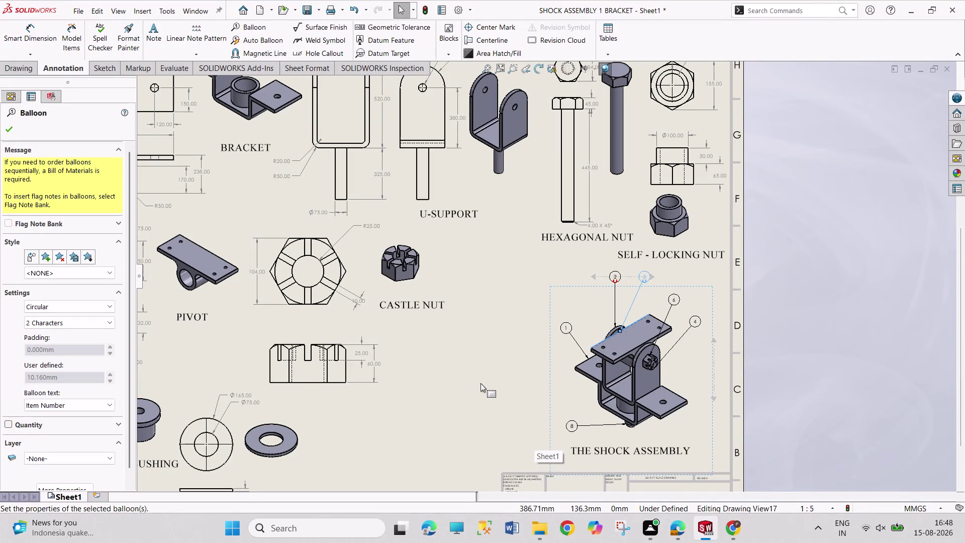
Change Drawing View17 of the shock assembly from isometric to Right, keeping its balloons.
click(1, 125)
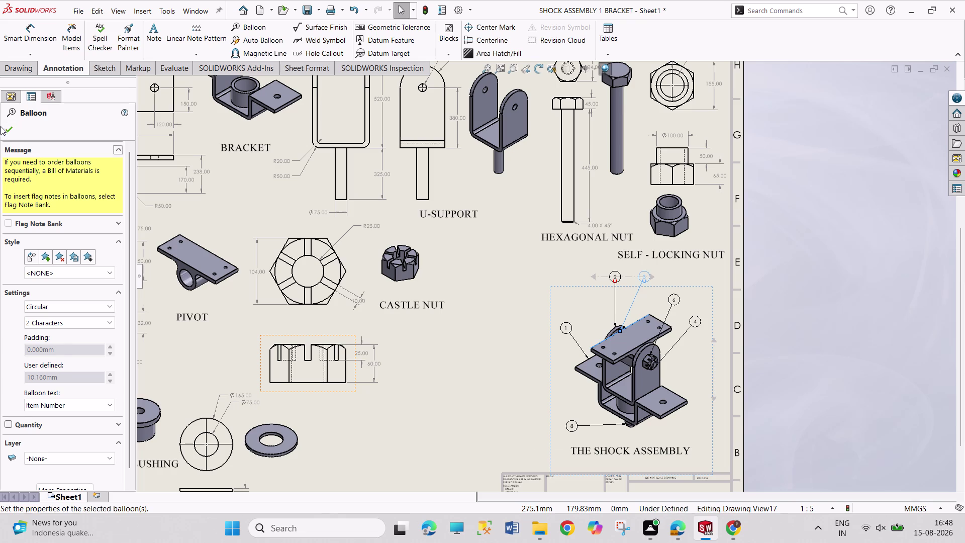
click(4, 132)
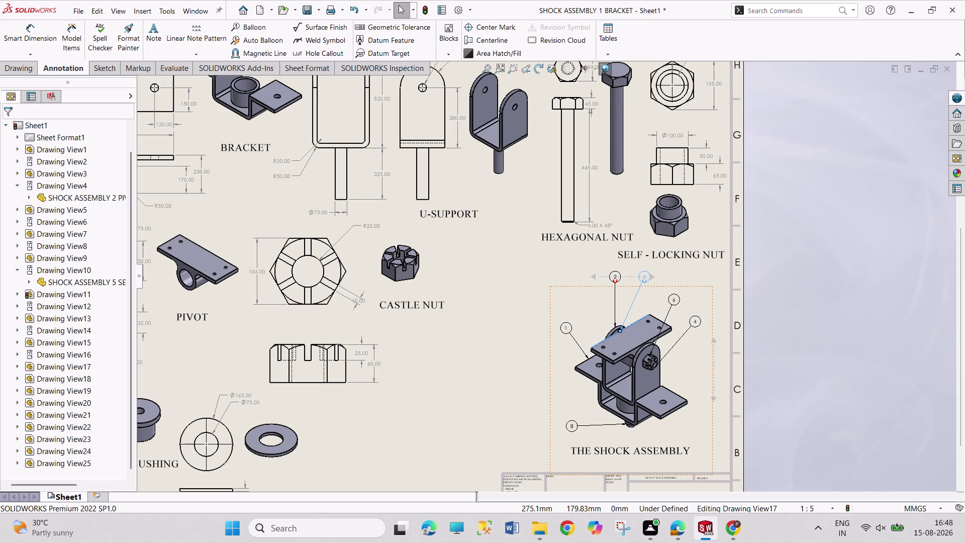
click(552, 385)
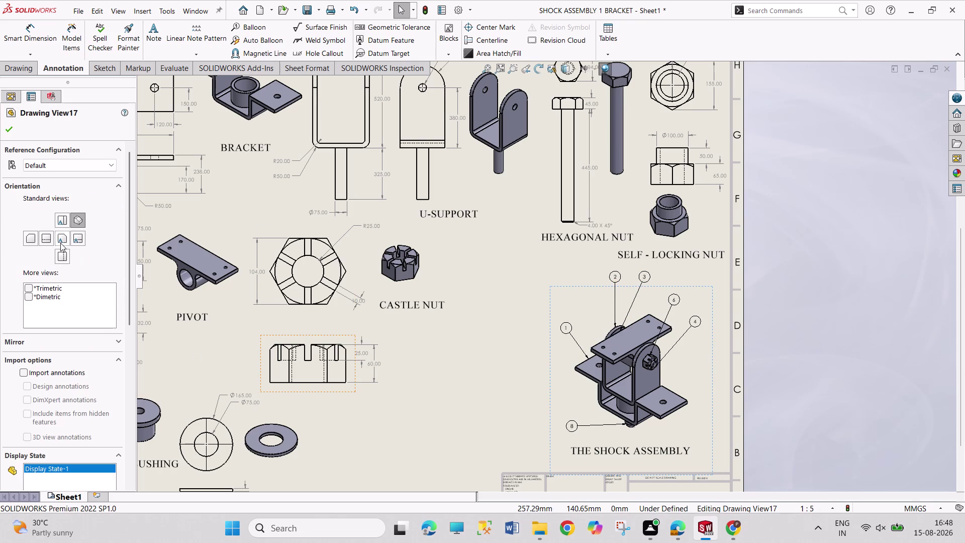
click(61, 239)
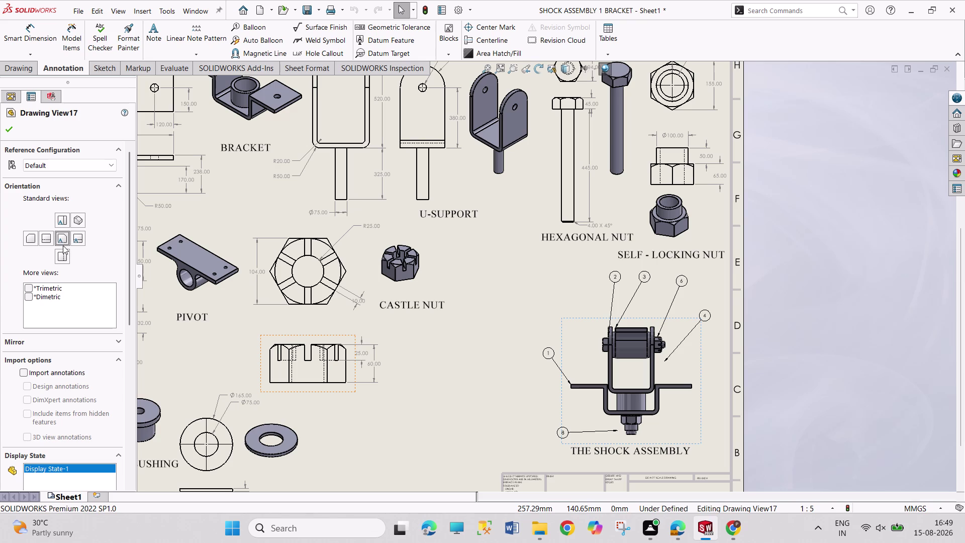
click(76, 238)
click(80, 224)
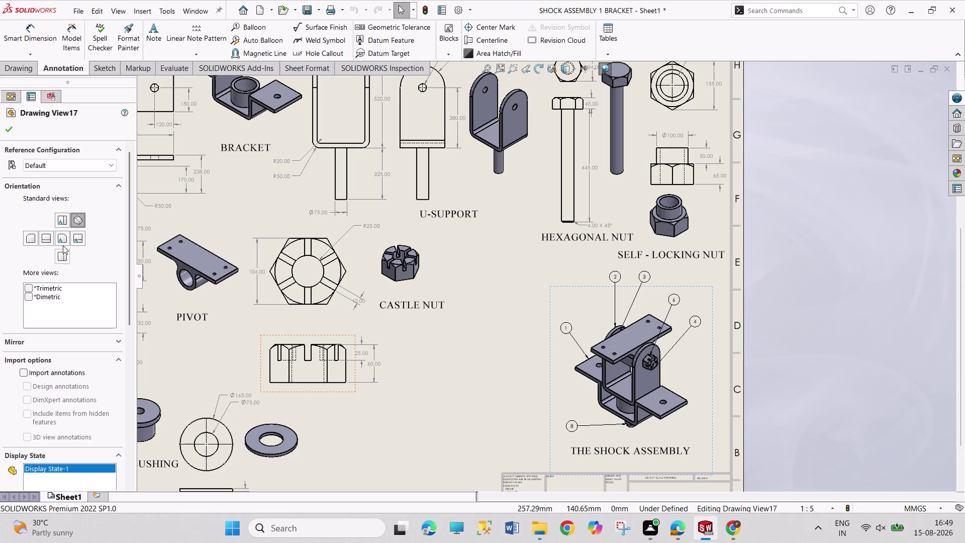
click(66, 237)
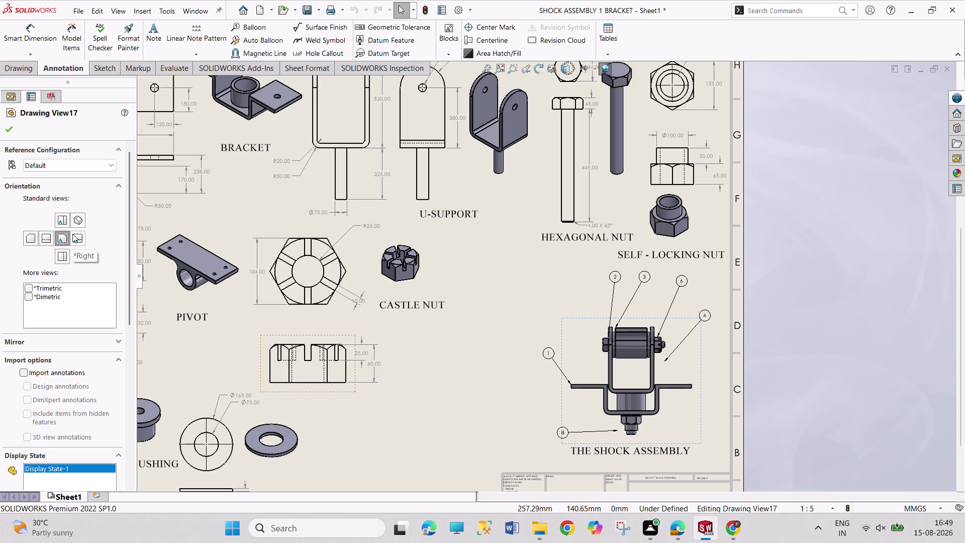
click(257, 29)
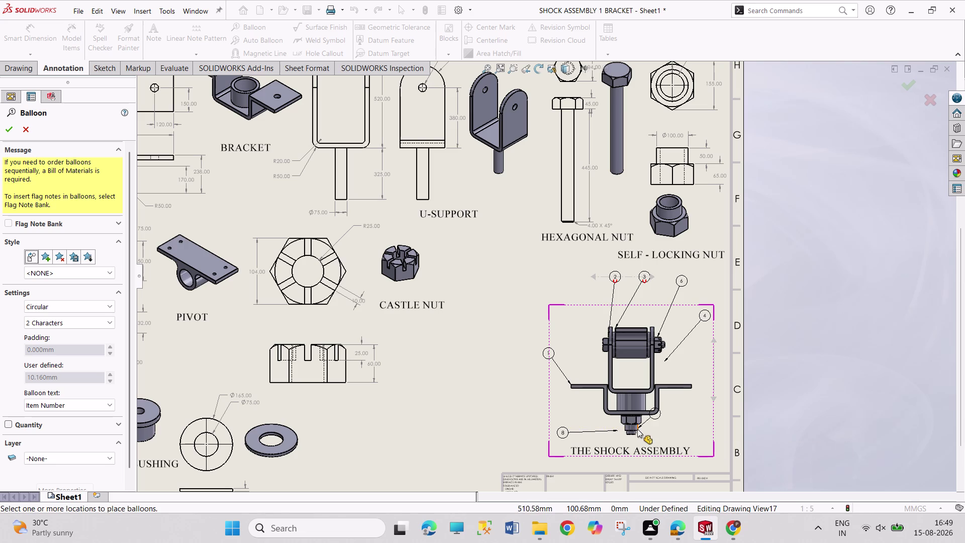
click(637, 428)
click(677, 413)
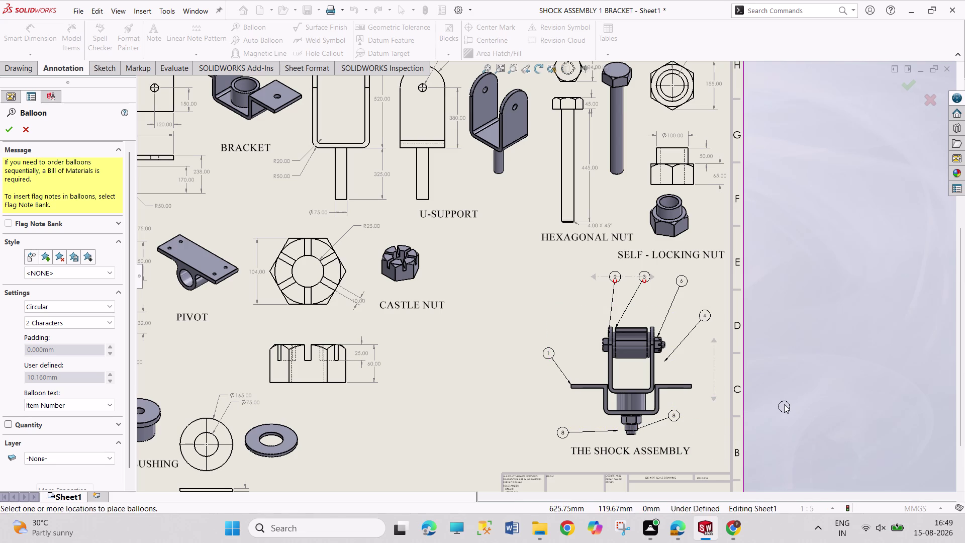
key(Escape)
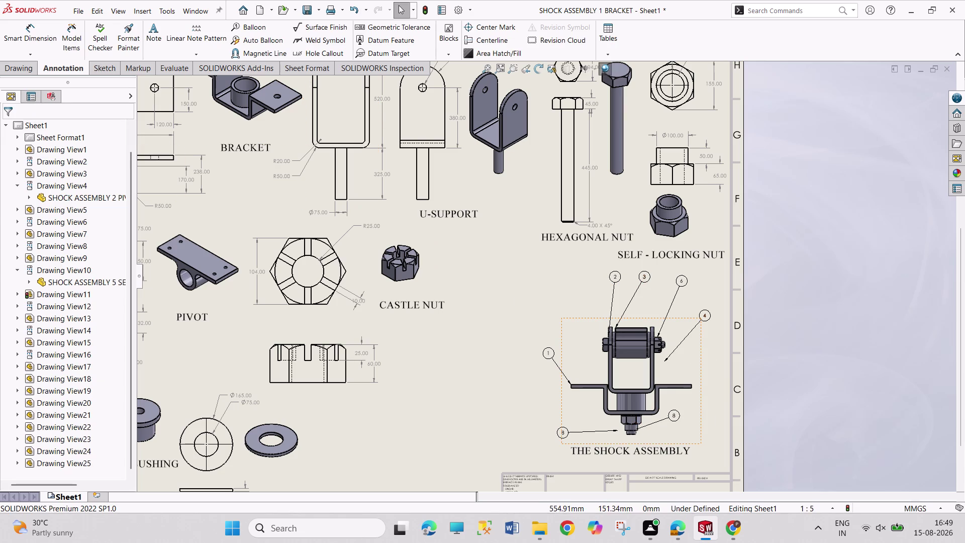
key(ctrl+z)
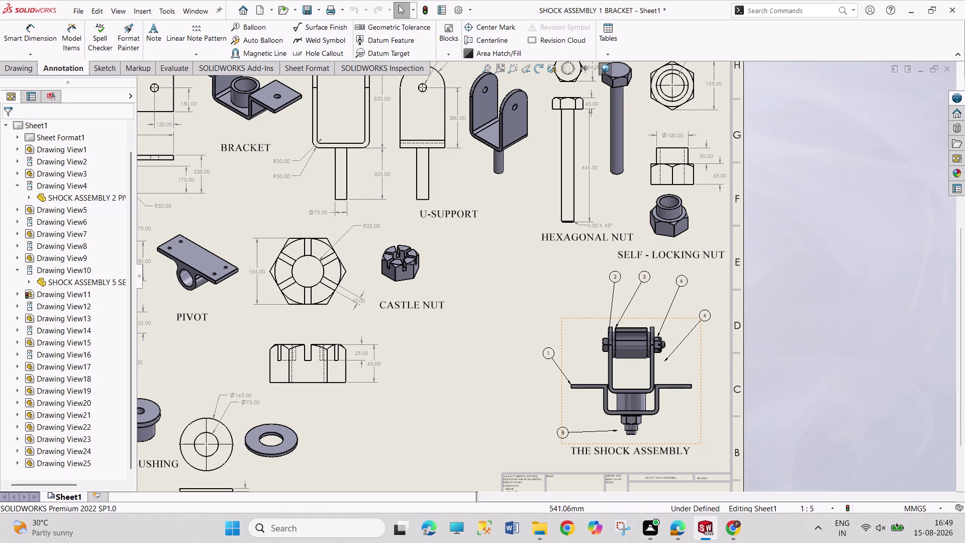
drag(671, 356, 654, 369)
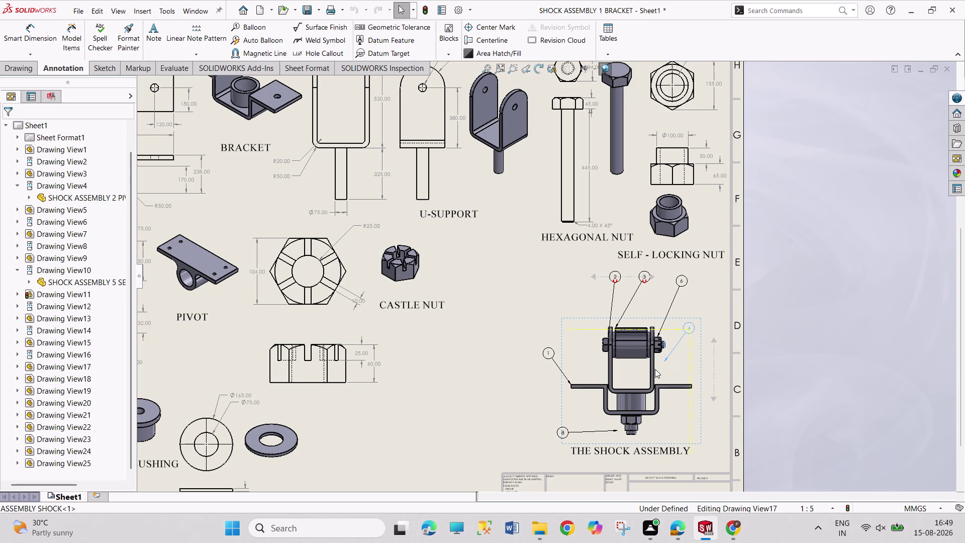
drag(655, 370, 661, 368)
key(ctrl+z)
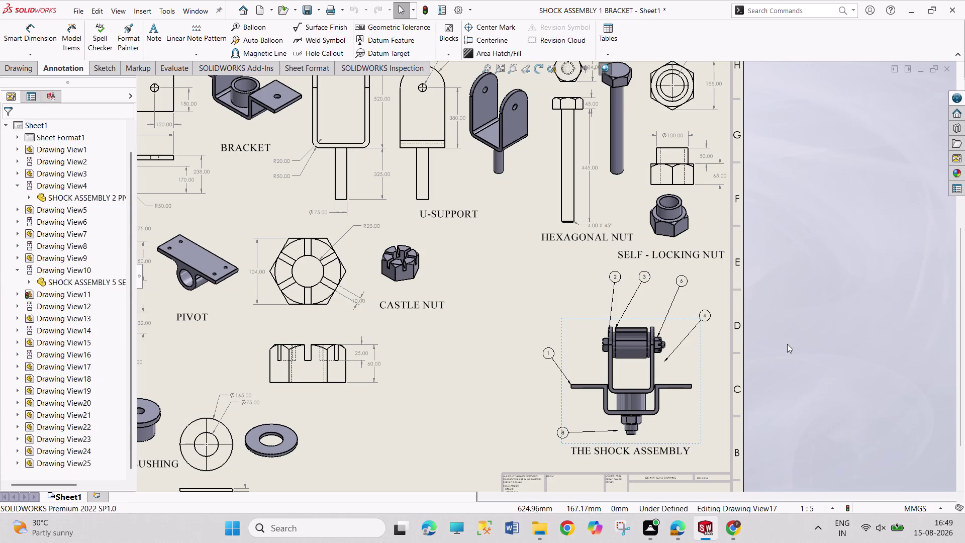
key(ctrl+z)
key(ctrl+z)
key(ctrl+z)
key(ctrl+z)
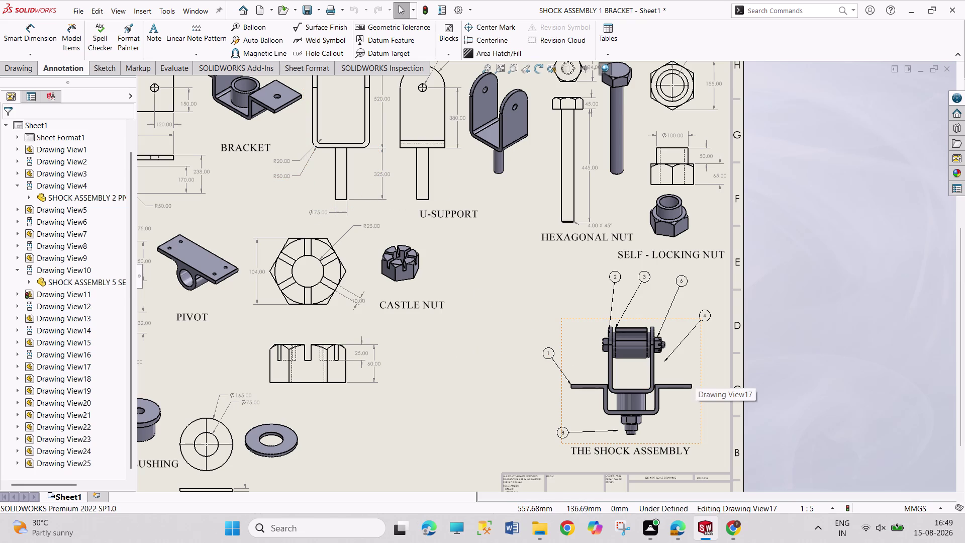
click(265, 28)
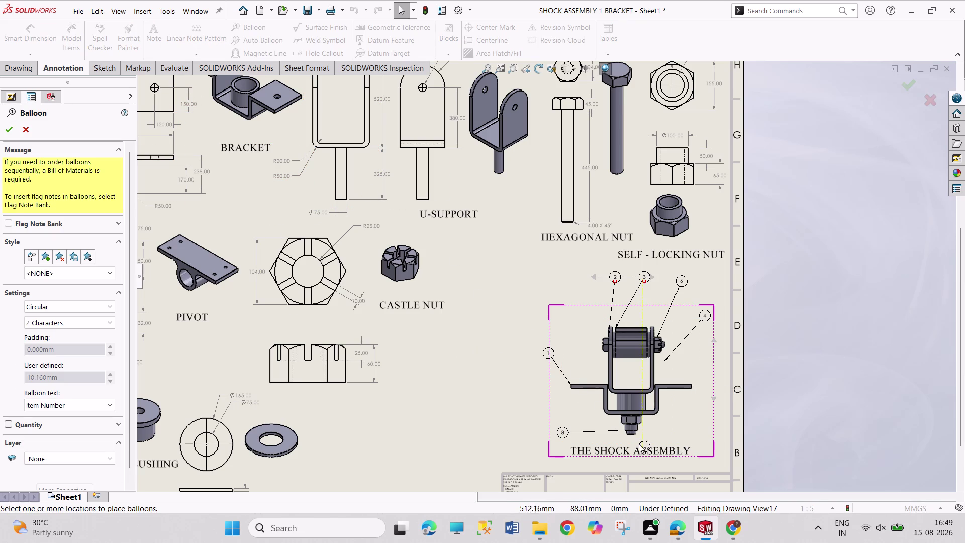
drag(634, 431, 651, 414)
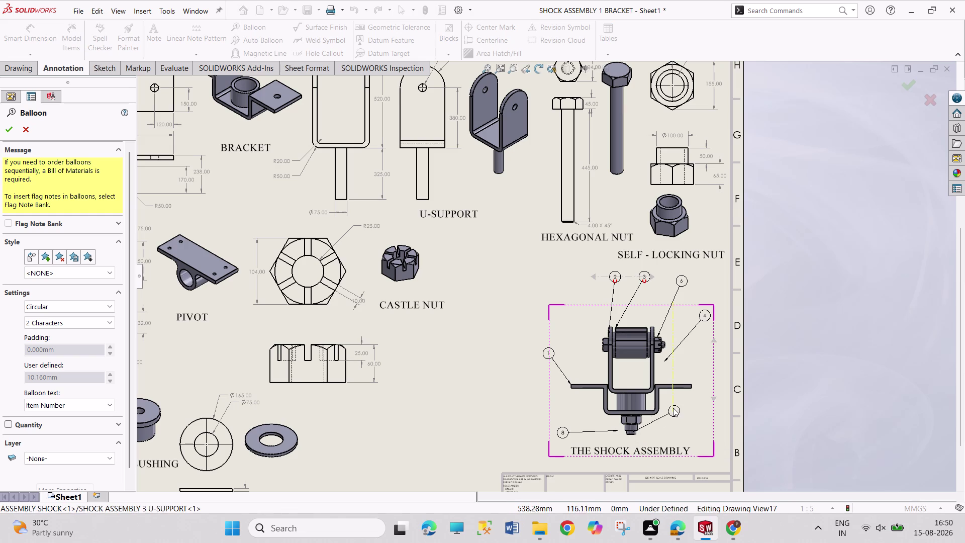
click(678, 410)
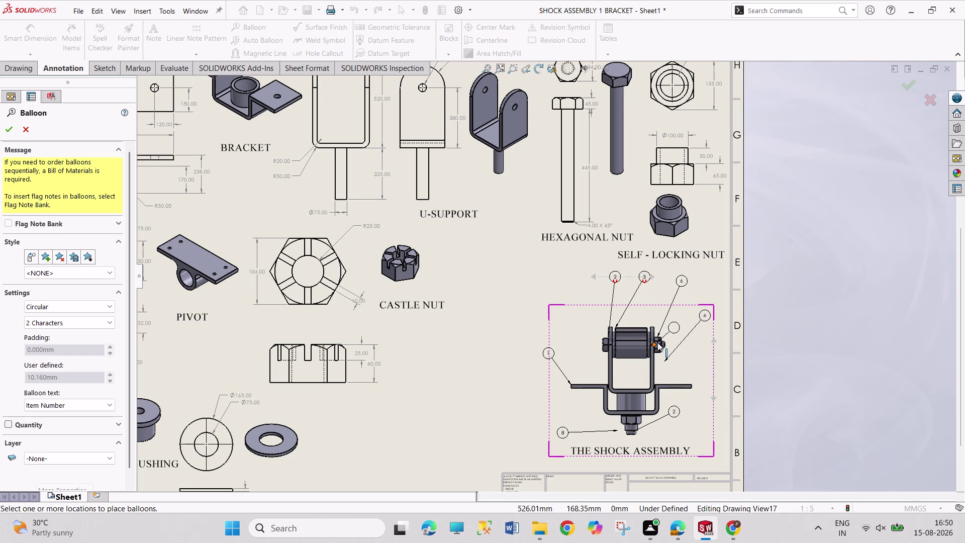
key(Escape)
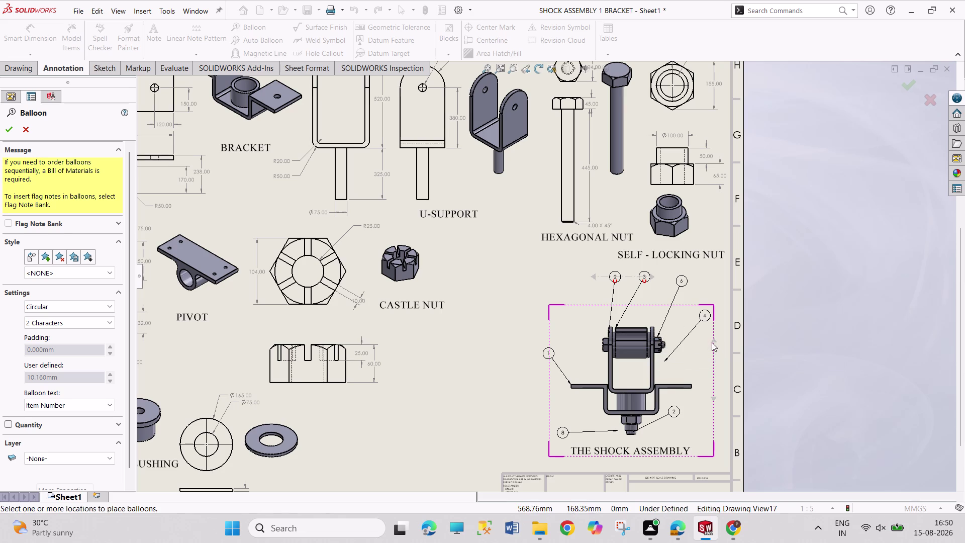
key(ctrl+z)
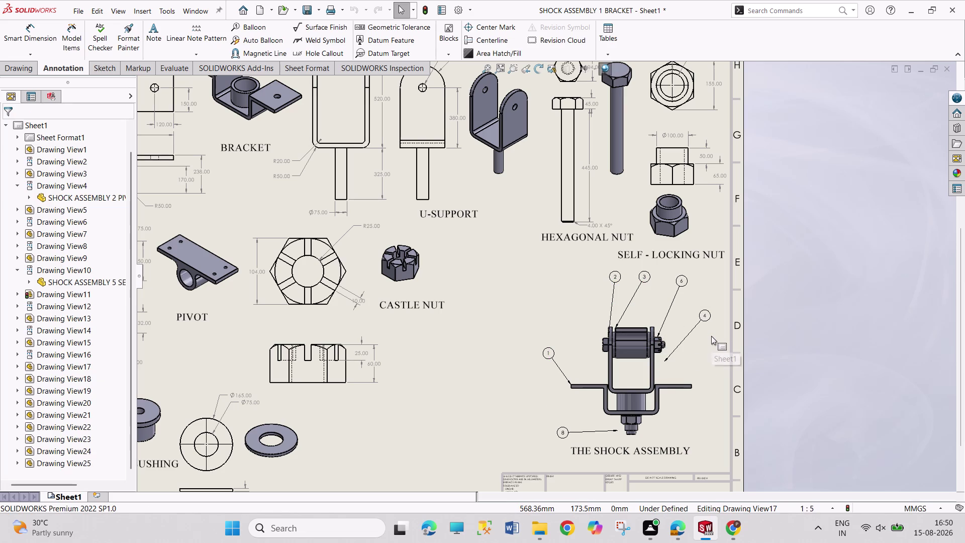
key(ctrl+z)
key(ctrl+z)
key(ctrl+z)
key(ctrl+z)
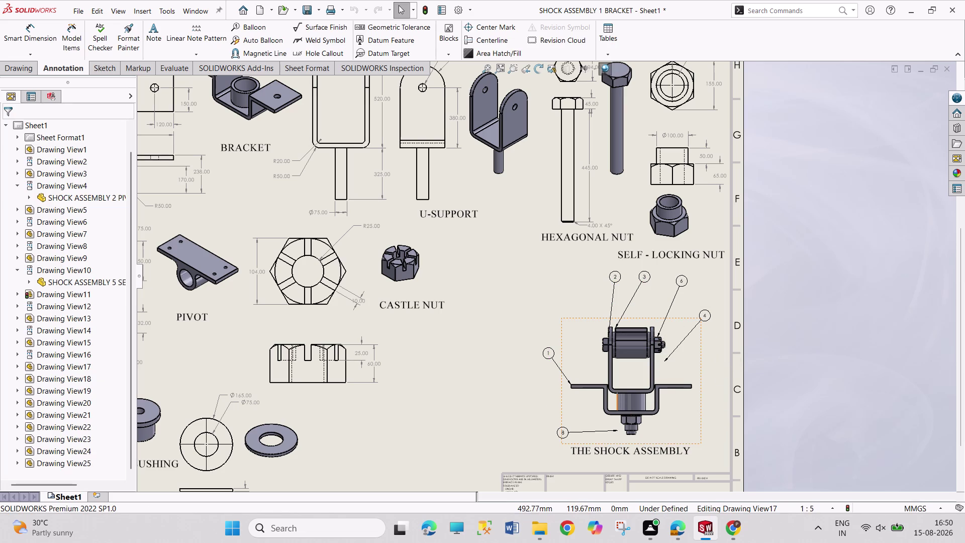
right_click(604, 444)
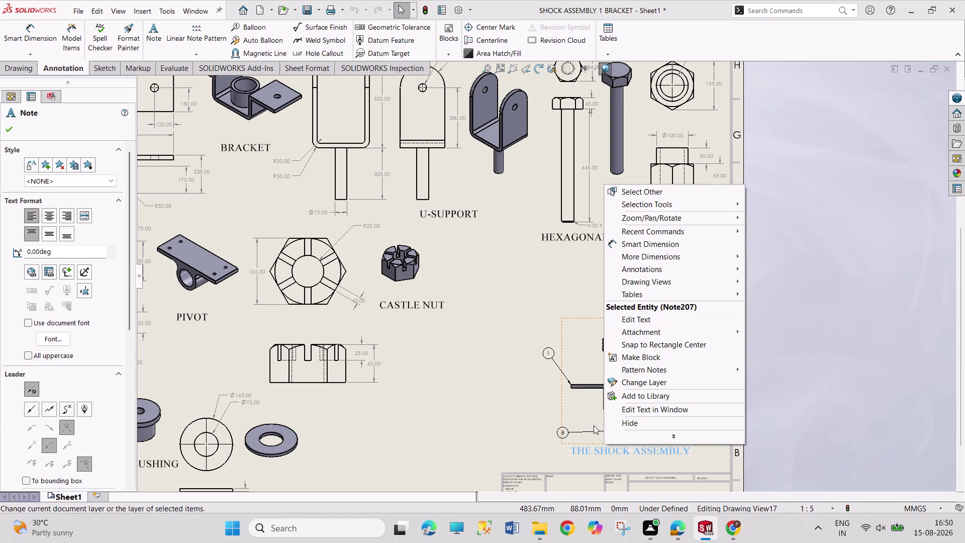
Delete the shock assembly view, confirm, then undo to restore it.
click(596, 430)
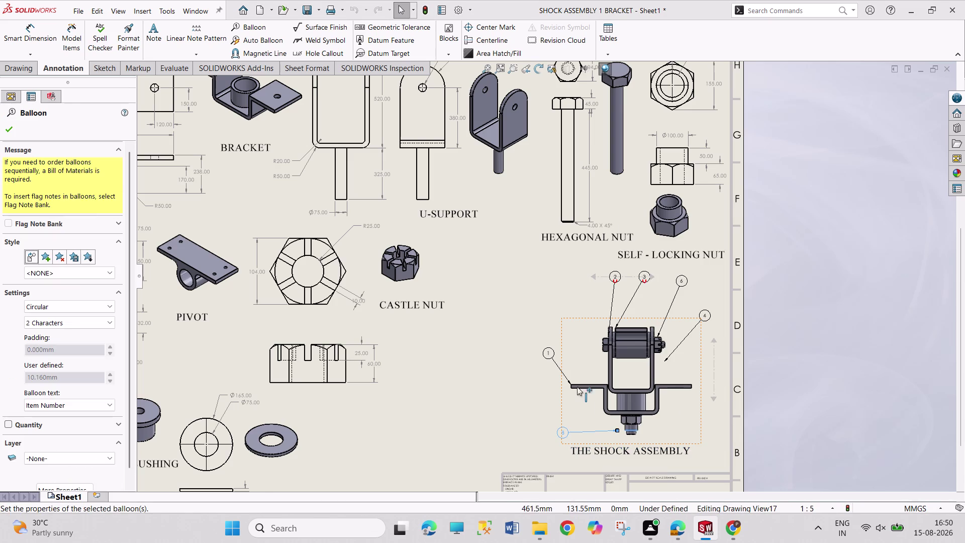
right_click(585, 442)
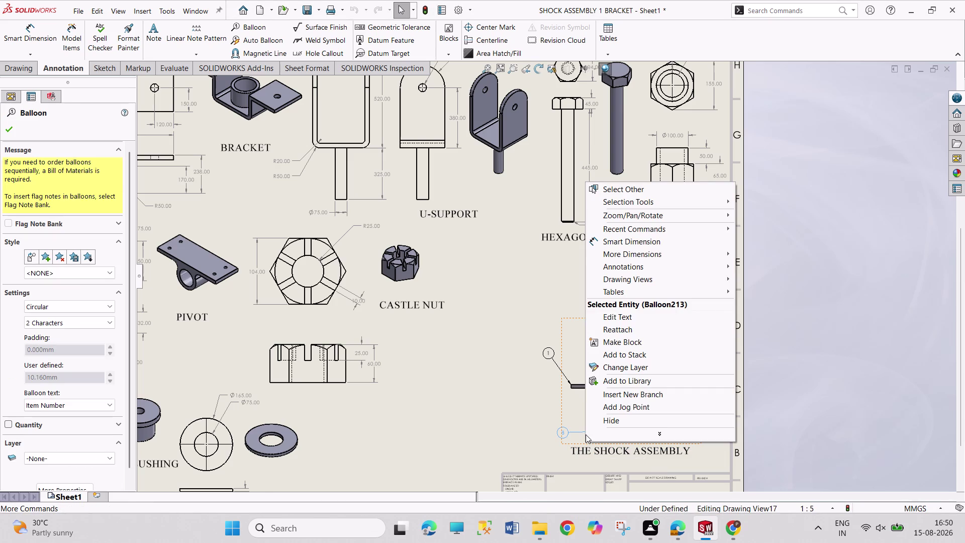
click(582, 437)
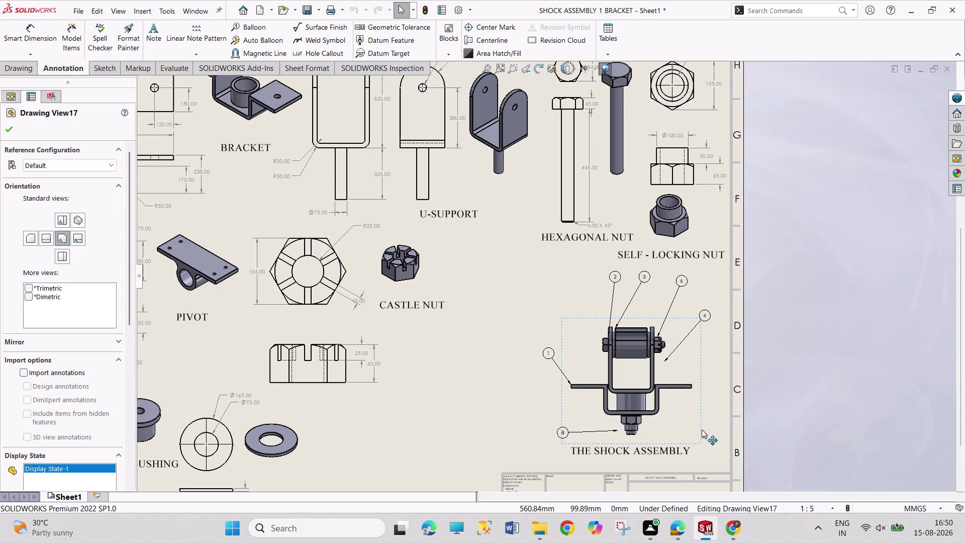
click(702, 430)
key(Delete)
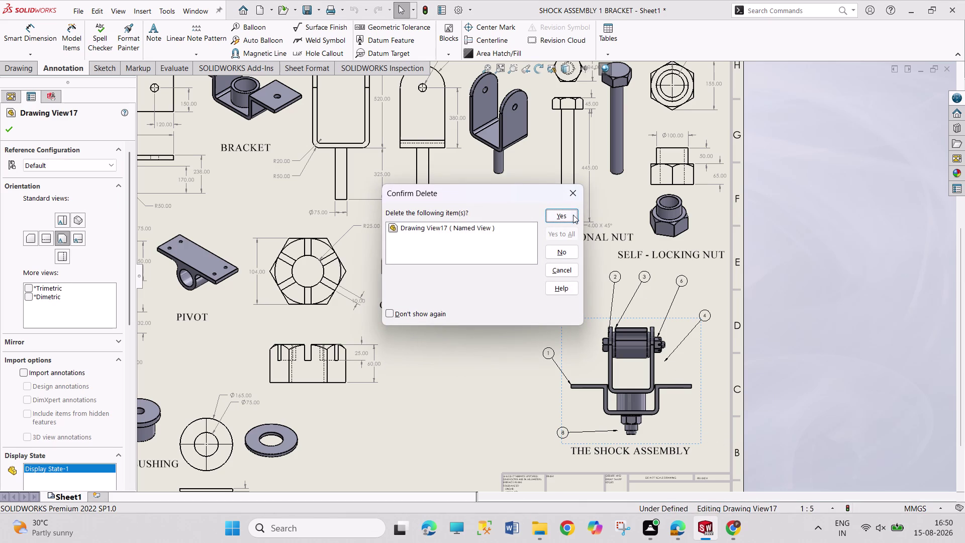
click(573, 215)
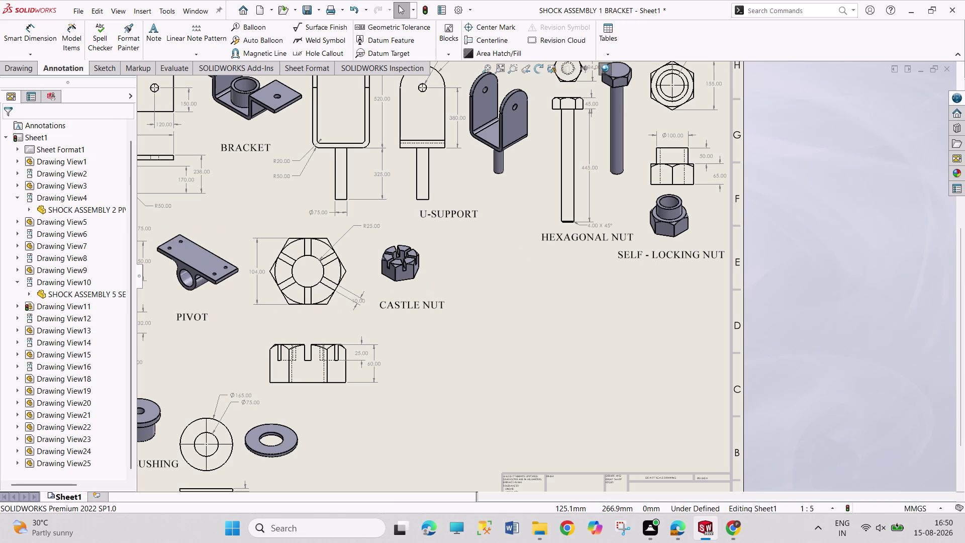
key(ctrl+z)
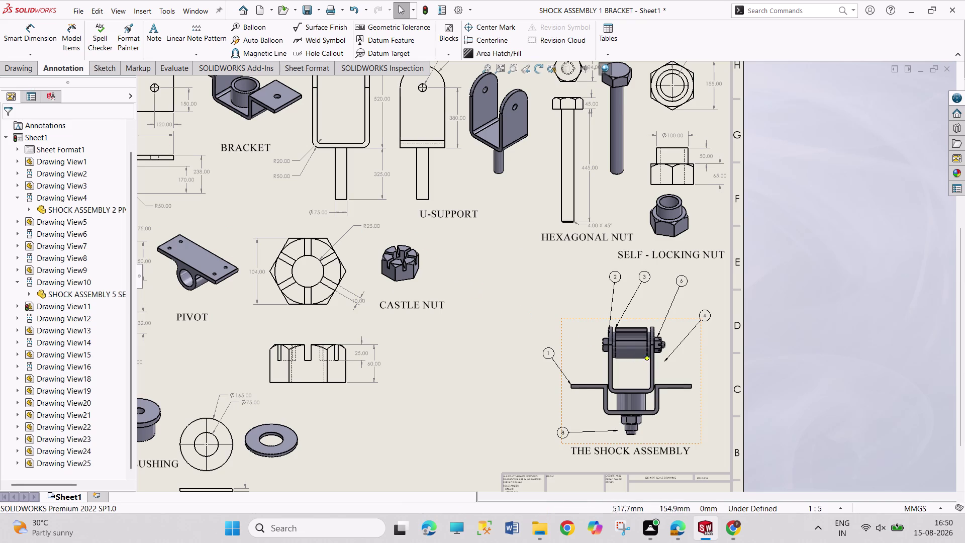
Set the restored shock assembly view back to Isometric orientation.
right_click(698, 404)
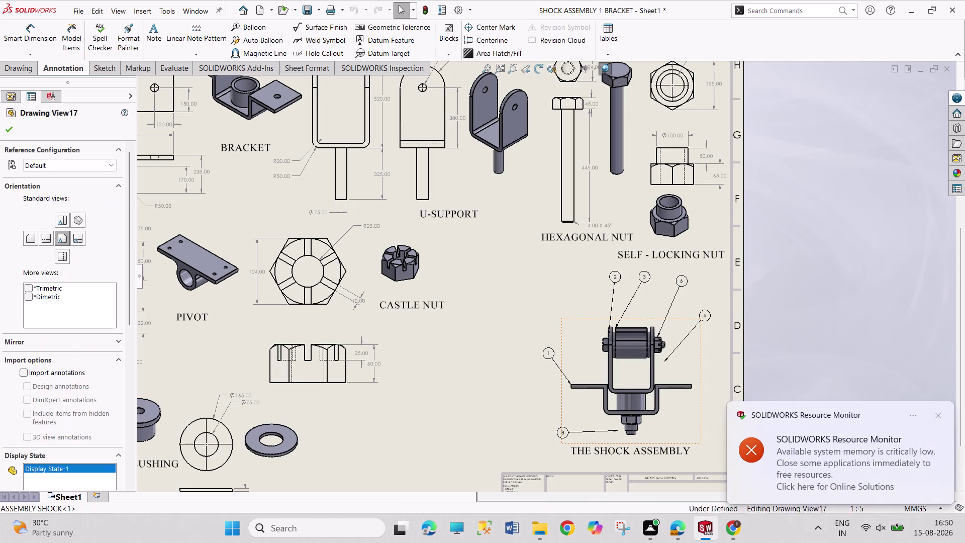
click(936, 415)
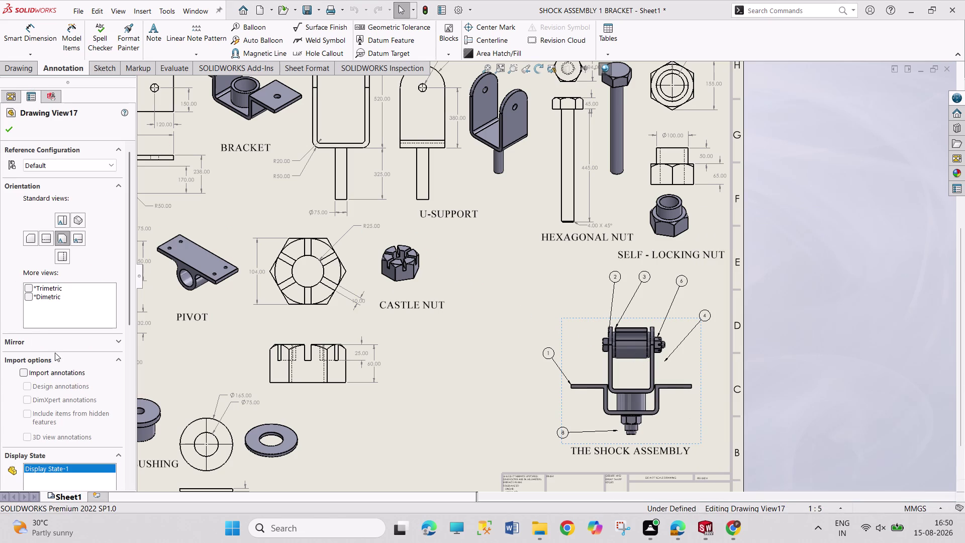
click(76, 218)
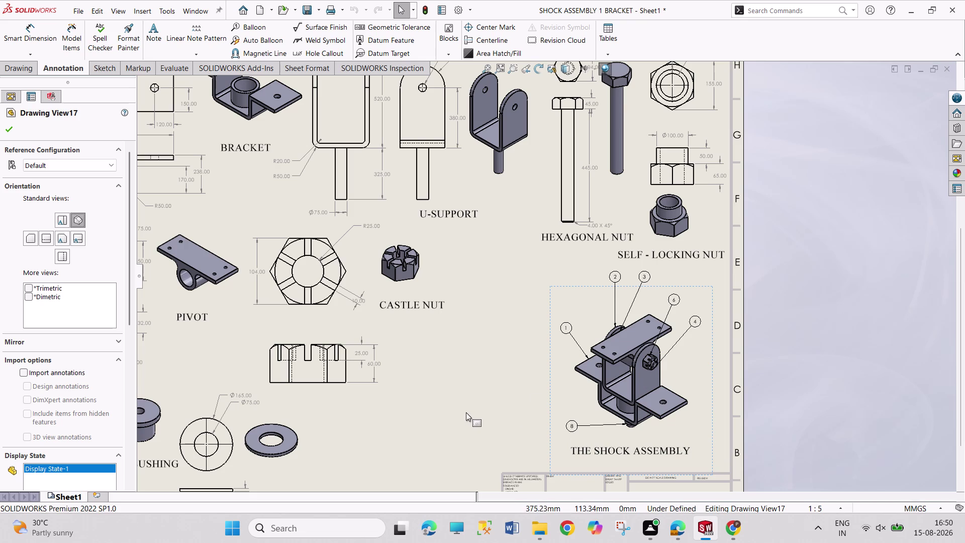
scroll(up, 3)
scroll(up, 3)
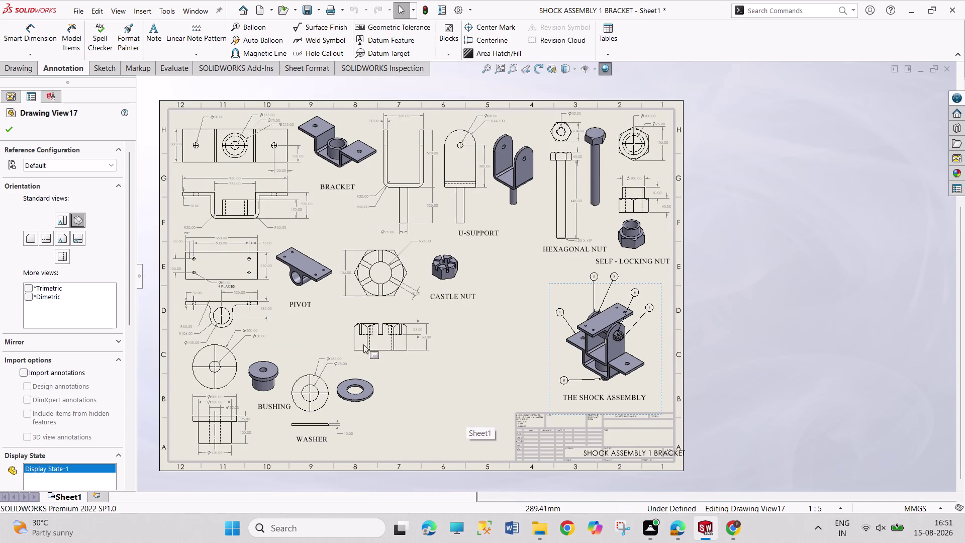
click(239, 31)
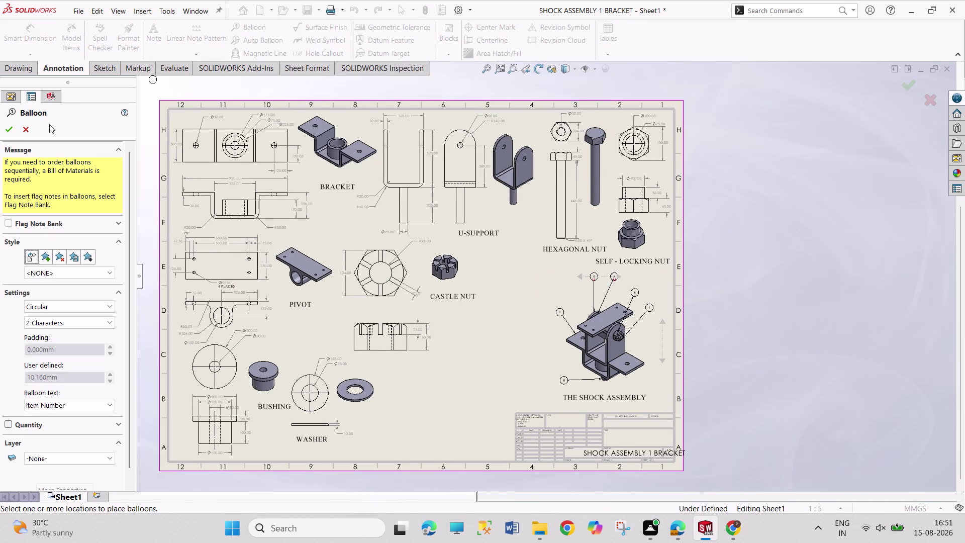
click(0, 131)
click(9, 126)
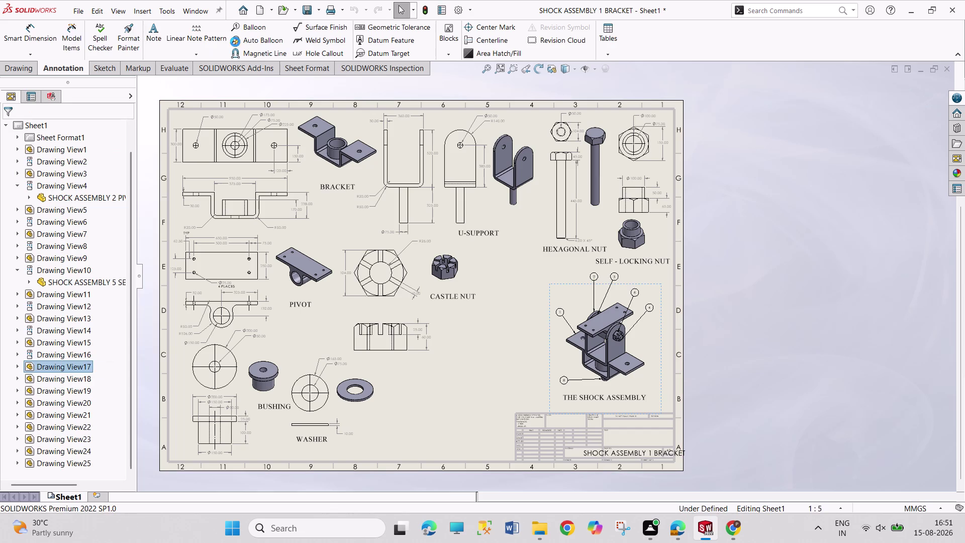
click(236, 42)
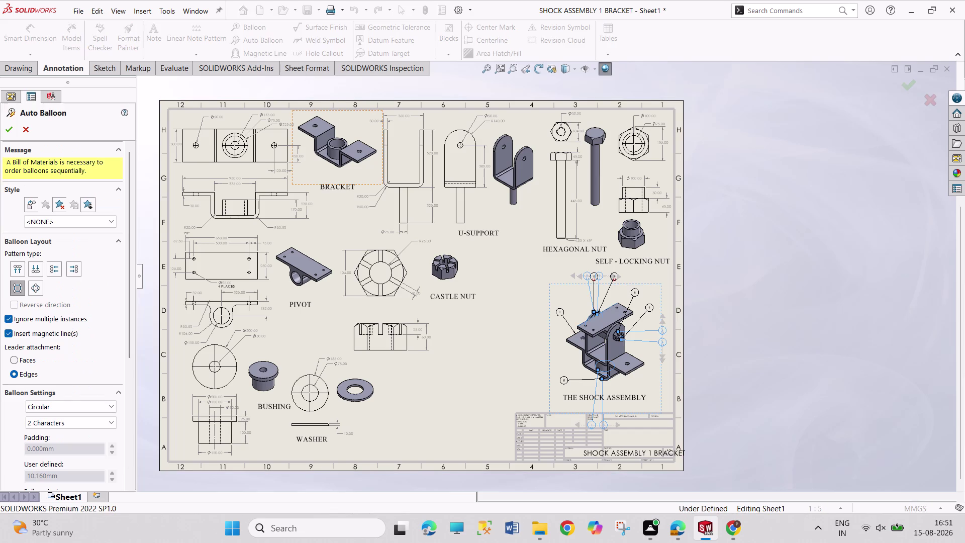
click(331, 123)
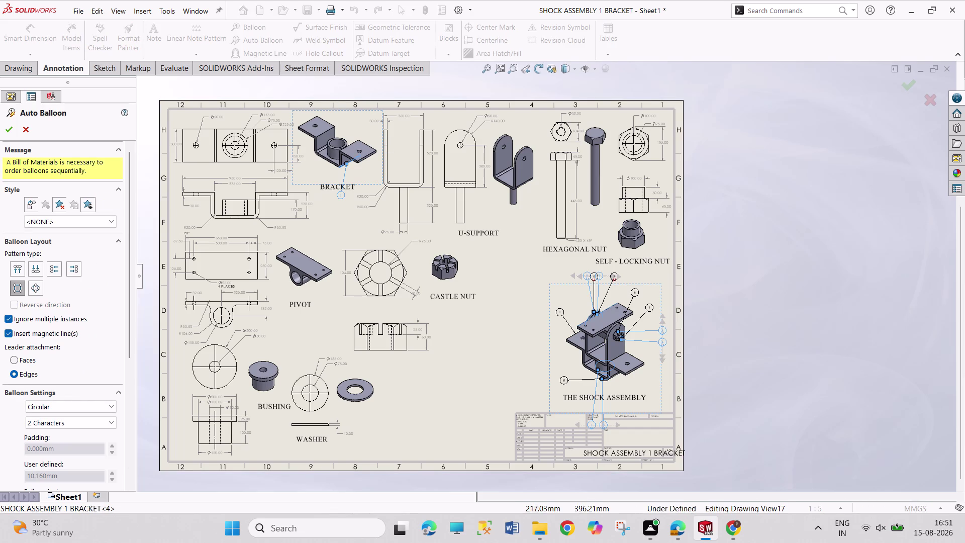
scroll(down, 3)
scroll(down, 3)
click(338, 305)
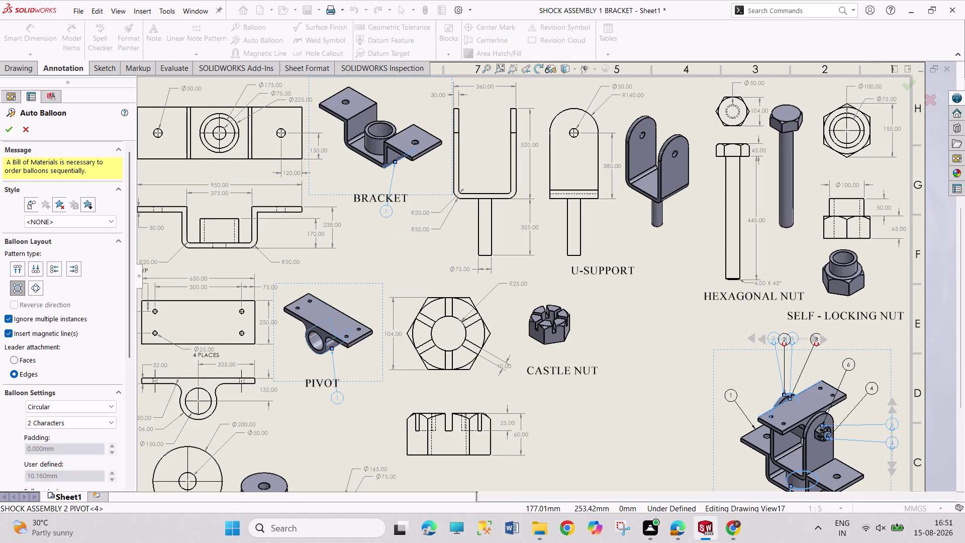
key(ctrl+z)
key(Escape)
key(Escape)
key(Escape)
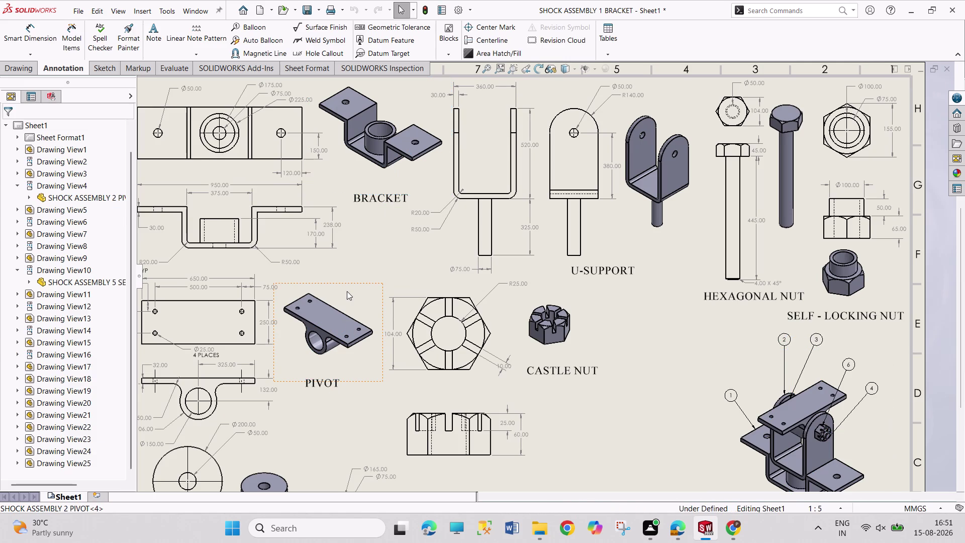
click(257, 29)
Add item balloons to the bracket, pivot, bushing, castle nut and U-support views.
click(371, 101)
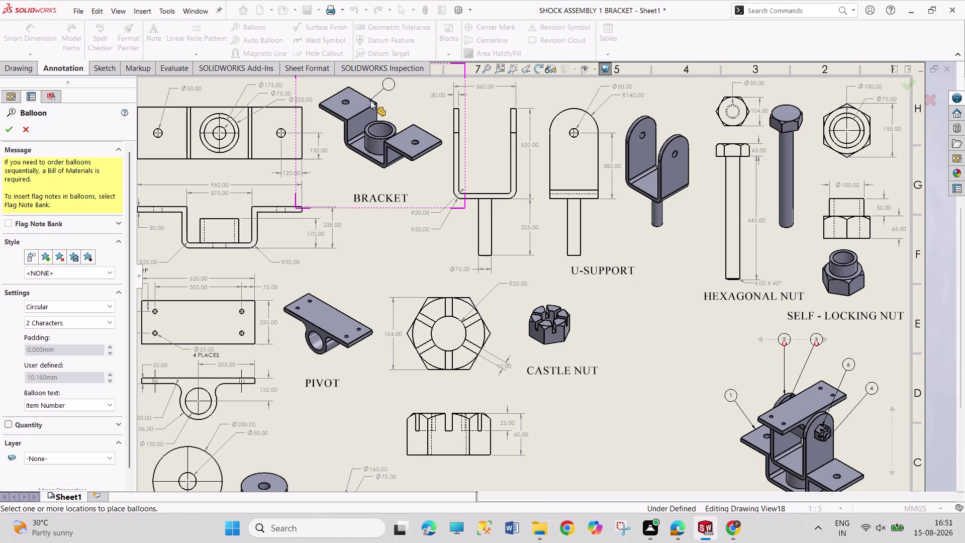
click(397, 87)
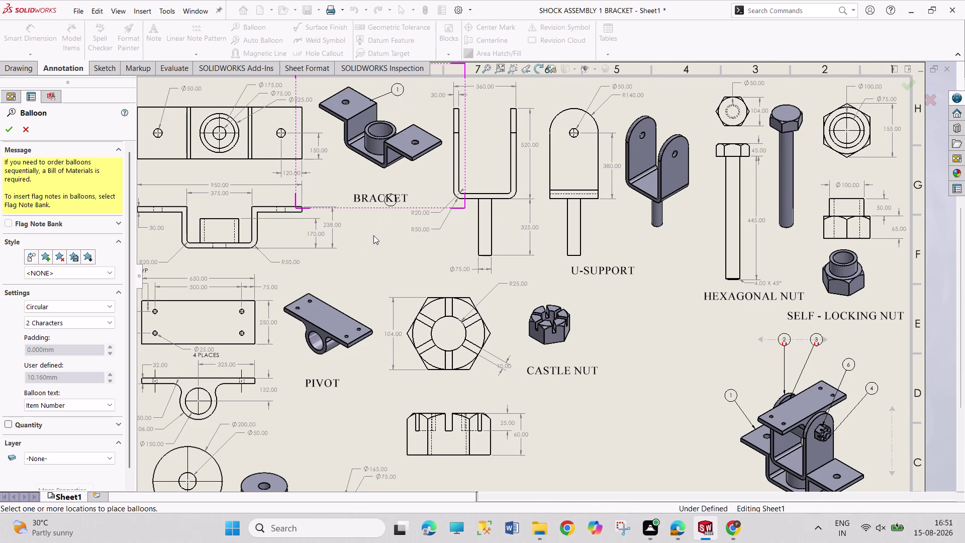
drag(336, 308, 355, 289)
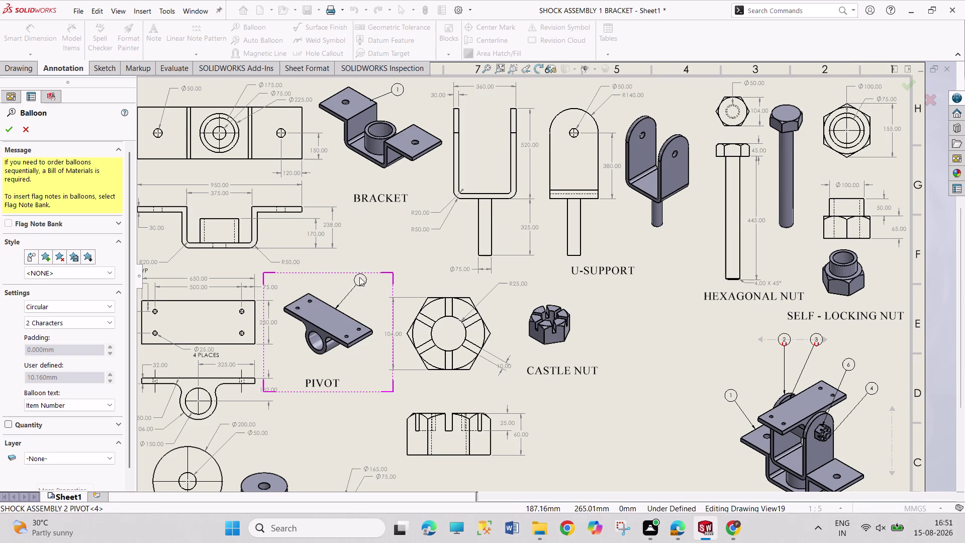
click(354, 278)
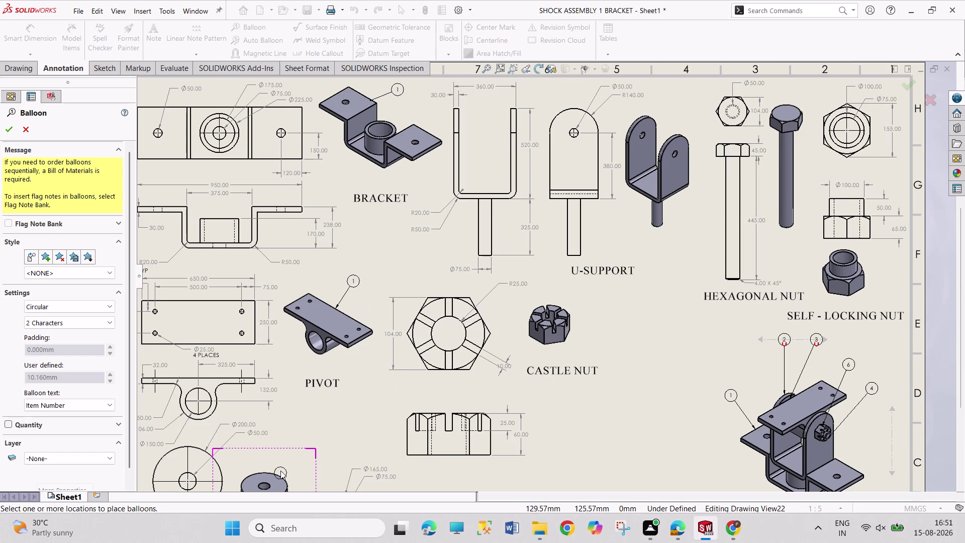
drag(277, 474, 296, 453)
click(296, 440)
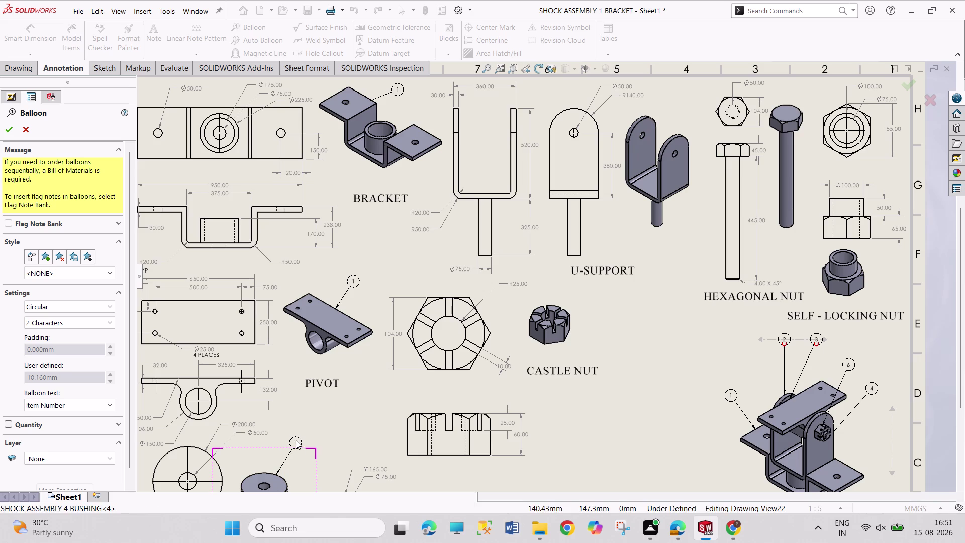
drag(564, 311, 582, 292)
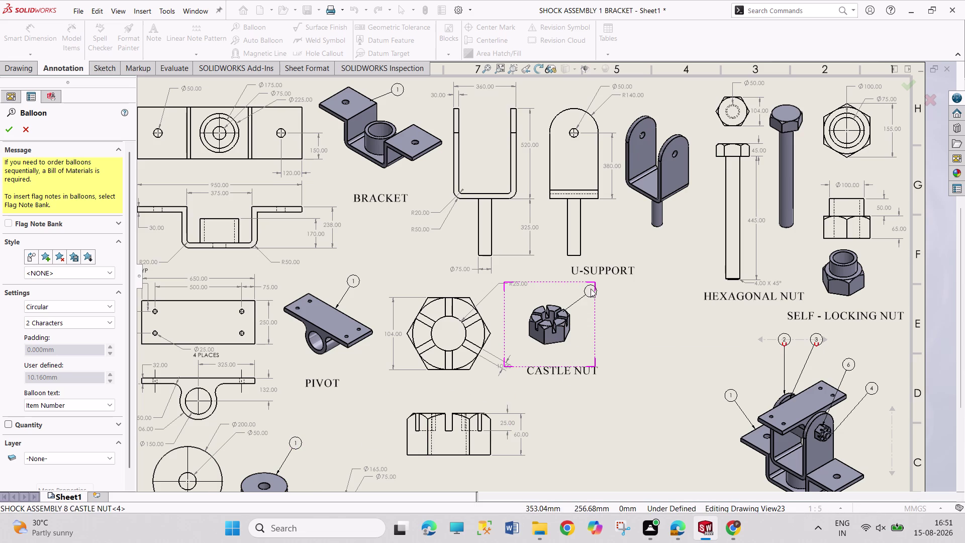
click(581, 293)
drag(670, 140, 688, 119)
click(689, 104)
Balloon the hexagonal bolt, self-locking nut and washer views, then end balloon placement.
drag(789, 104, 808, 84)
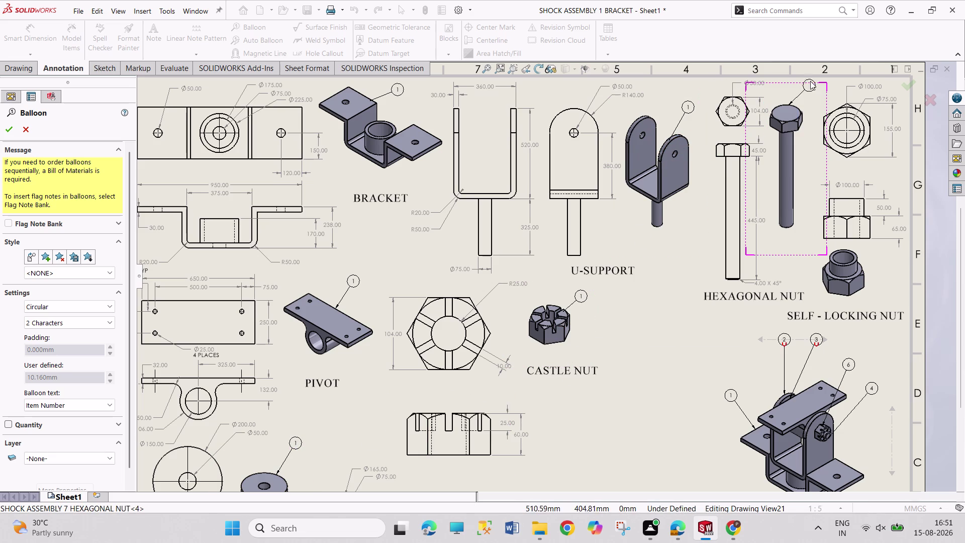
click(811, 92)
drag(862, 272, 880, 253)
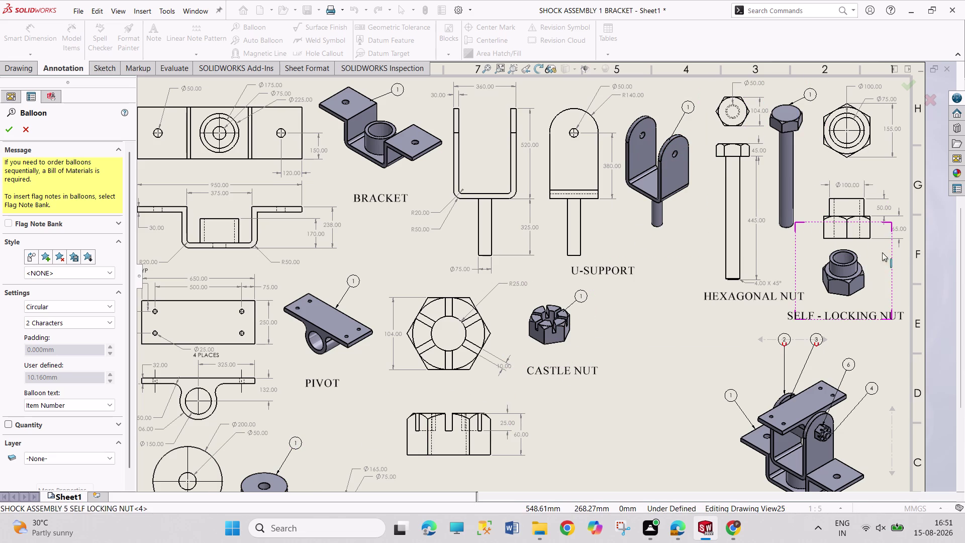
click(883, 248)
scroll(up, 3)
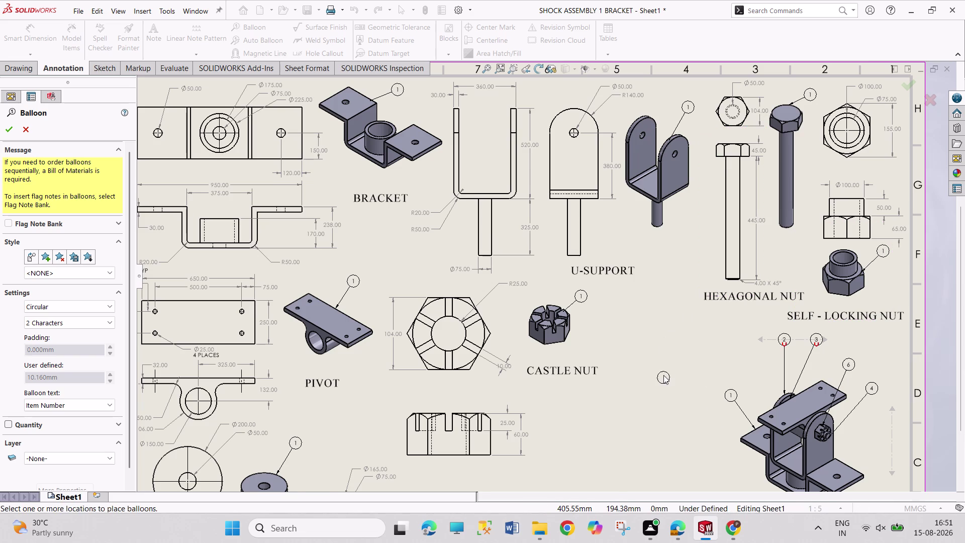
scroll(up, 3)
scroll(up, 3)
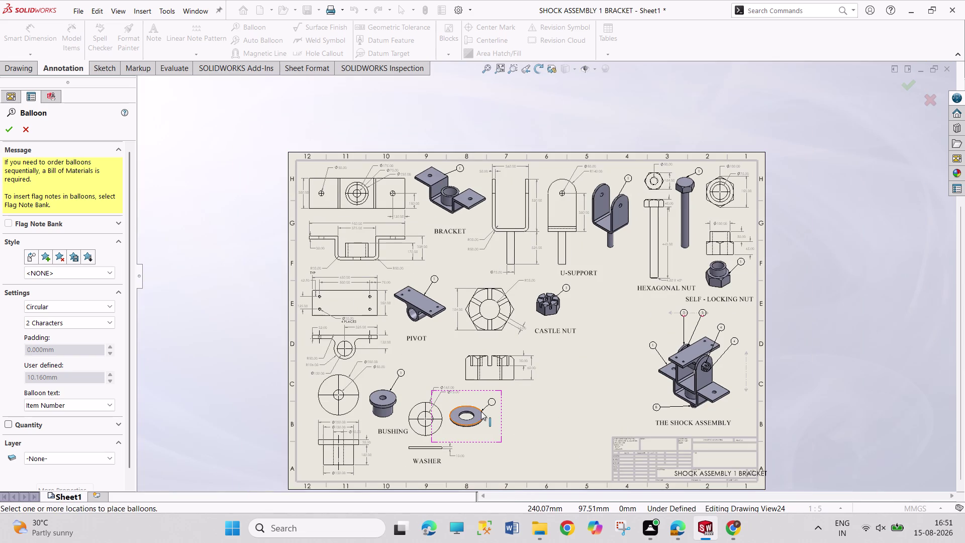
drag(481, 412, 491, 400)
click(496, 392)
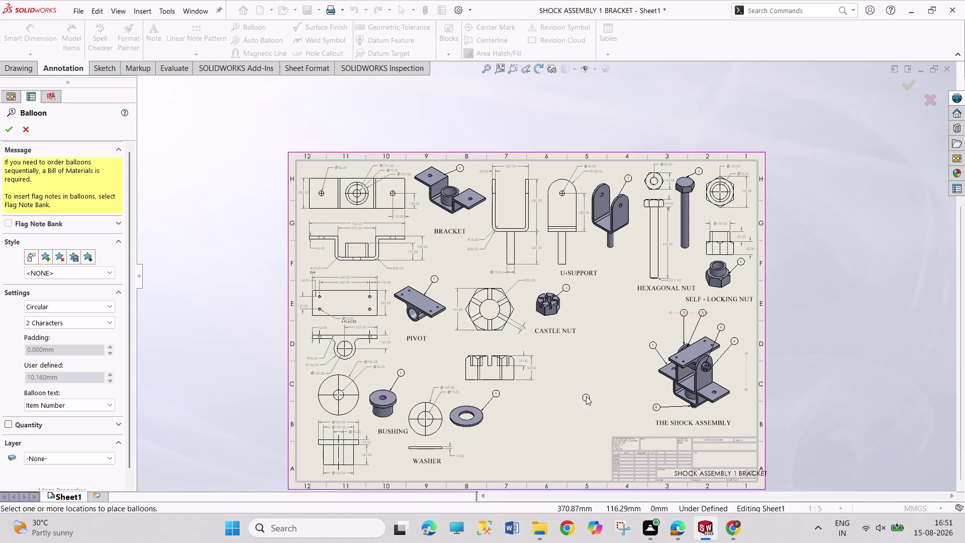
key(Escape)
key(Escape)
key(Escape)
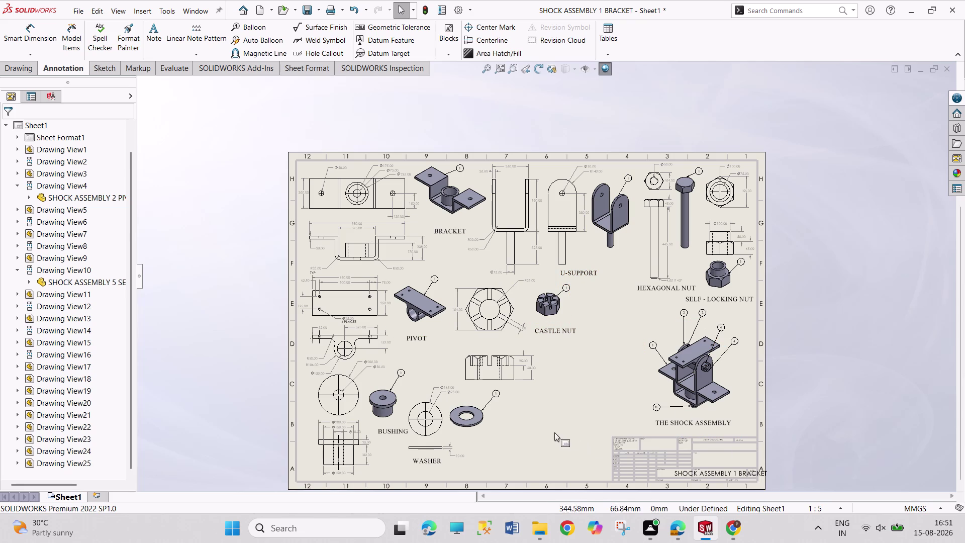
Zoom back out over the sheet and bring up the Sheet1 context menu.
scroll(down, 3)
scroll(down, 3)
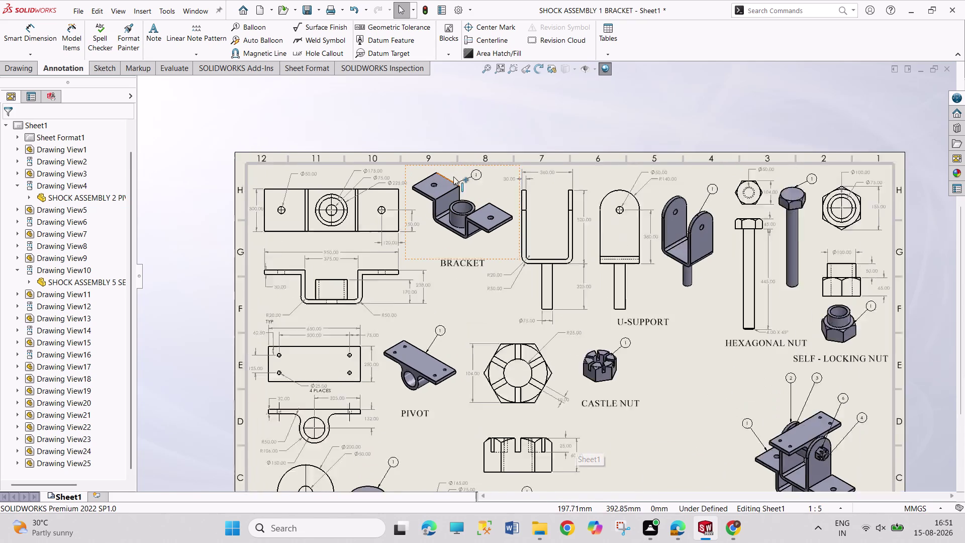
scroll(down, 3)
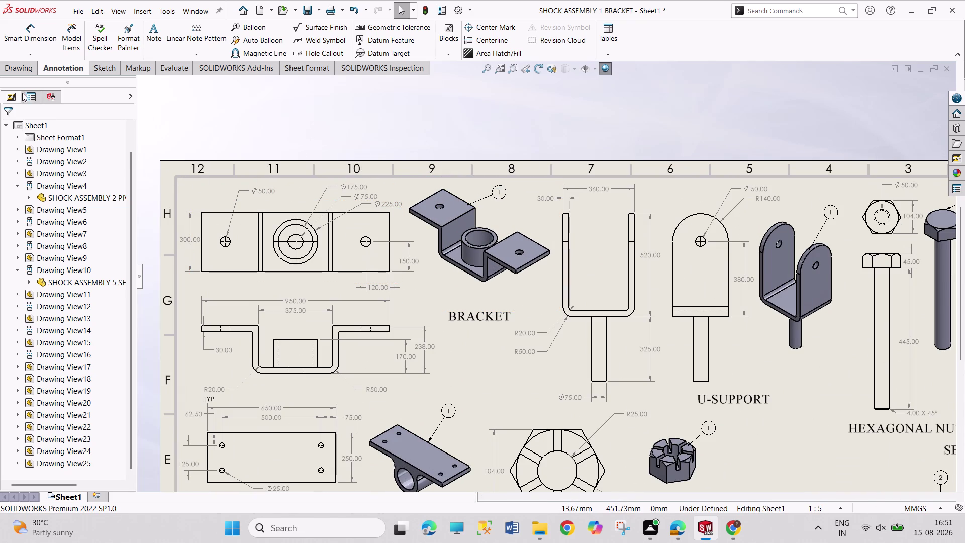
right_click(38, 124)
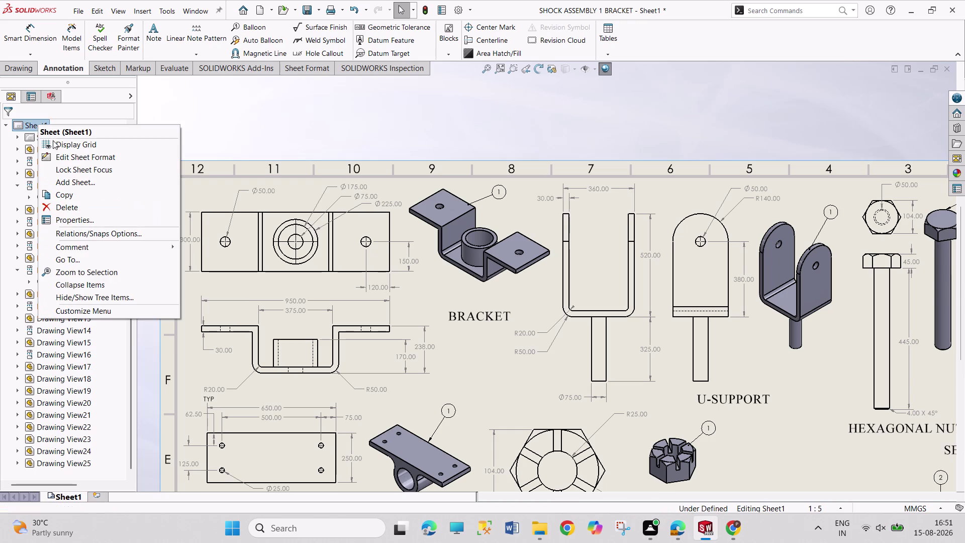
Switch Sheet1 to sheet-format editing and zoom in on the title block.
click(86, 159)
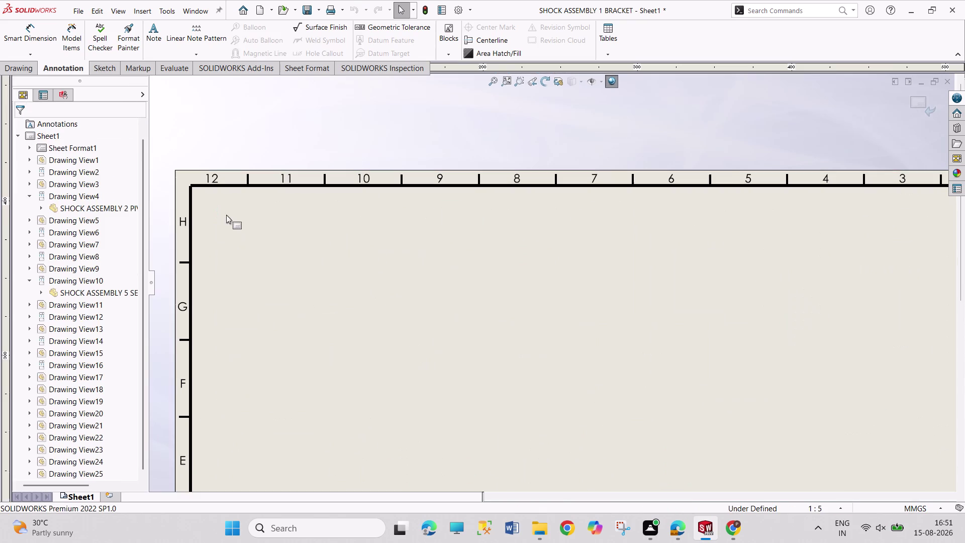
scroll(up, 3)
scroll(up, 3)
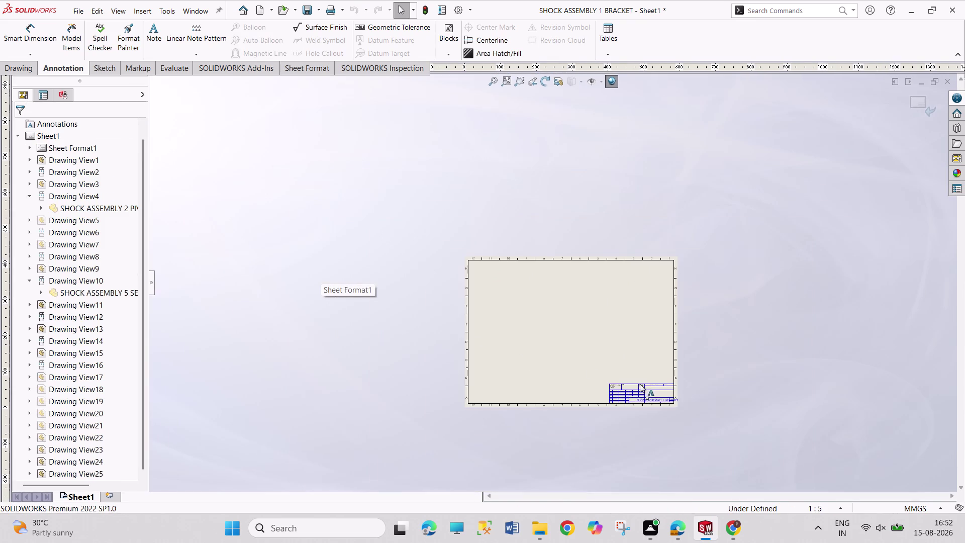
scroll(down, 3)
scroll(down, 3)
scroll(down, 3)
scroll(down, 3)
scroll(down, 3)
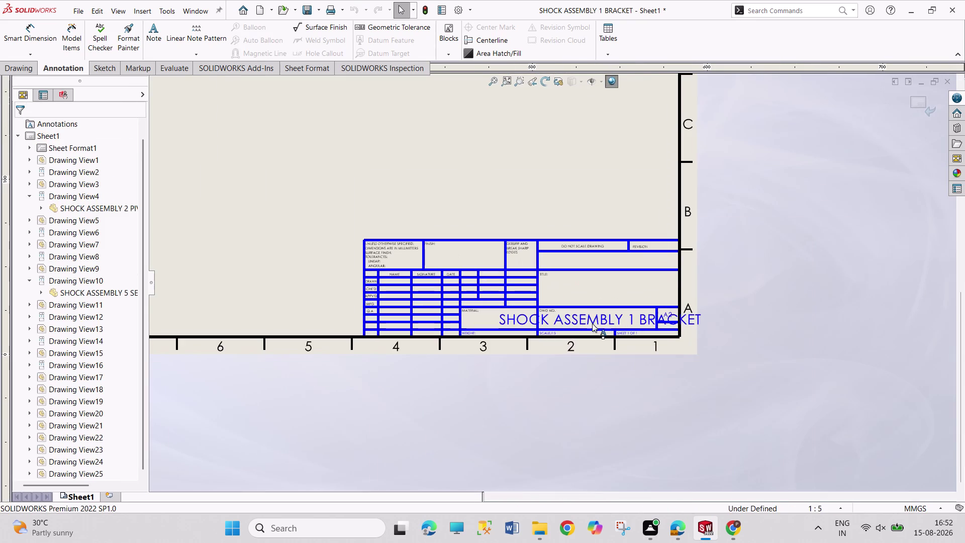
double_click(588, 316)
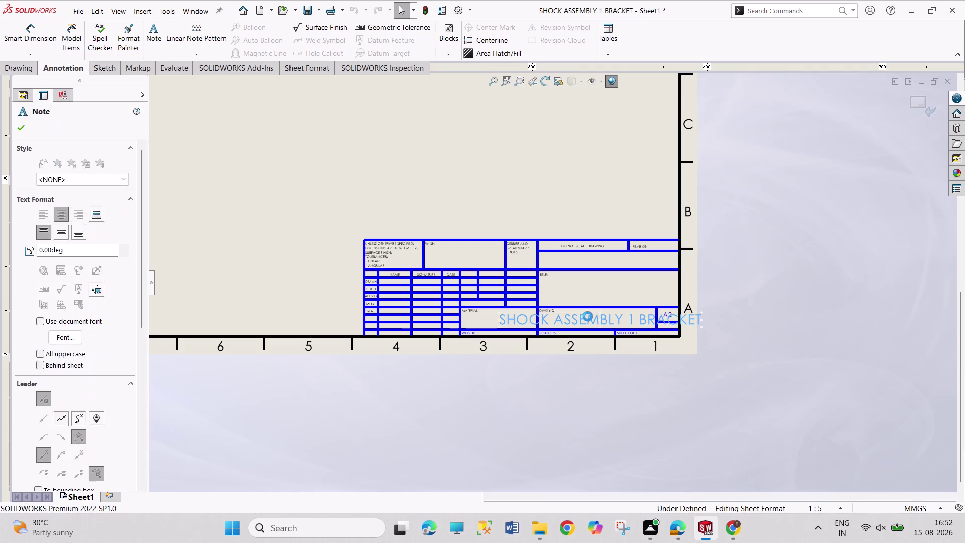
click(895, 275)
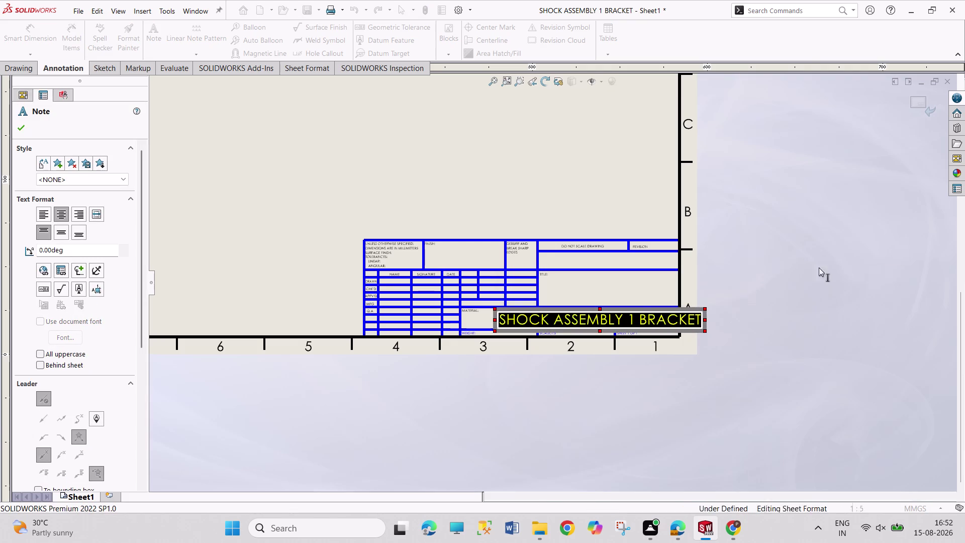
Enter SHOCK ASSEMBLY in the title field and begin editing the drawing-number note.
triple_click(602, 290)
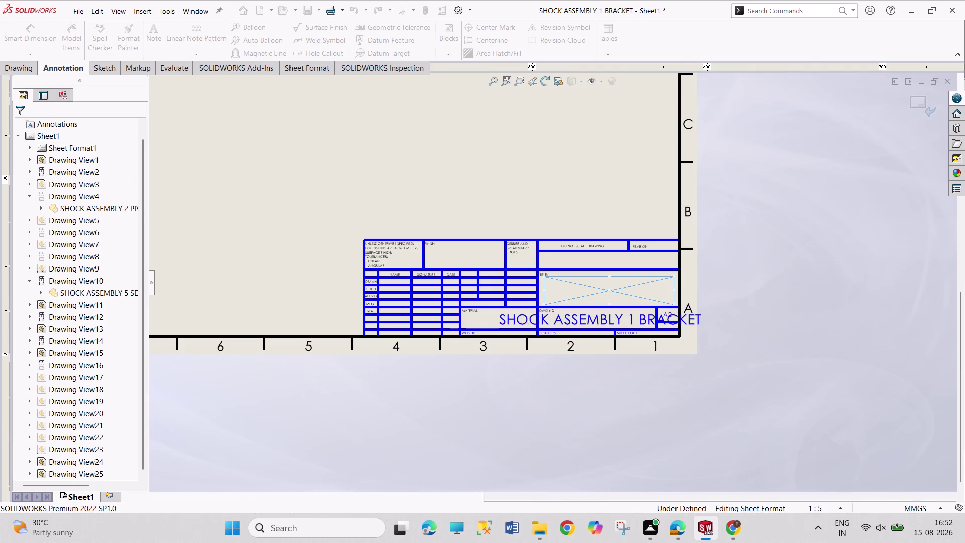
text(SH)
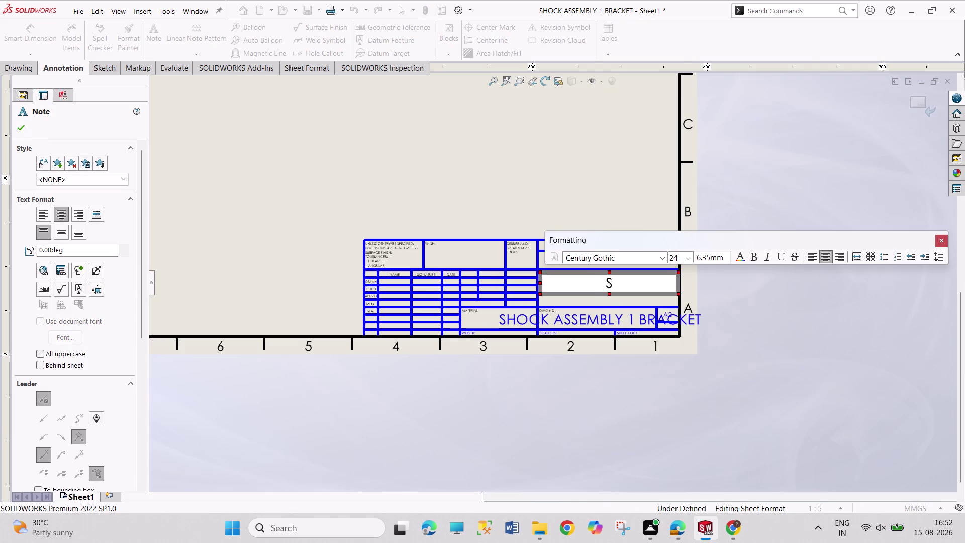
text(OCK)
key(space)
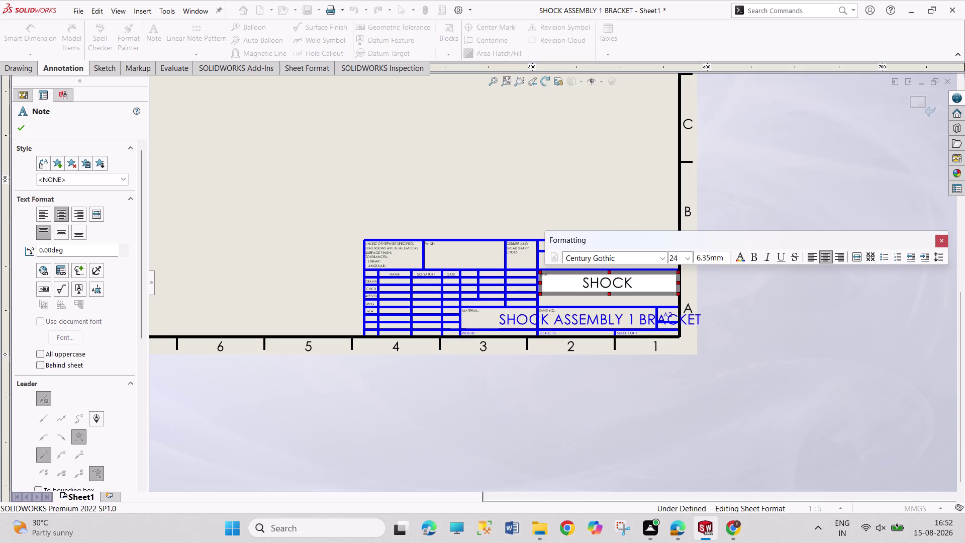
text(ASSEMBL)
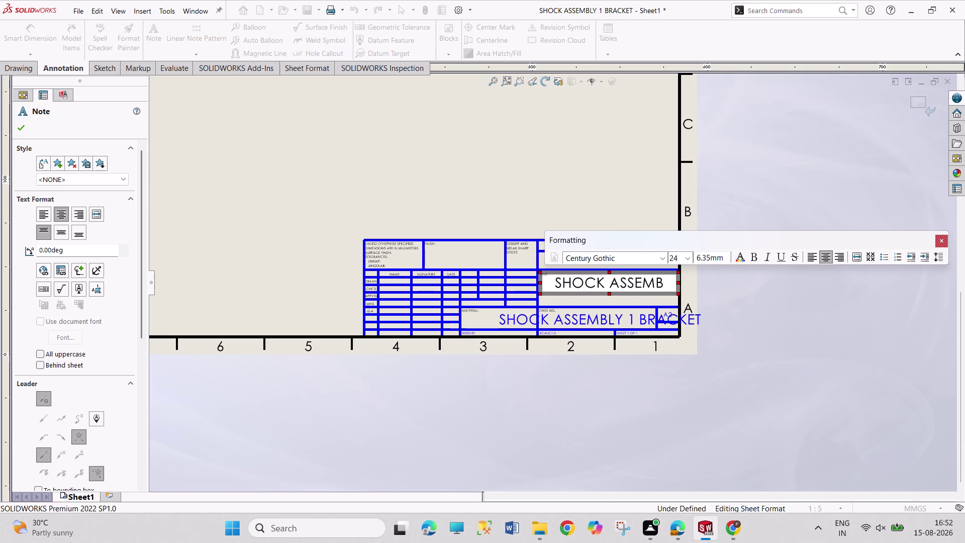
text(Y)
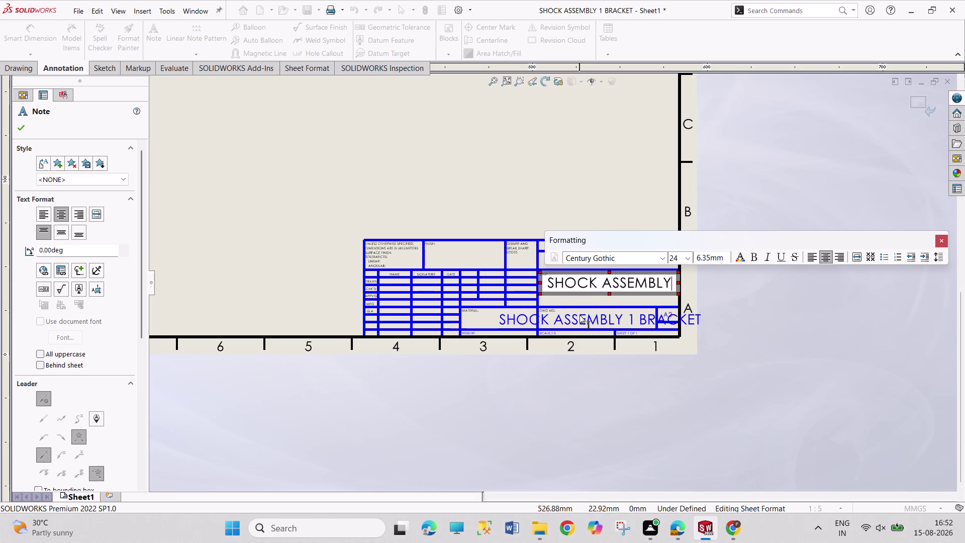
triple_click(580, 315)
click(579, 316)
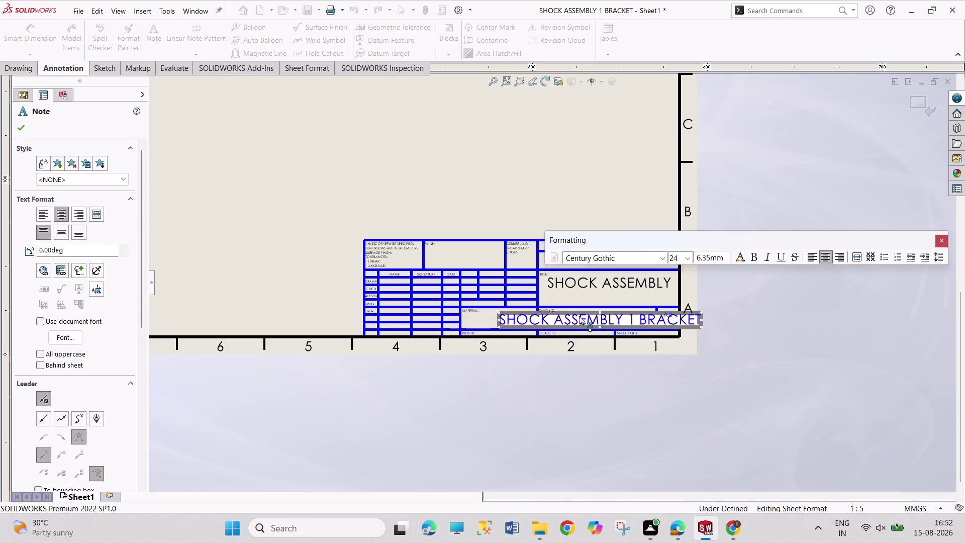
text(SH)
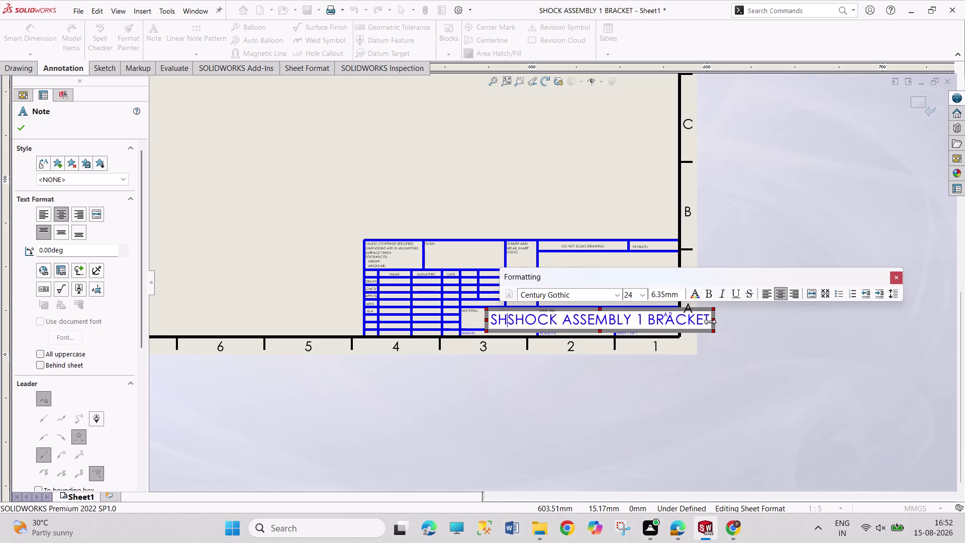
Clear the old text from the DWG NO. note.
drag(708, 319, 601, 319)
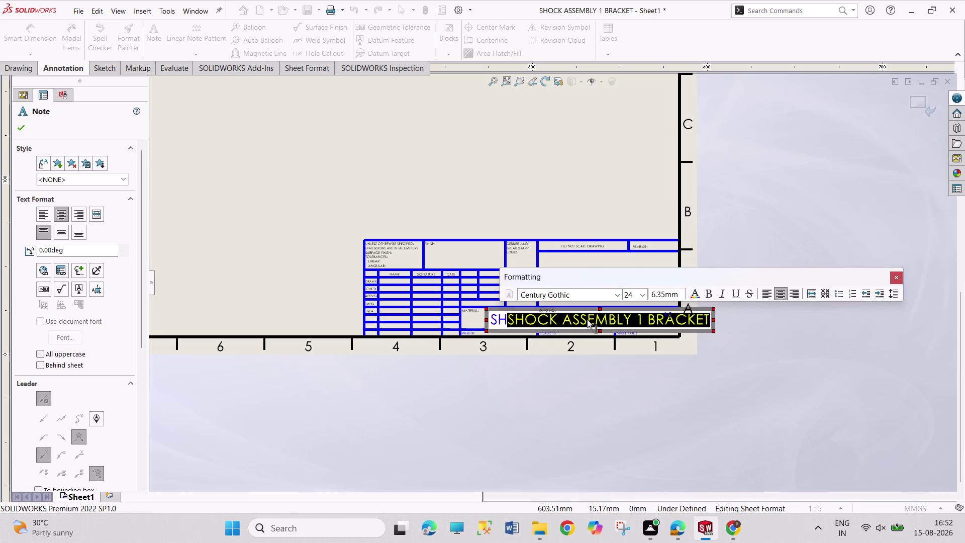
drag(601, 319, 587, 319)
key(BackSpace)
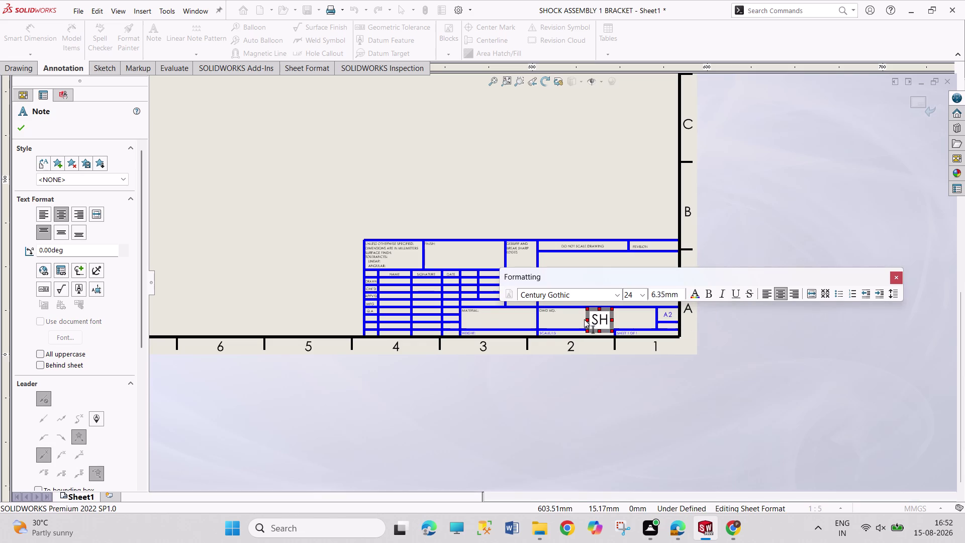
click(641, 294)
click(628, 344)
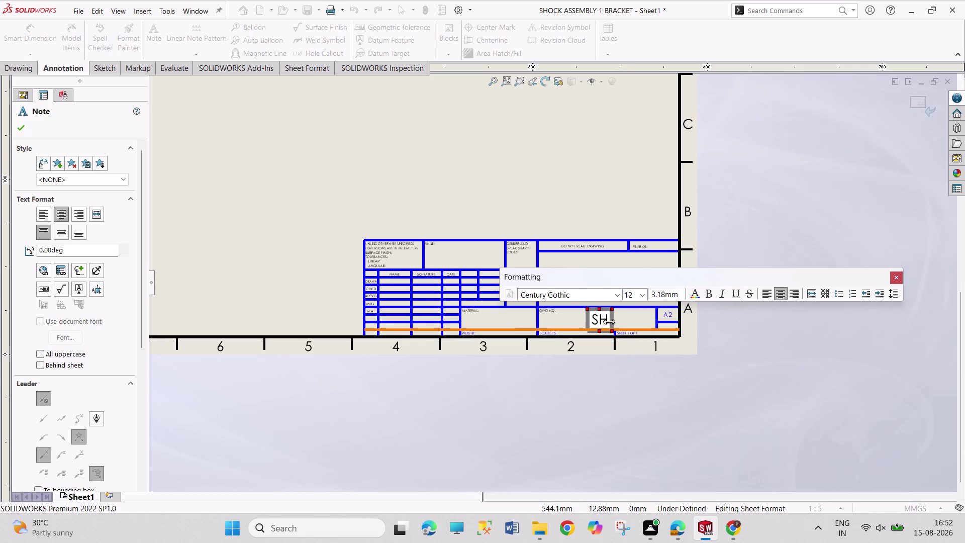
key(BackSpace)
key(BackSpace)
text(SH)
key(BackSpace)
key(BackSpace)
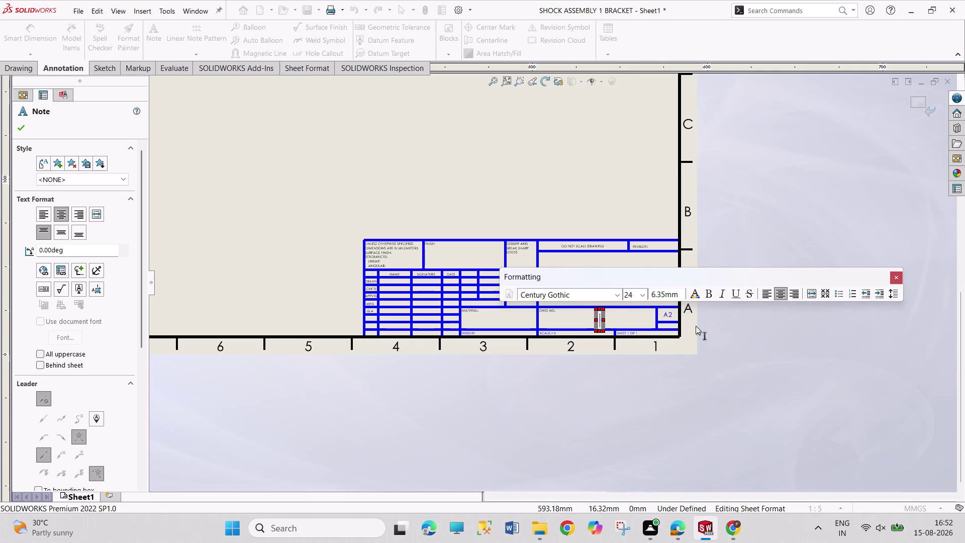
Set the font size to 12 and enter SHOCK ASSEMBLY SHEET as the drawing number.
click(645, 293)
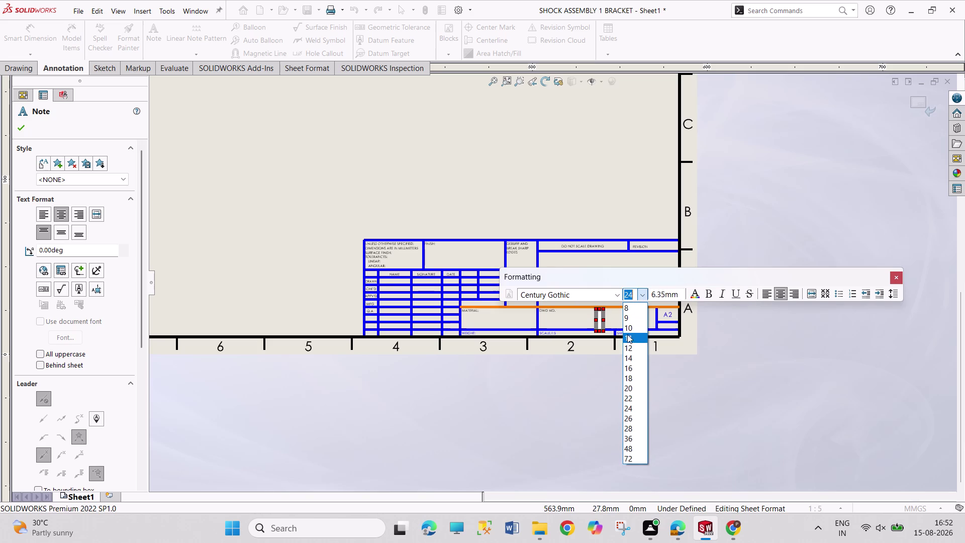
click(626, 348)
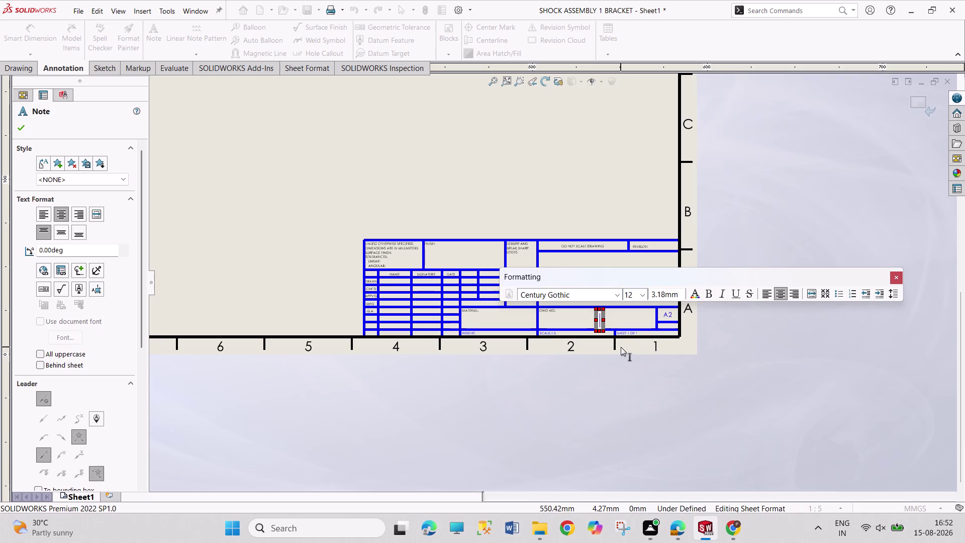
text(SH)
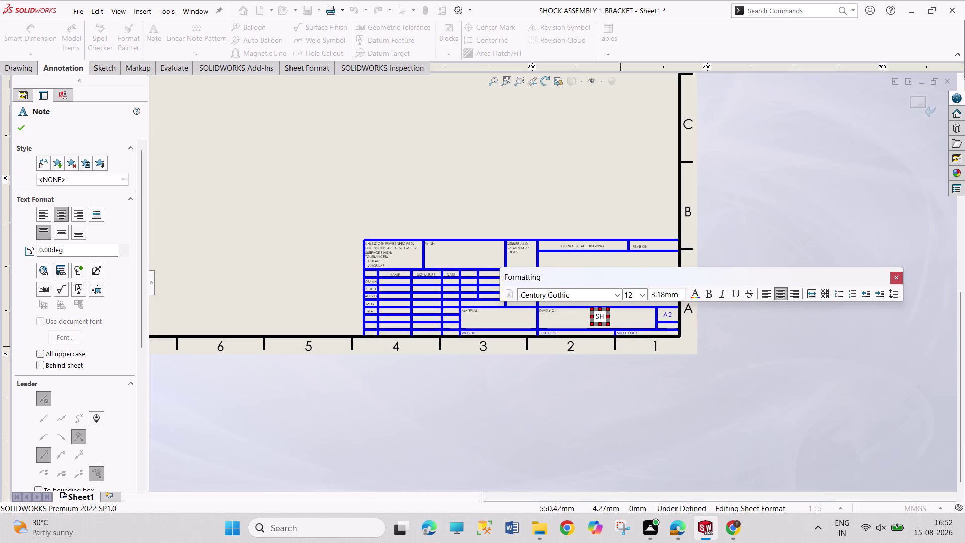
text(OCK ASS)
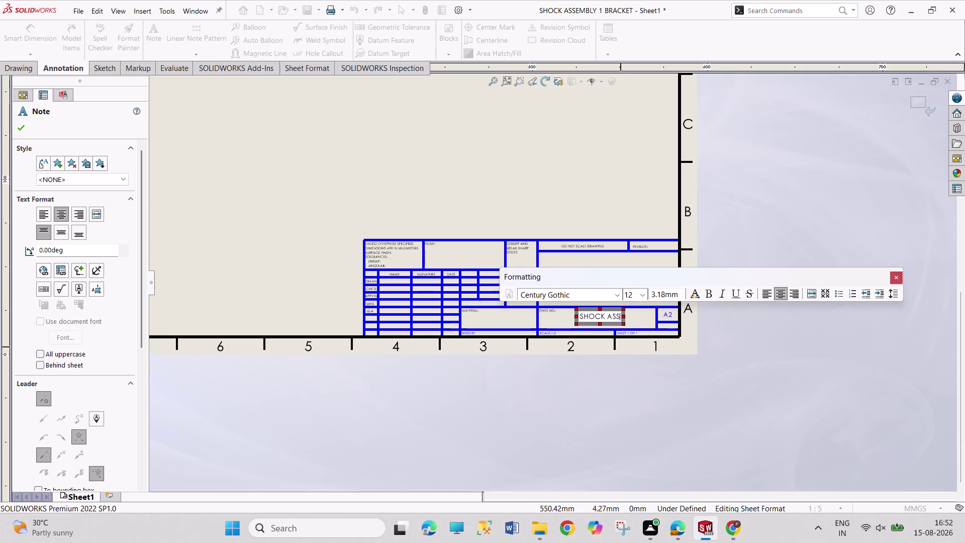
text(EMBLY)
key(space)
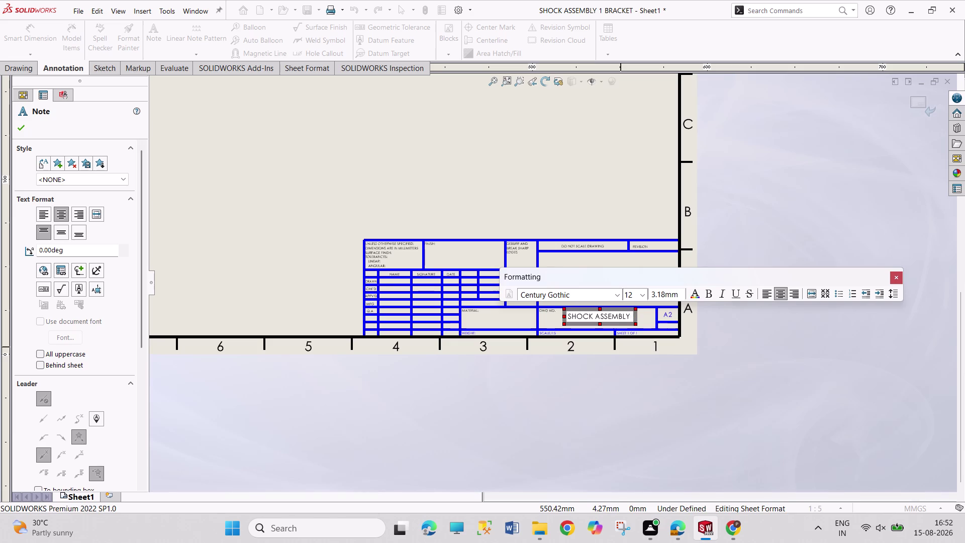
text(SHEET)
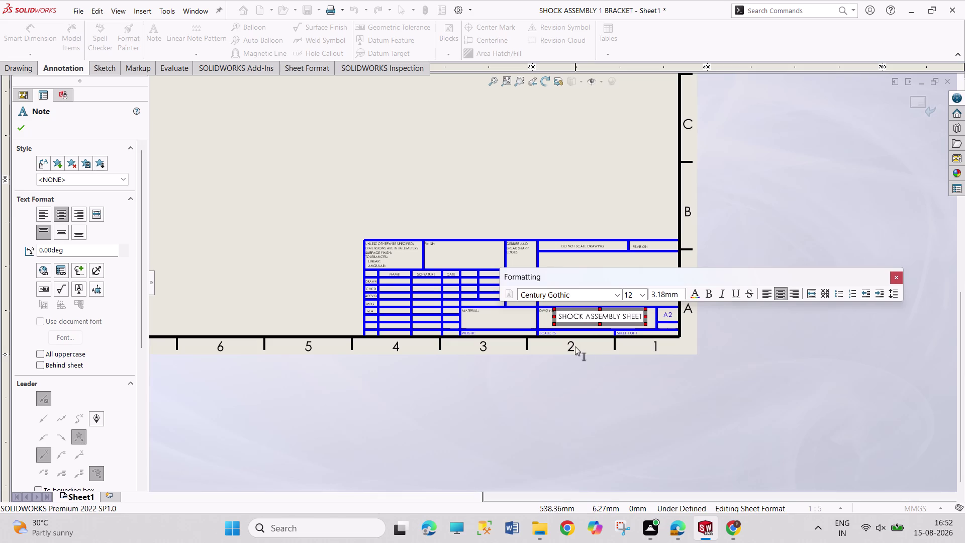
click(392, 280)
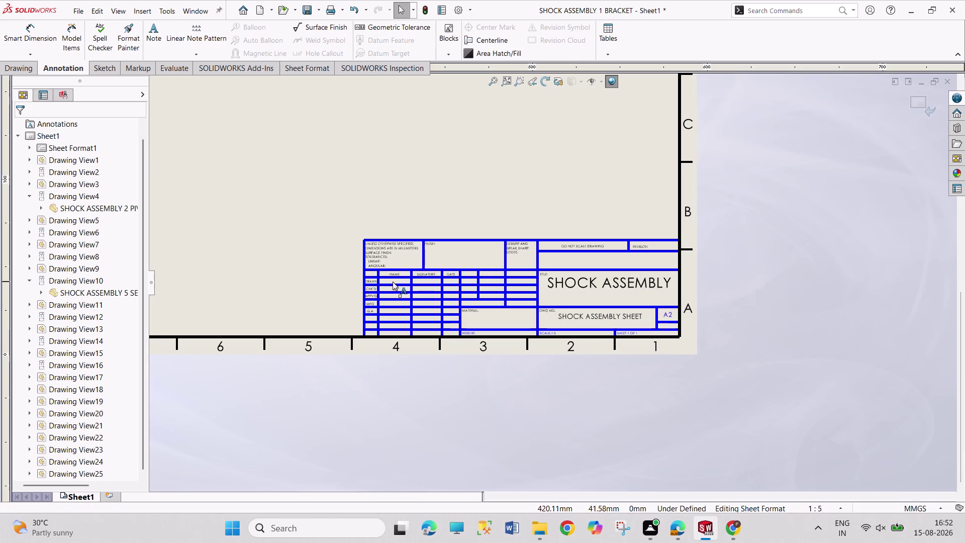
click(393, 282)
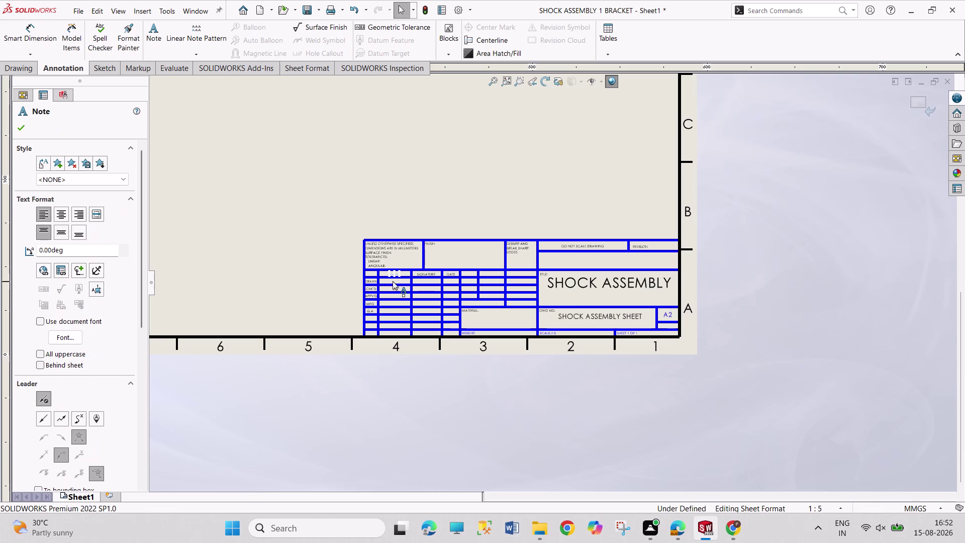
Enter the drafter name 't.PRAVEEN KUMAR' in the DRAWN row's NAME cell and confirm the note.
key(Escape)
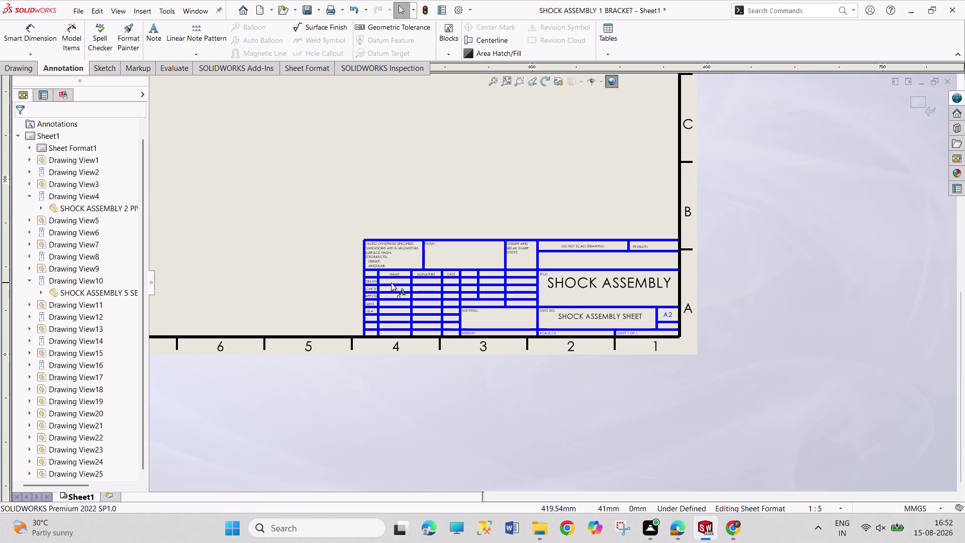
scroll(down, 3)
scroll(down, 3)
double_click(462, 280)
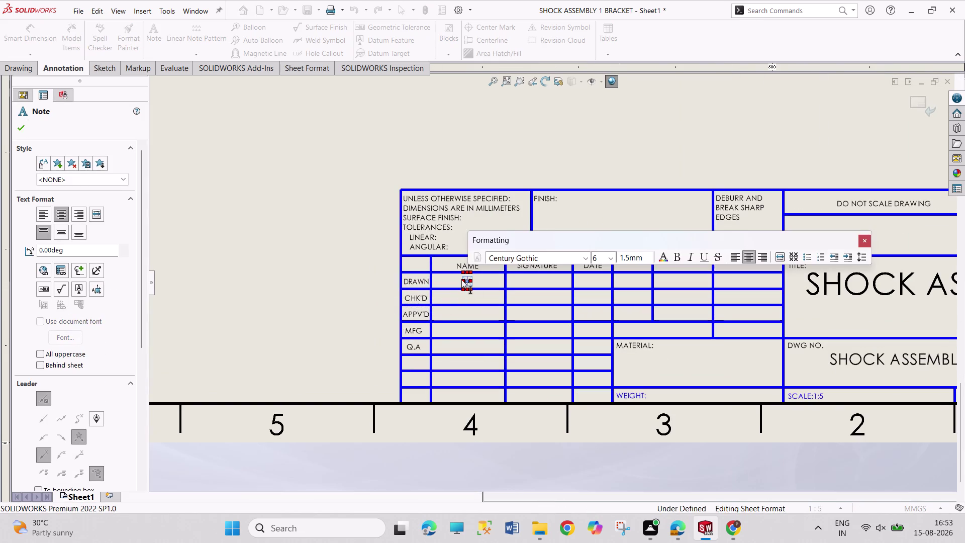
key(t)
text(.)
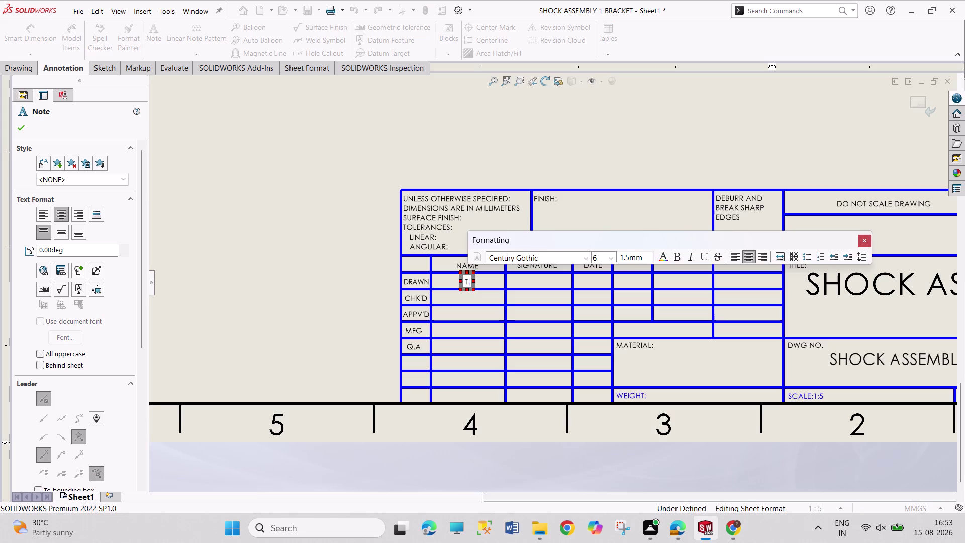
text(P)
text(RA)
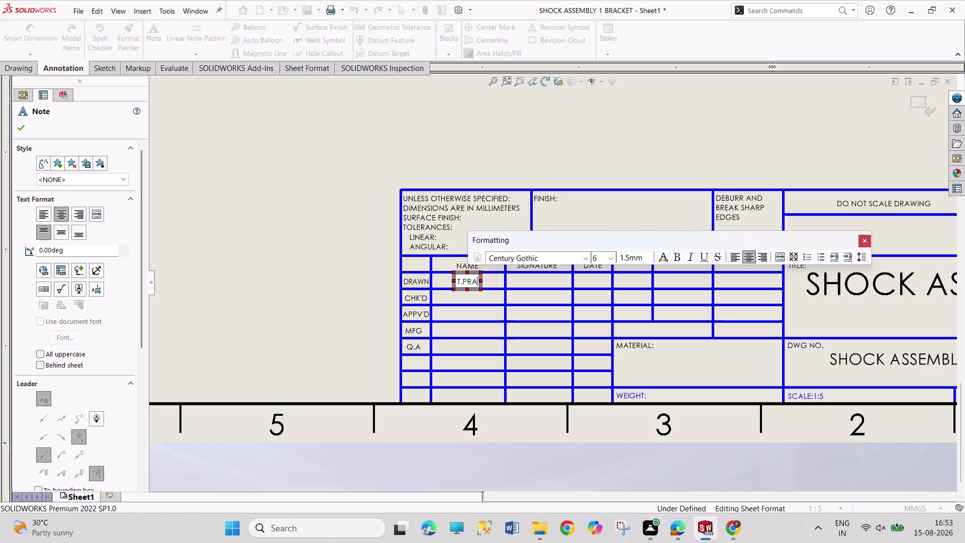
text(VEEN KUM)
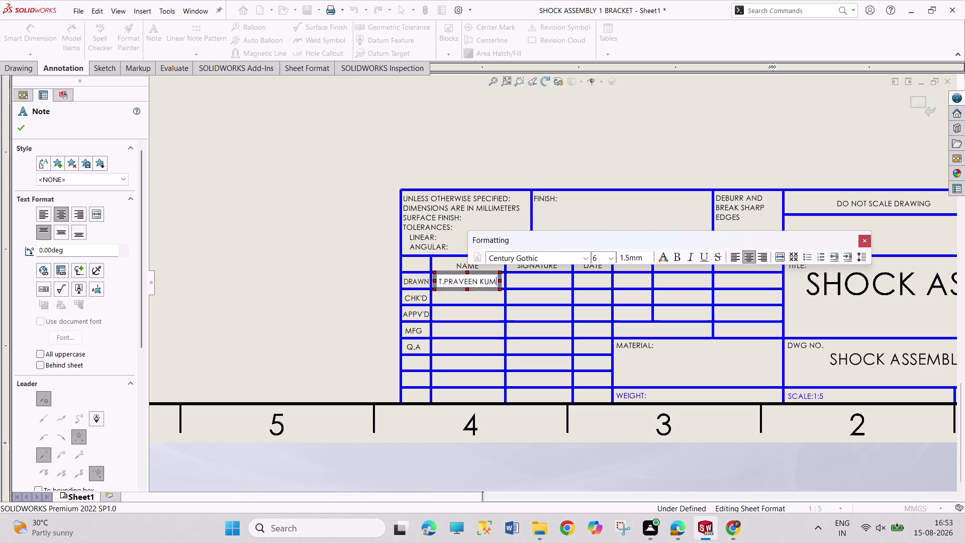
text(AR)
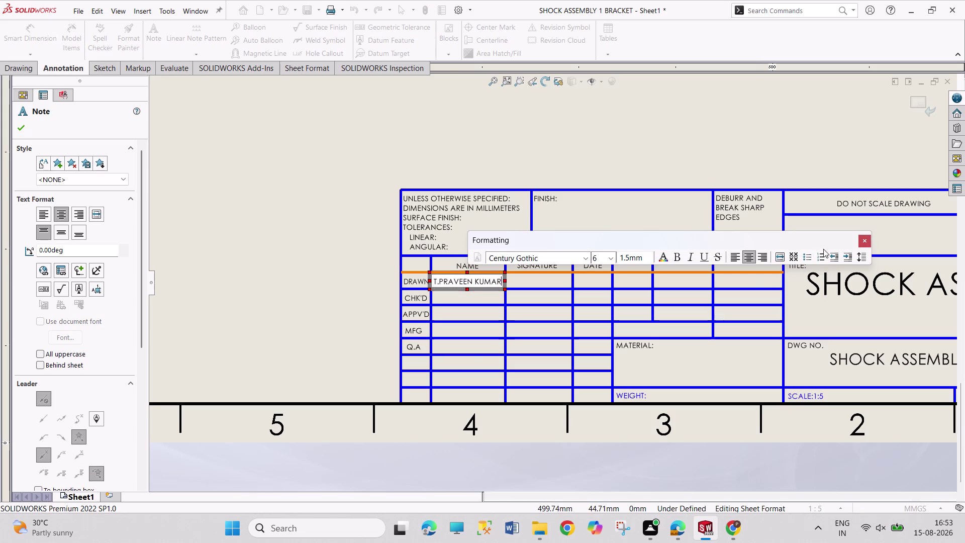
click(867, 243)
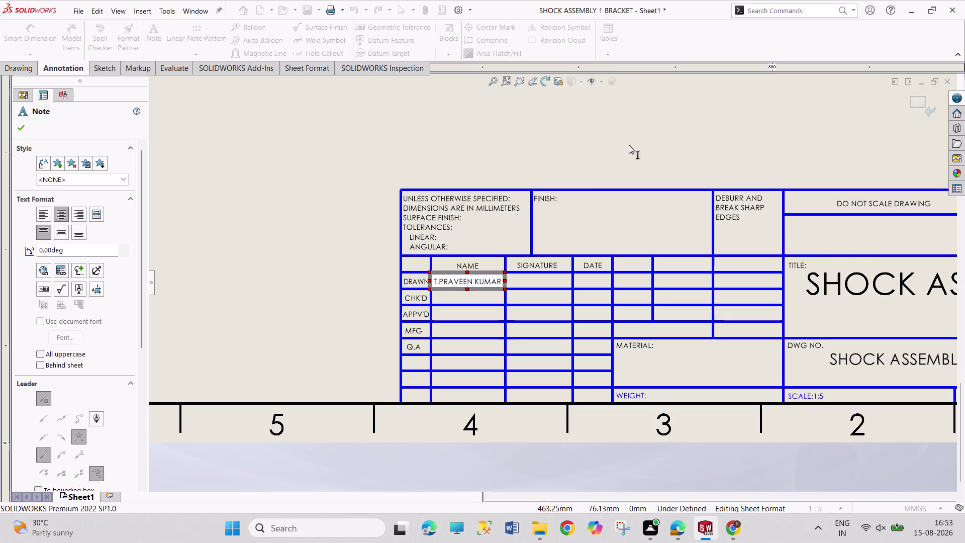
click(24, 126)
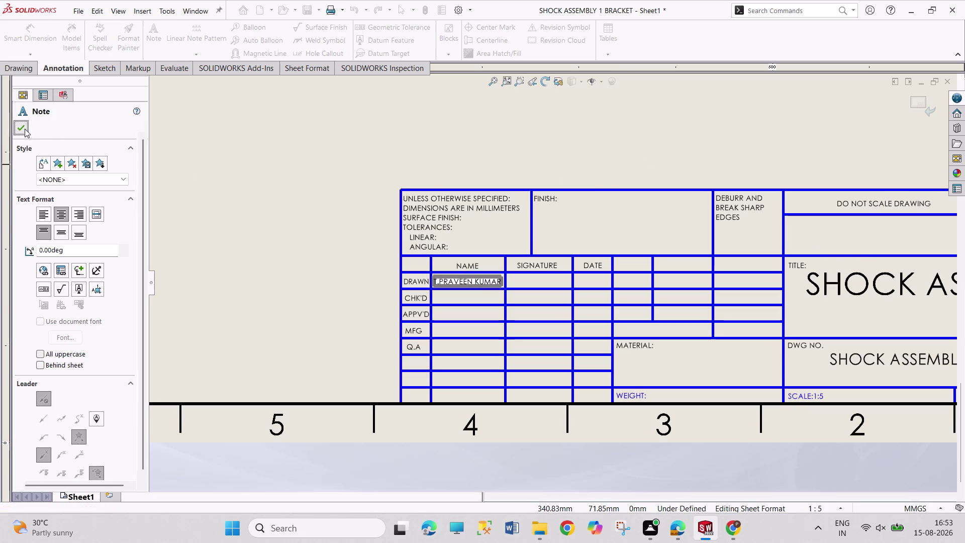
right_click(56, 140)
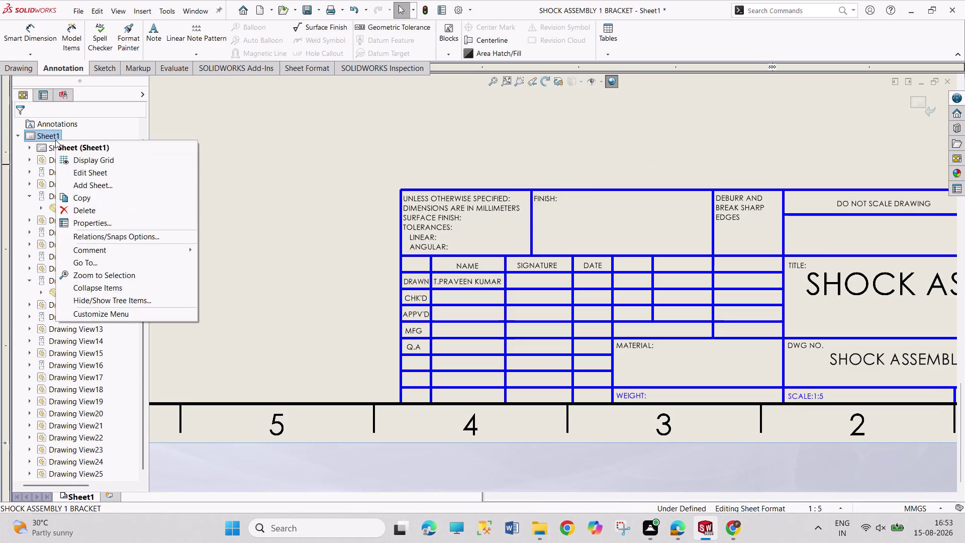
Return from sheet-format editing to Sheet1 and select the pivot view's balloon.
click(81, 174)
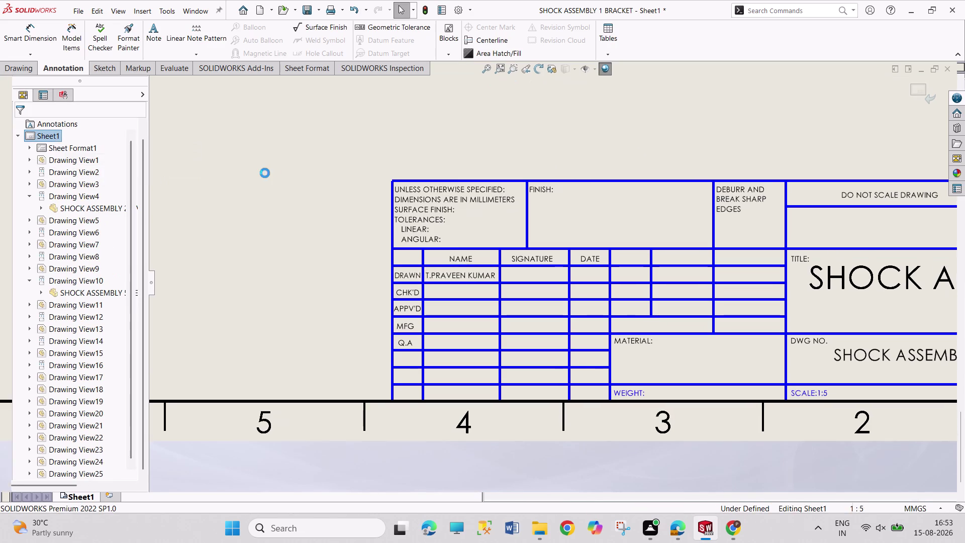
scroll(up, 3)
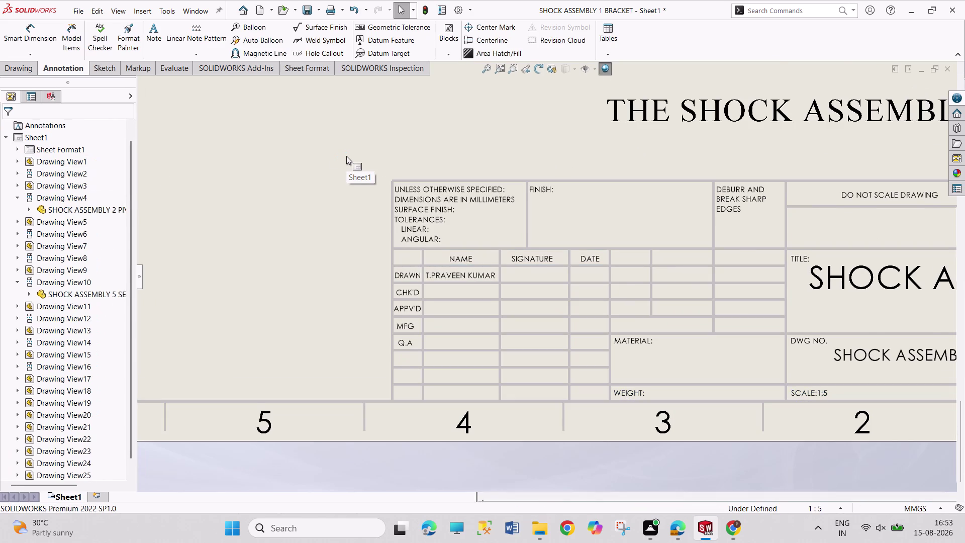
scroll(up, 3)
scroll(up, 3)
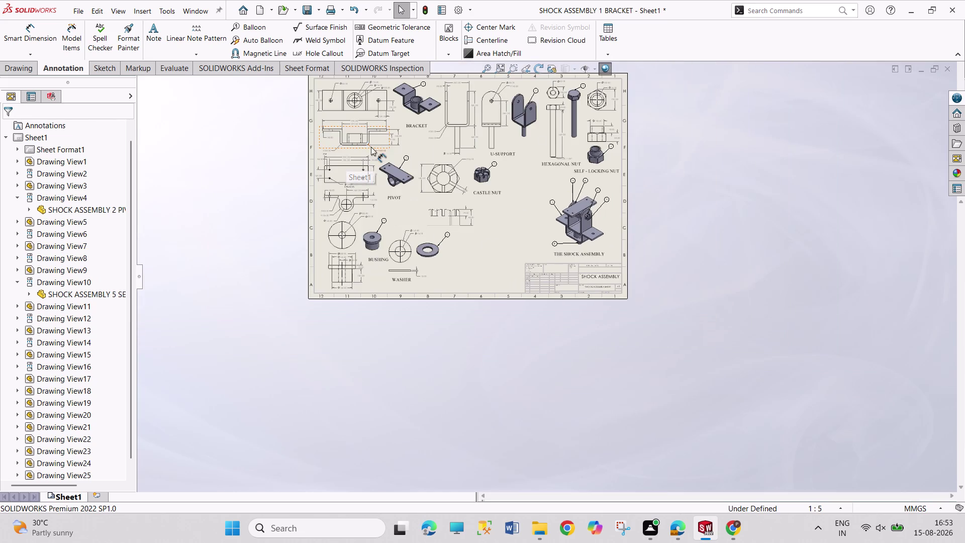
scroll(down, 3)
scroll(down, 3)
scroll(down, 3)
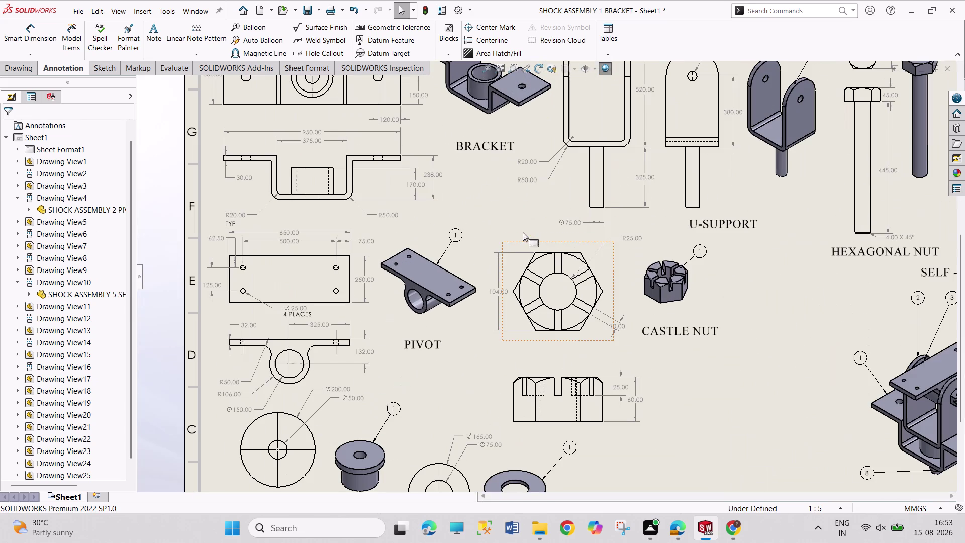
click(455, 234)
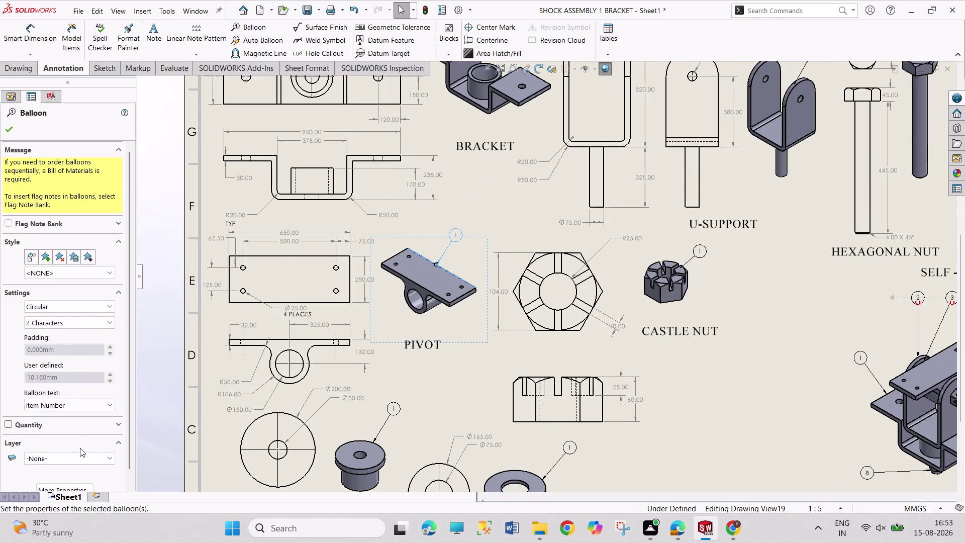
Change the pivot balloon to custom text 2.
click(85, 404)
click(82, 415)
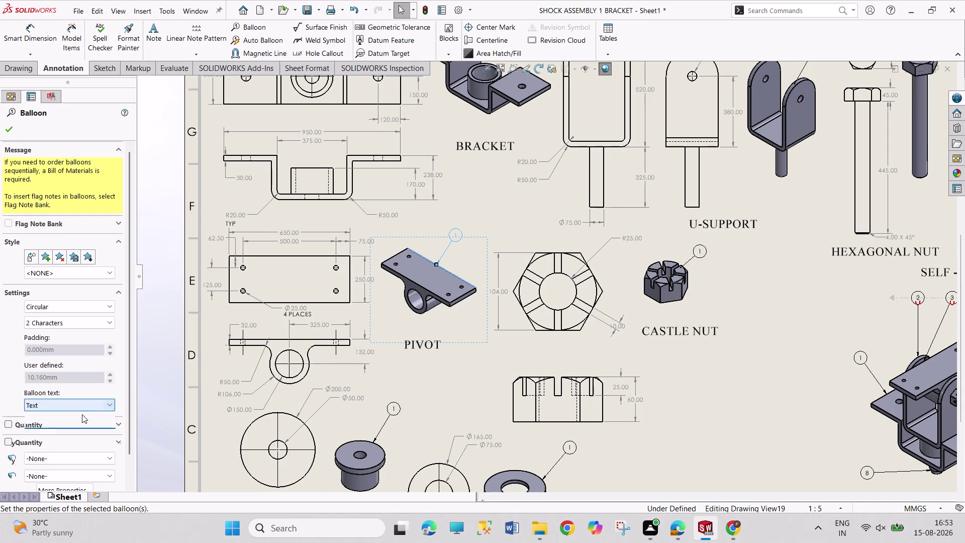
key(2)
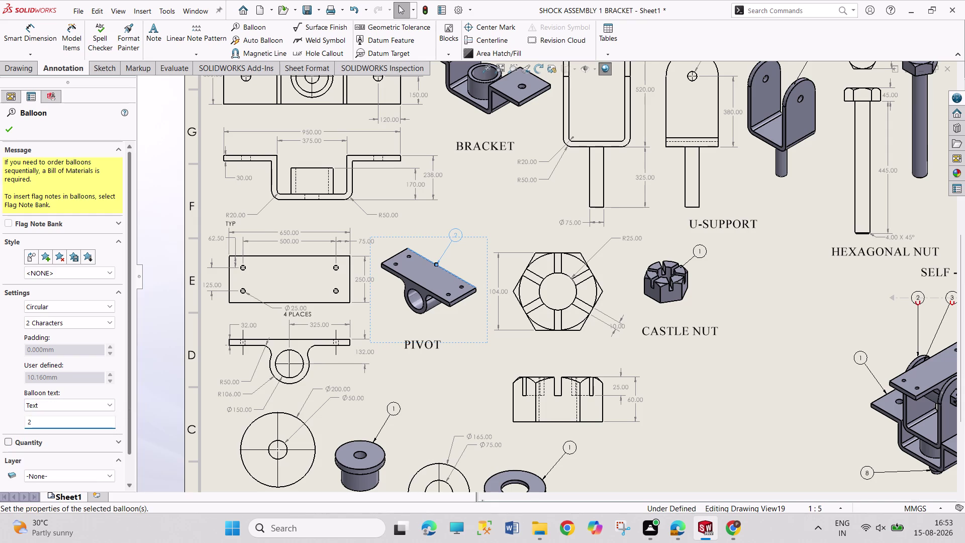
key(Escape)
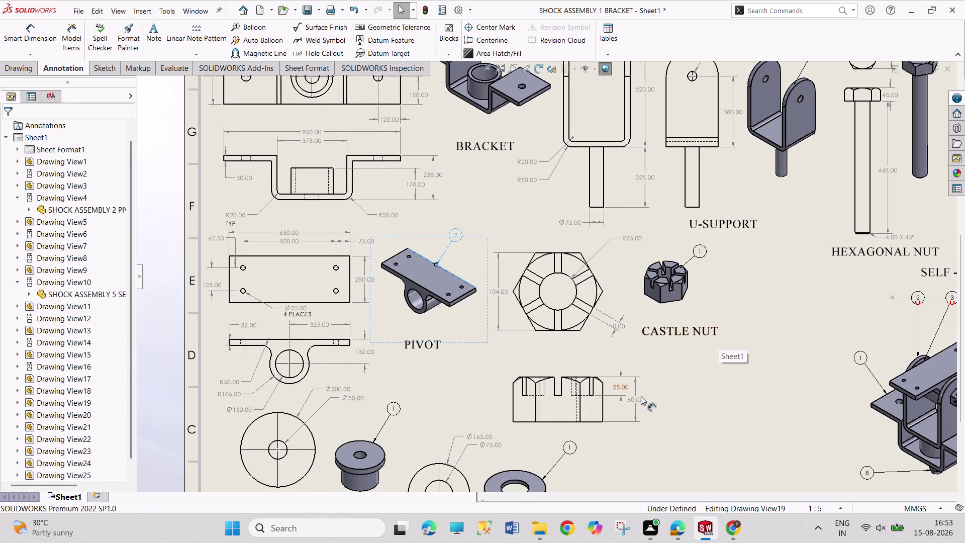
Change the U-support balloon to custom text 3.
scroll(up, 3)
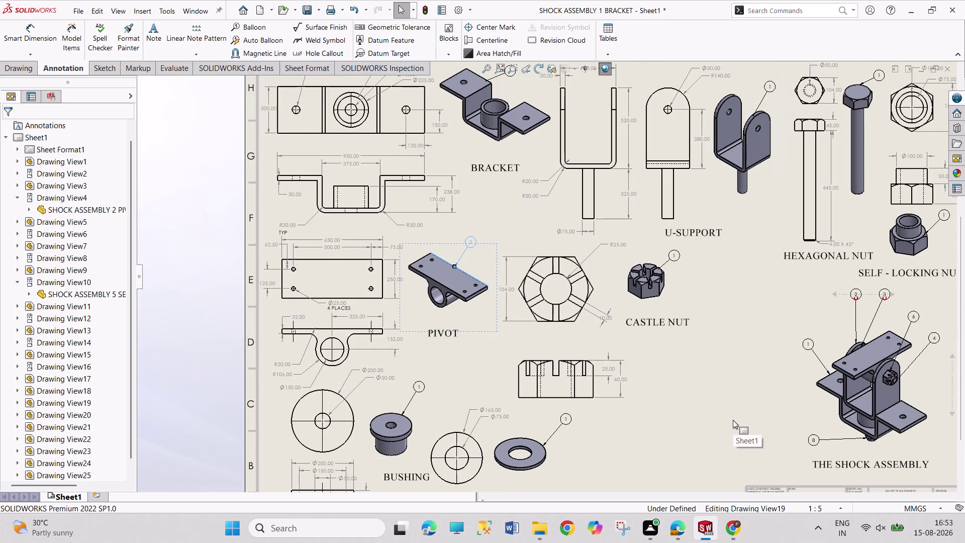
scroll(up, 3)
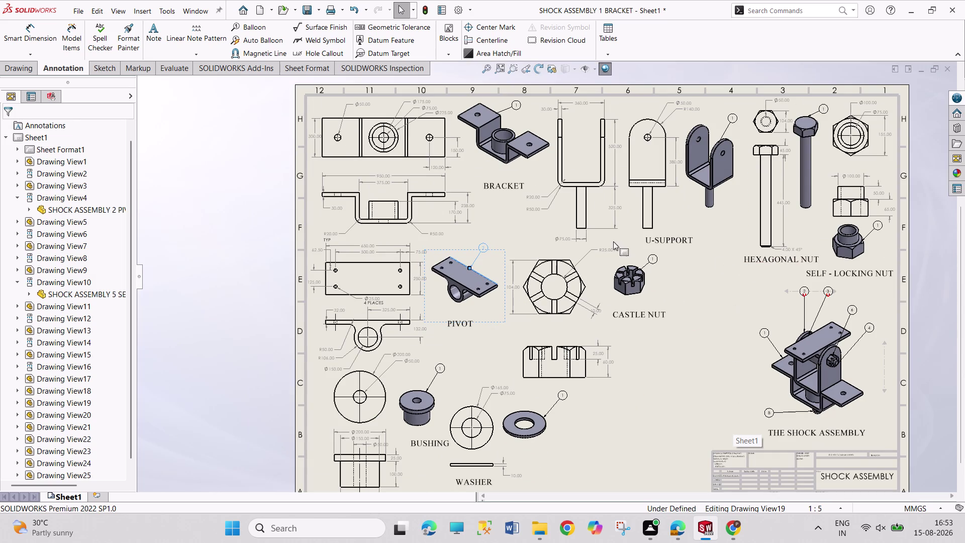
click(733, 117)
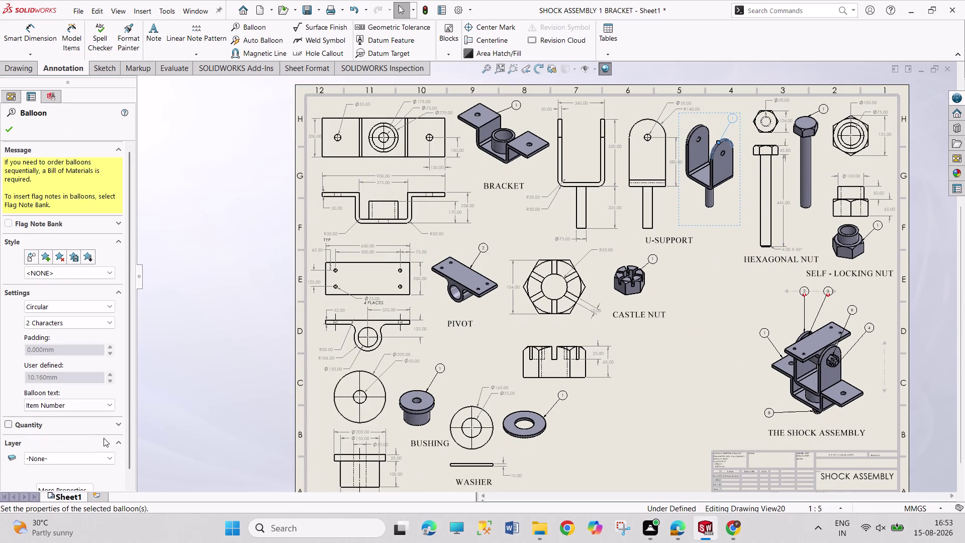
click(99, 404)
click(83, 419)
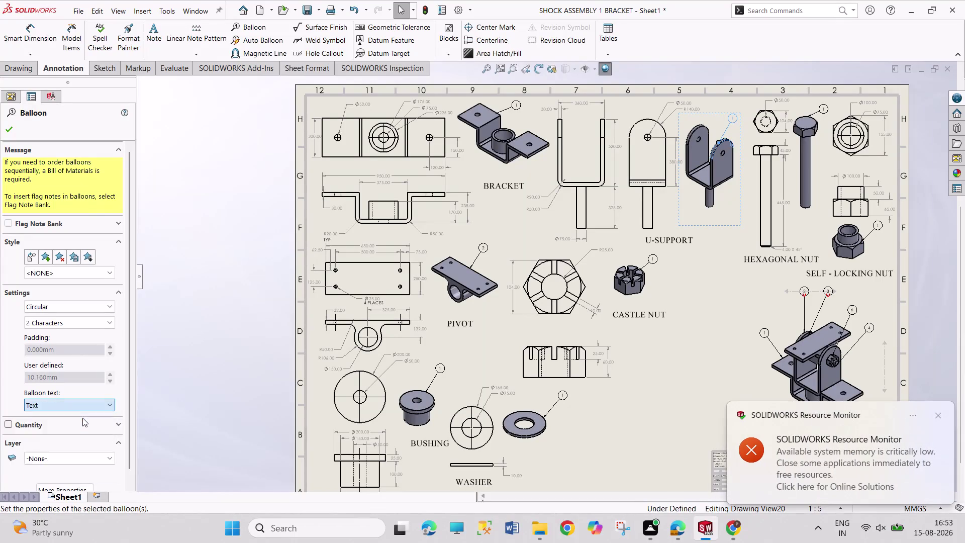
key(3)
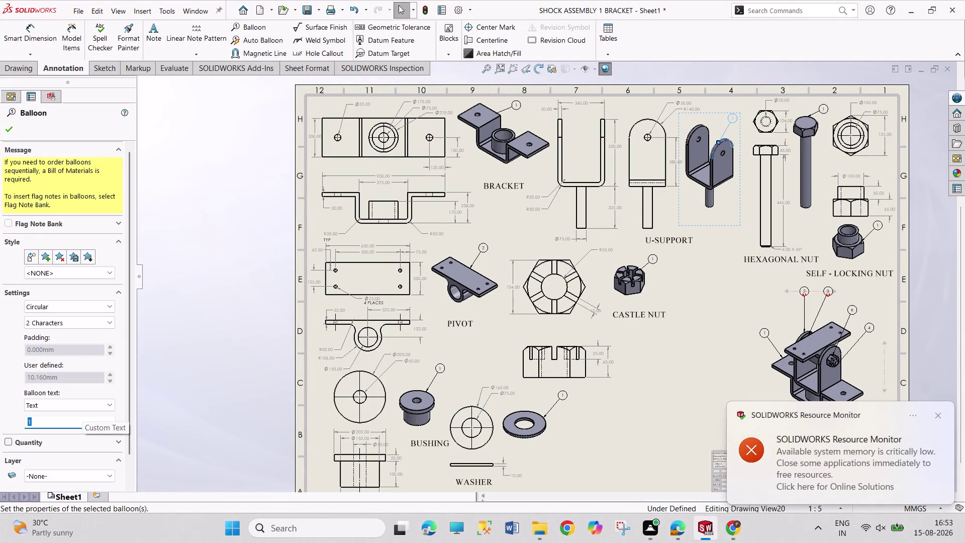
key(Escape)
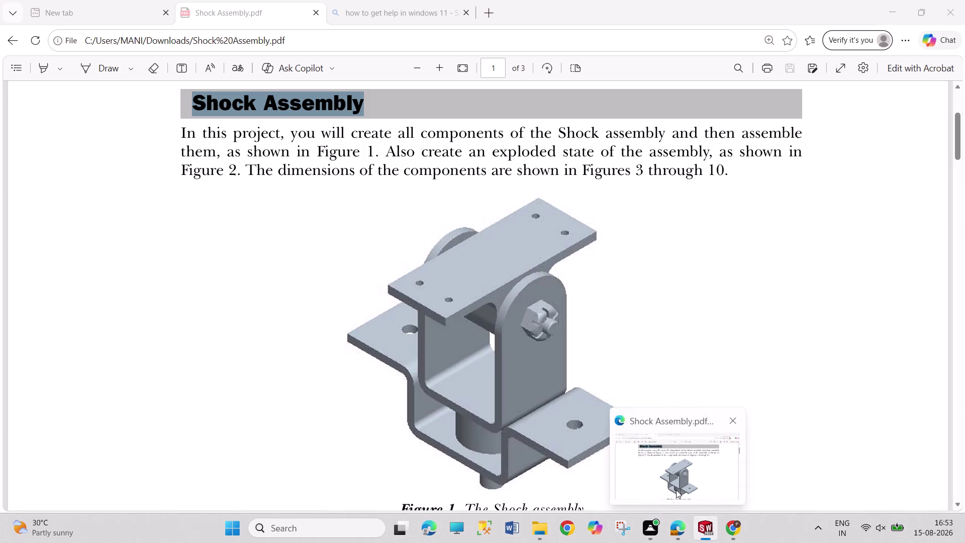
Scroll through the Shock Assembly PDF from page 1 to page 3, then return to SOLIDWORKS.
click(678, 488)
scroll(down, 3)
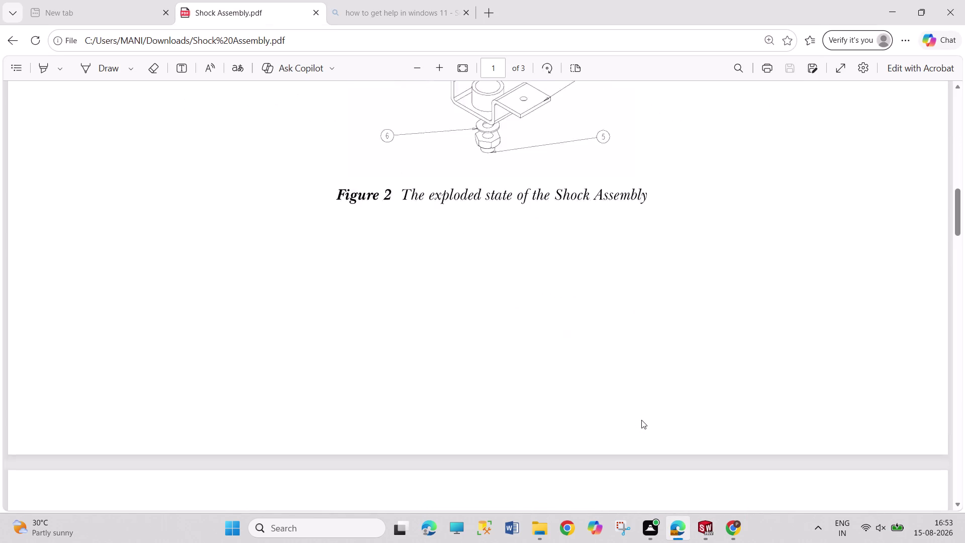
scroll(down, 3)
scroll(down, 3)
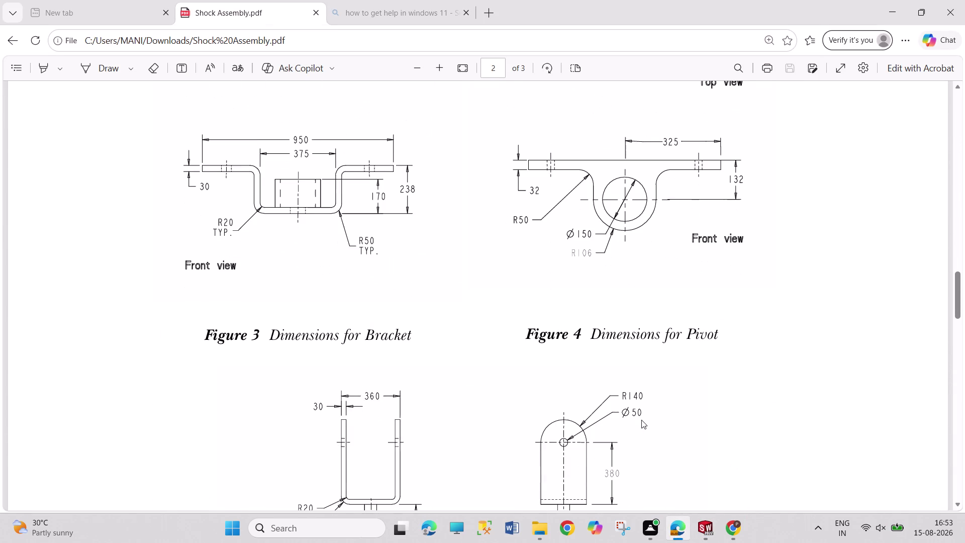
scroll(down, 3)
scroll(down, 3)
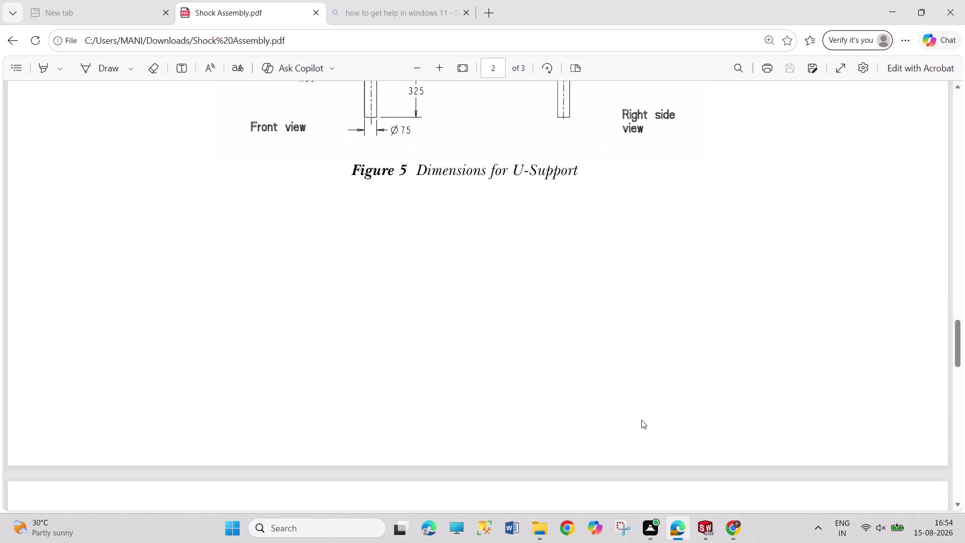
scroll(down, 3)
scroll(down, 3)
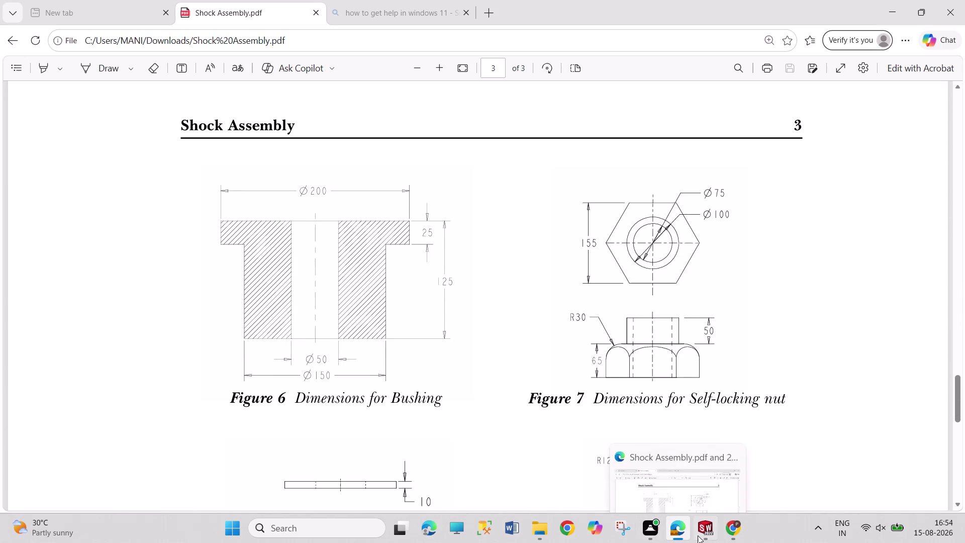
scroll(down, 3)
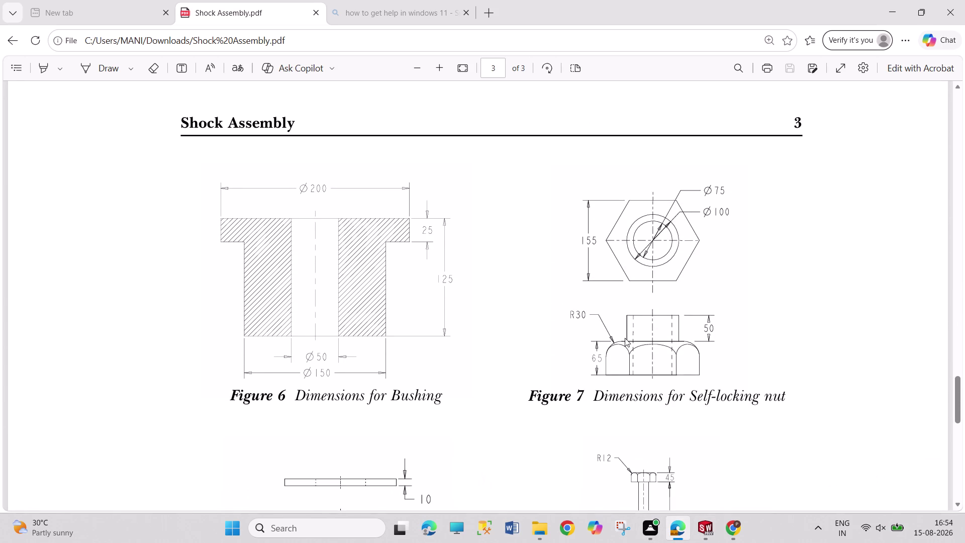
click(705, 527)
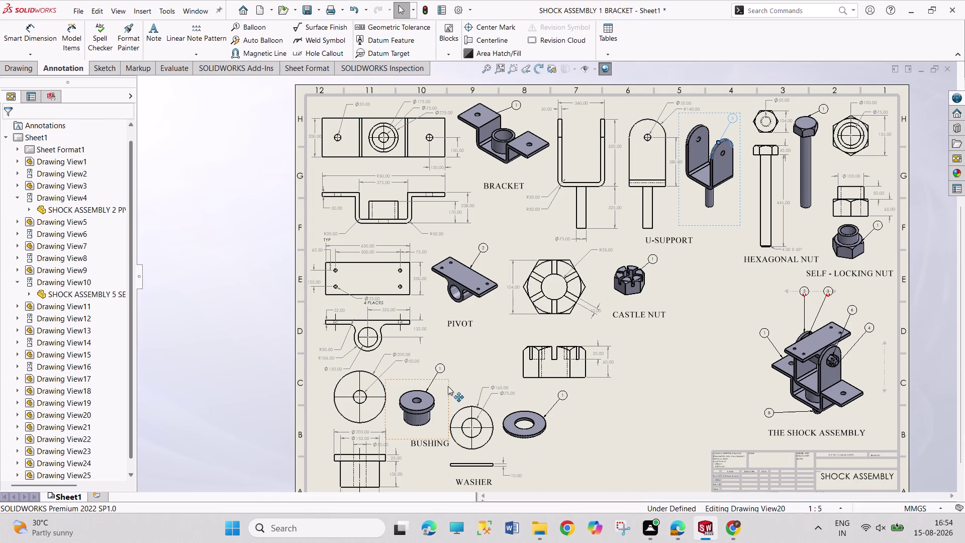
Change the bushing balloon to custom text 4.
click(440, 369)
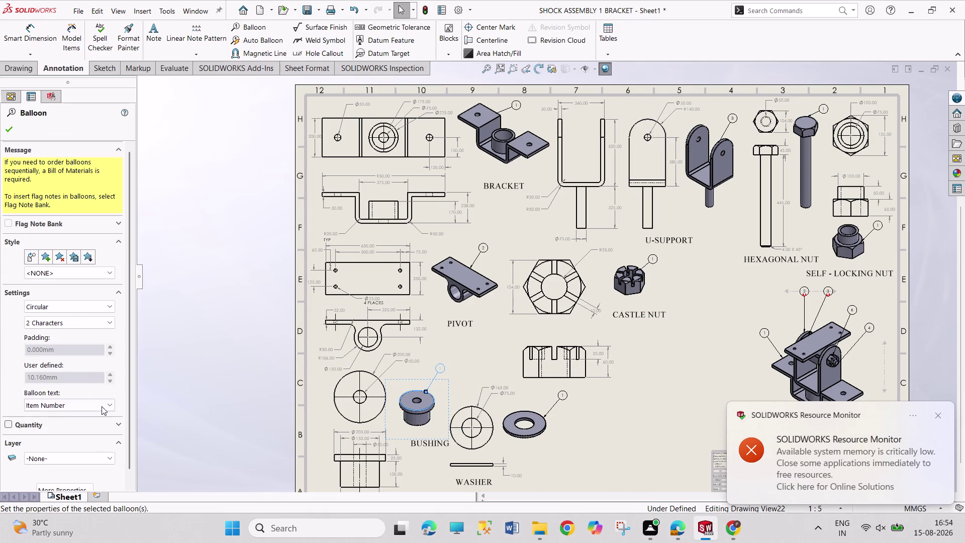
click(99, 406)
click(95, 415)
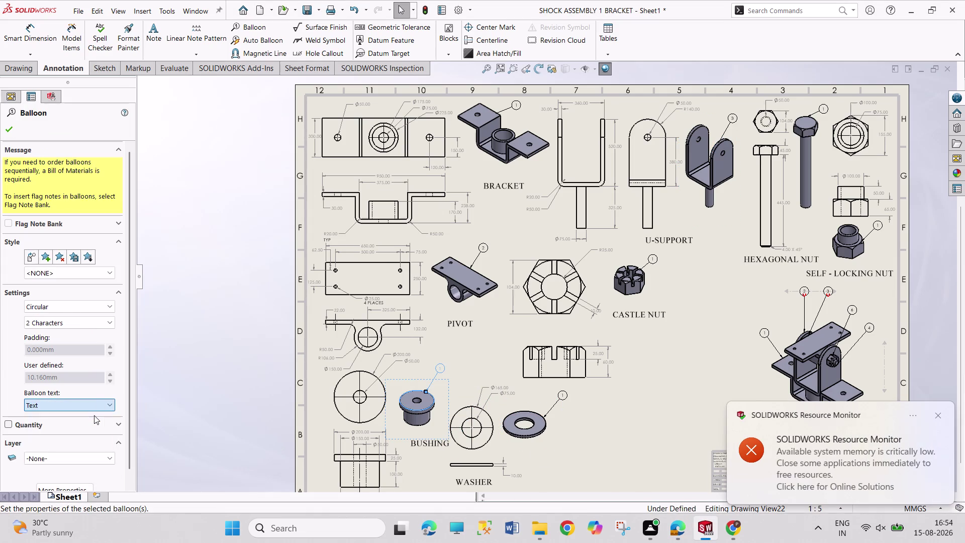
key(4)
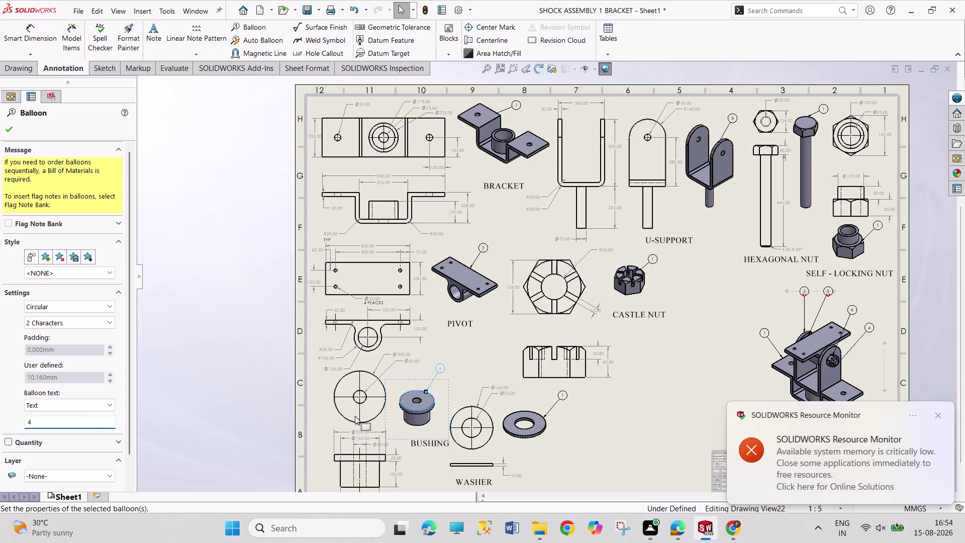
Set the washer balloon to custom text 5, accept, and check it against the PDF.
click(562, 395)
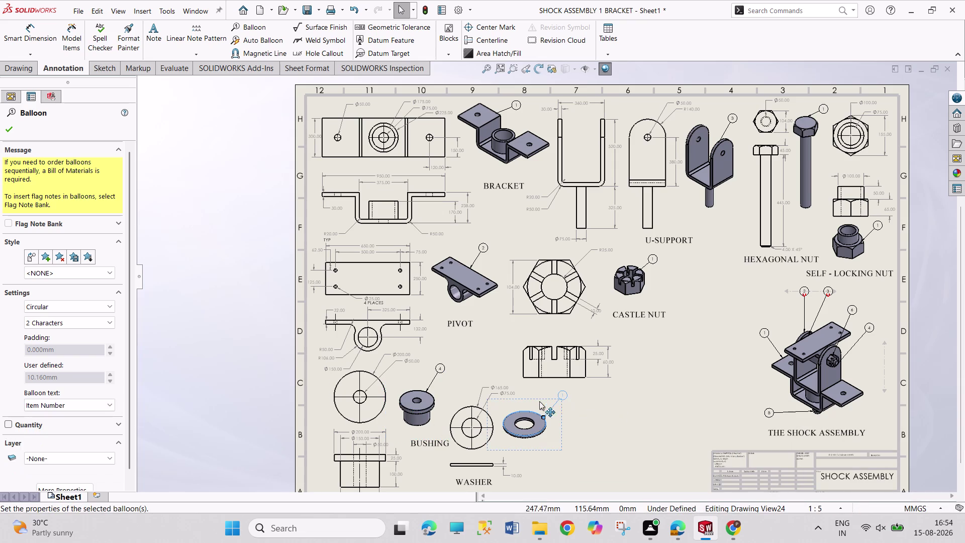
click(107, 408)
click(96, 414)
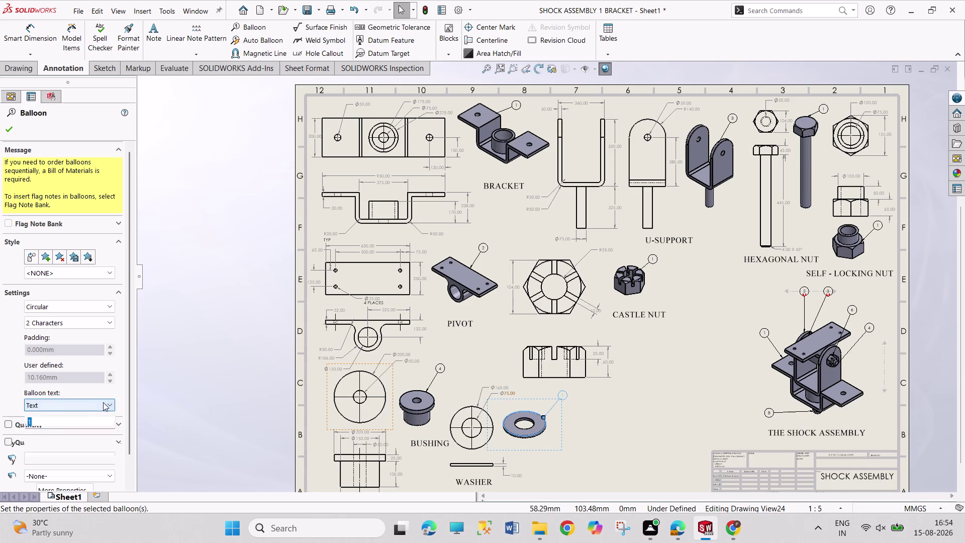
key(5)
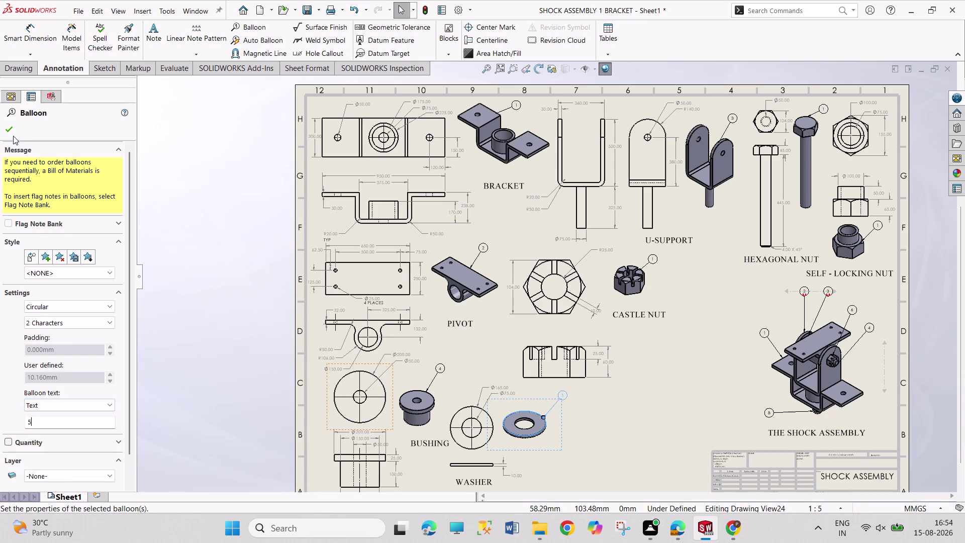
click(9, 131)
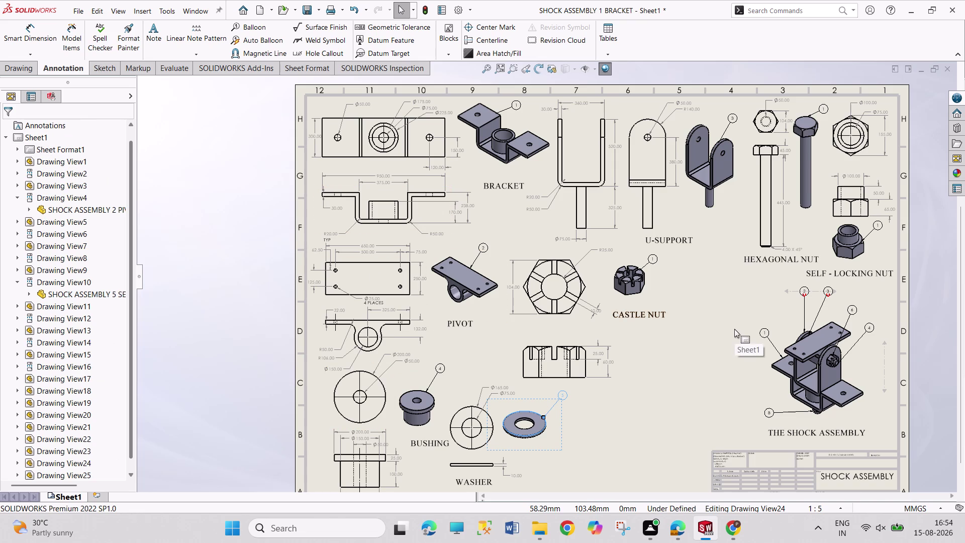
click(672, 520)
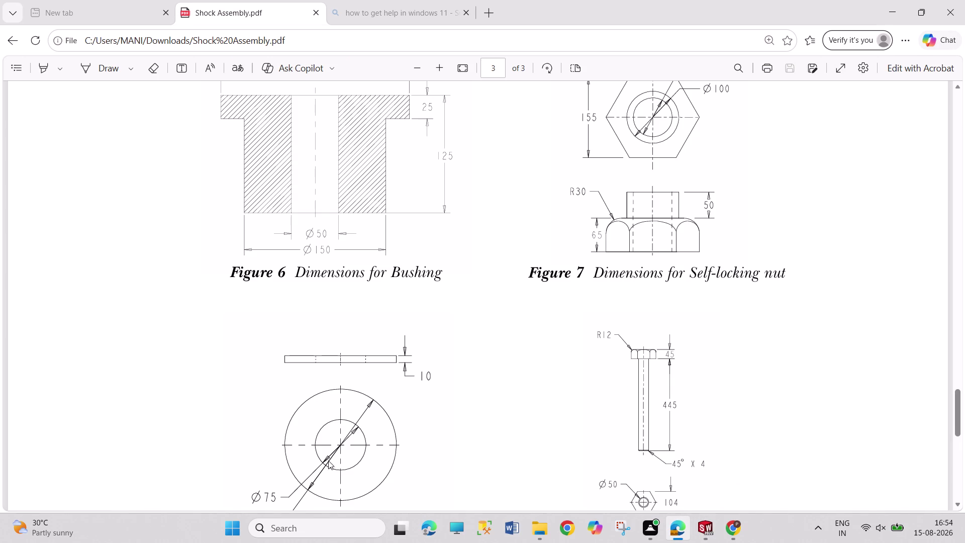
click(715, 530)
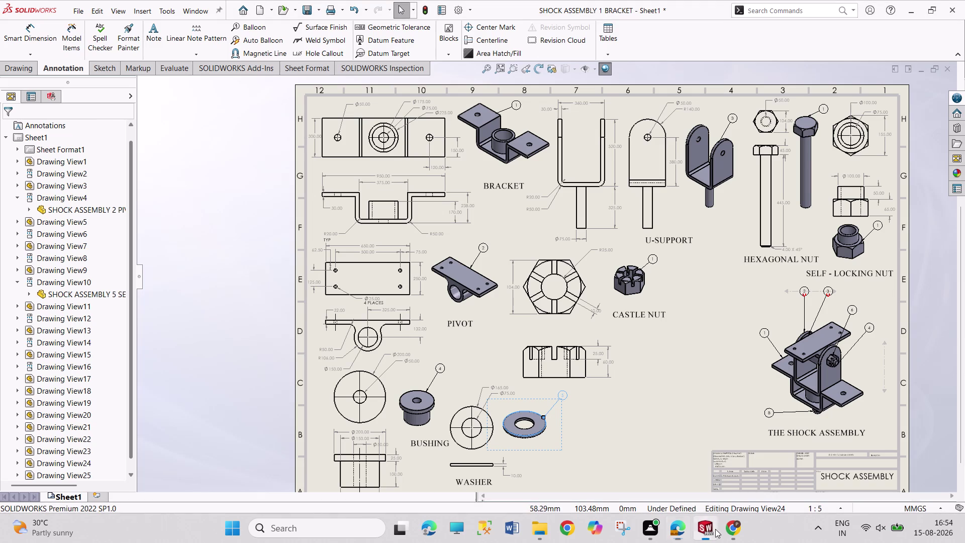
Give the self-locking nut balloon custom text 5 and the washer balloon 6.
click(879, 227)
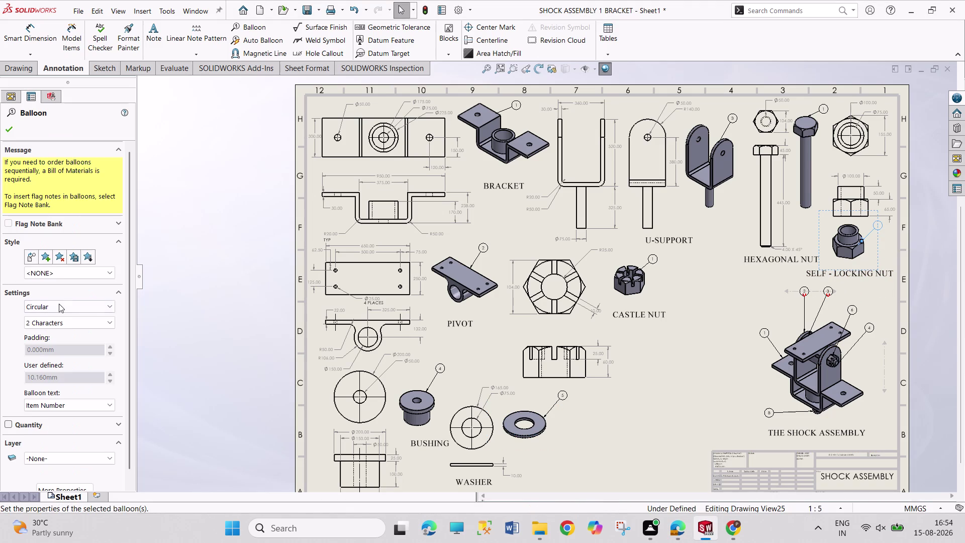
click(76, 404)
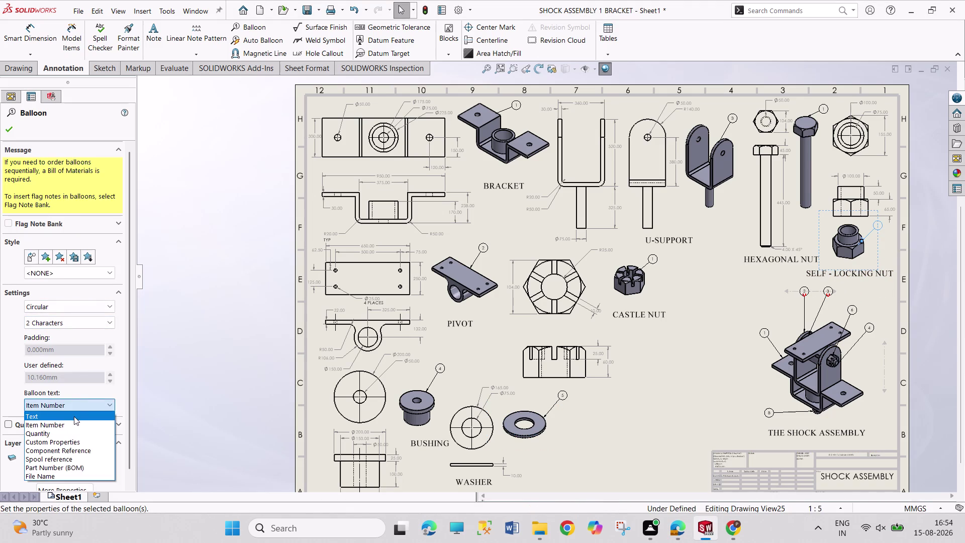
click(73, 417)
key(5)
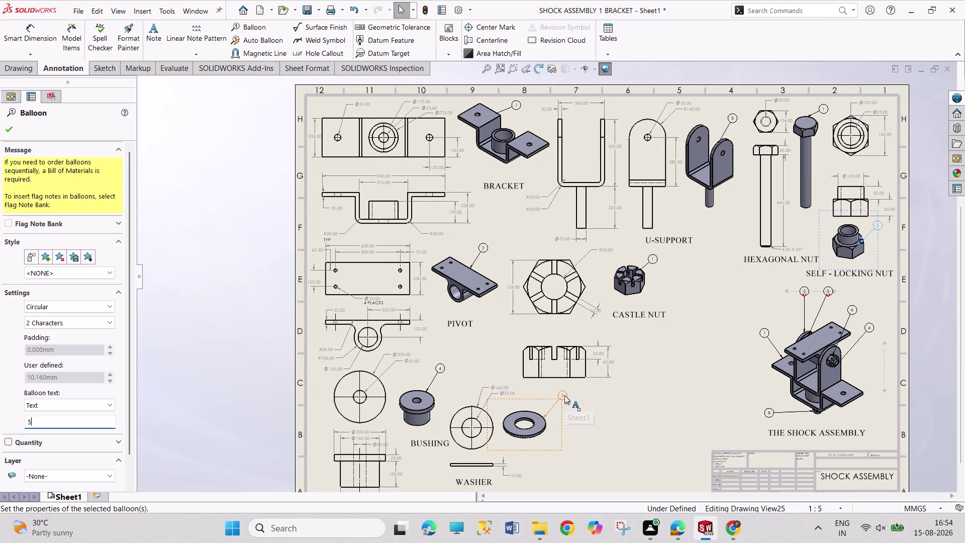
click(564, 395)
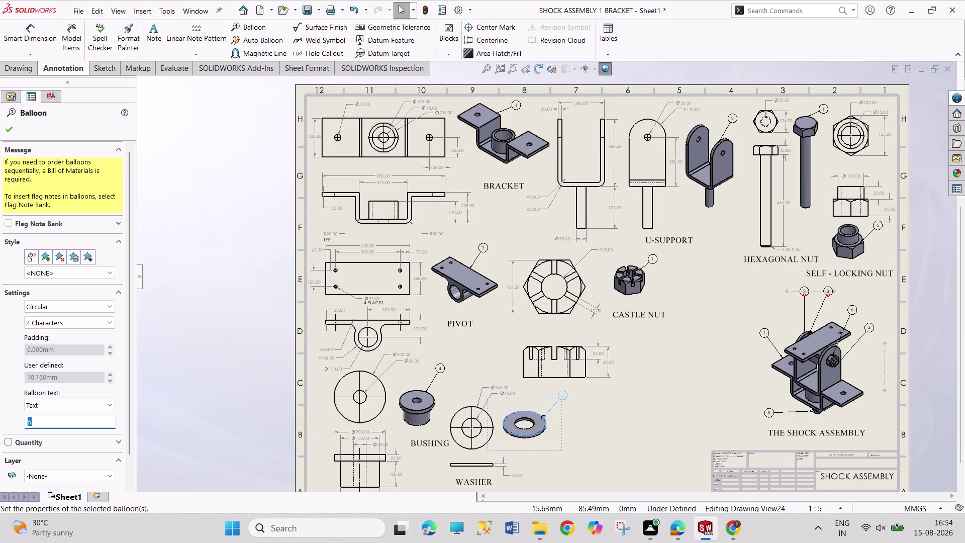
key(6)
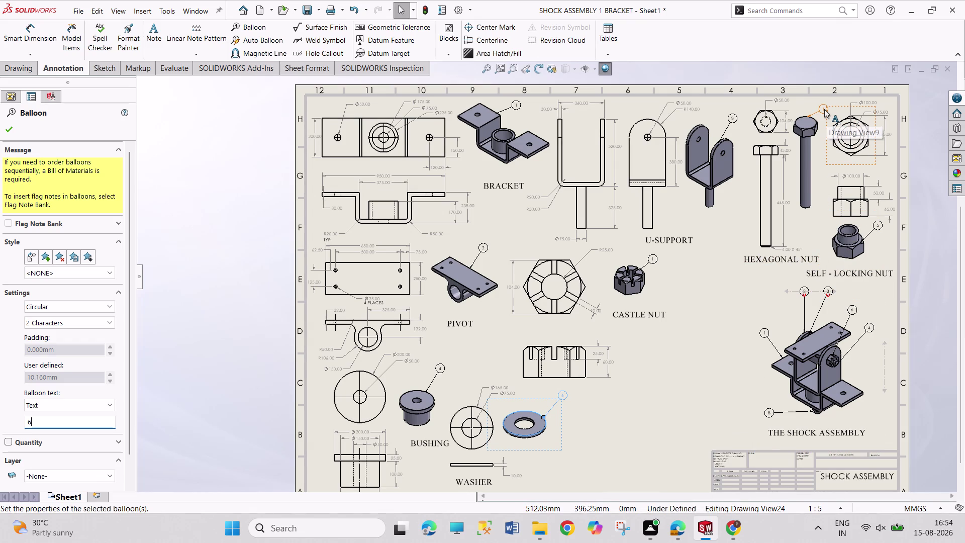
Set the bolt balloon to custom text 7.
click(825, 109)
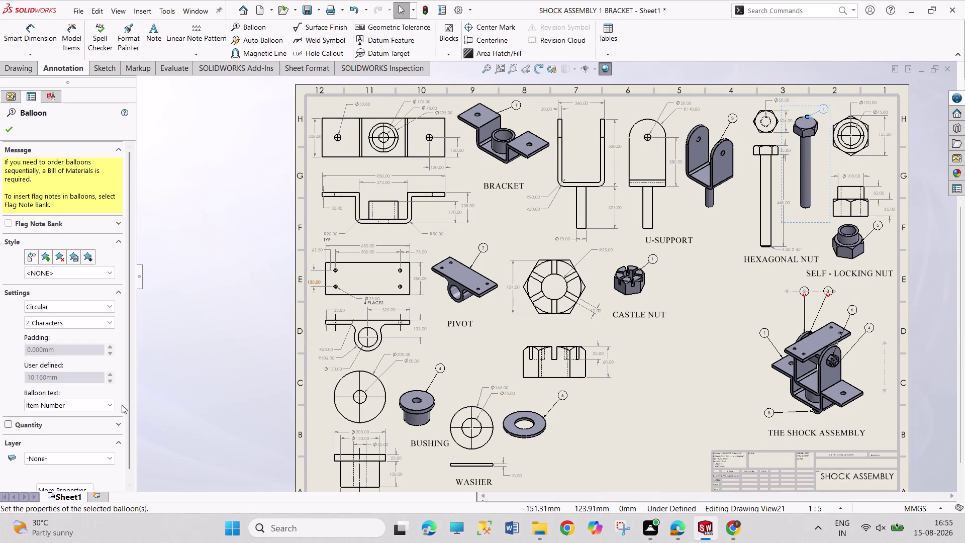
click(104, 408)
click(99, 417)
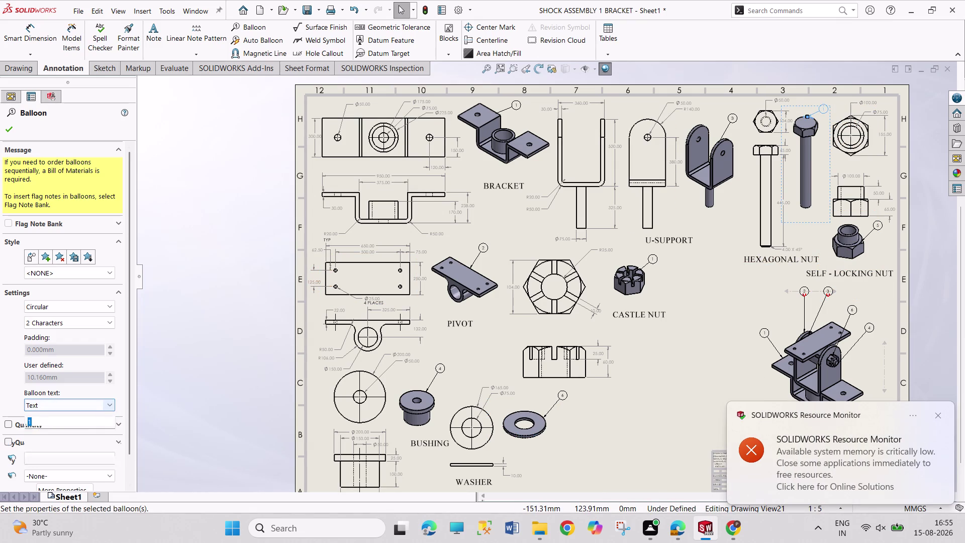
key(7)
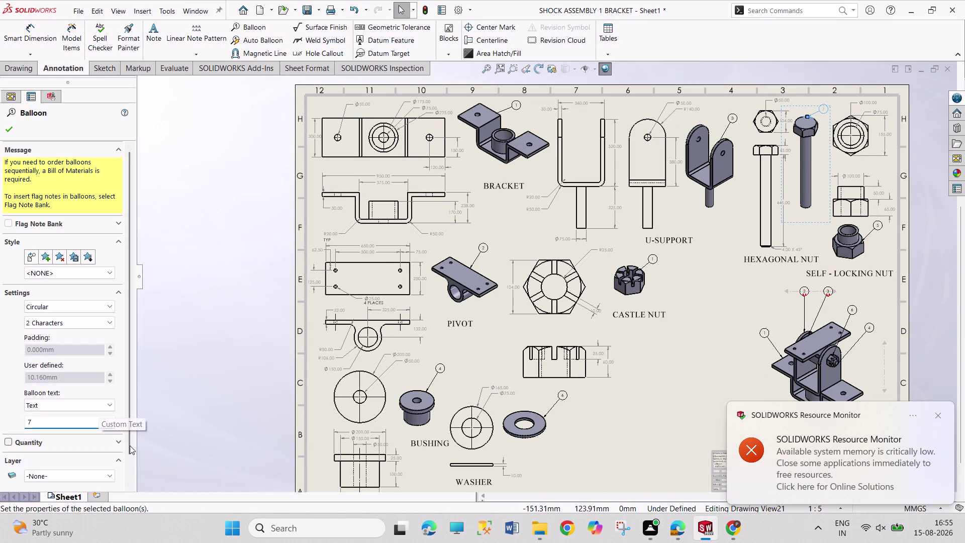
Check the castle nut figure in the reference PDF, then return to the drawing.
click(681, 529)
scroll(down, 3)
scroll(down, 3)
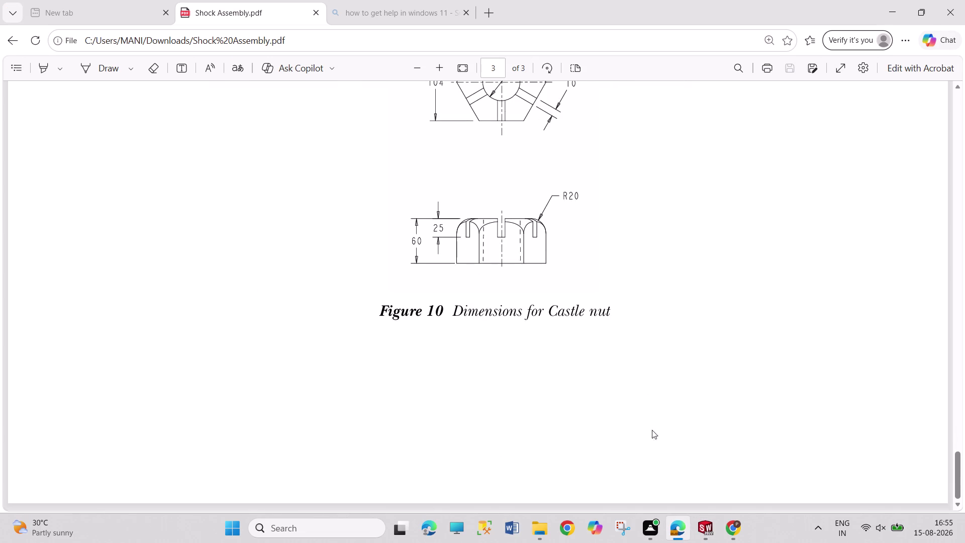
scroll(up, 3)
scroll(up, 3)
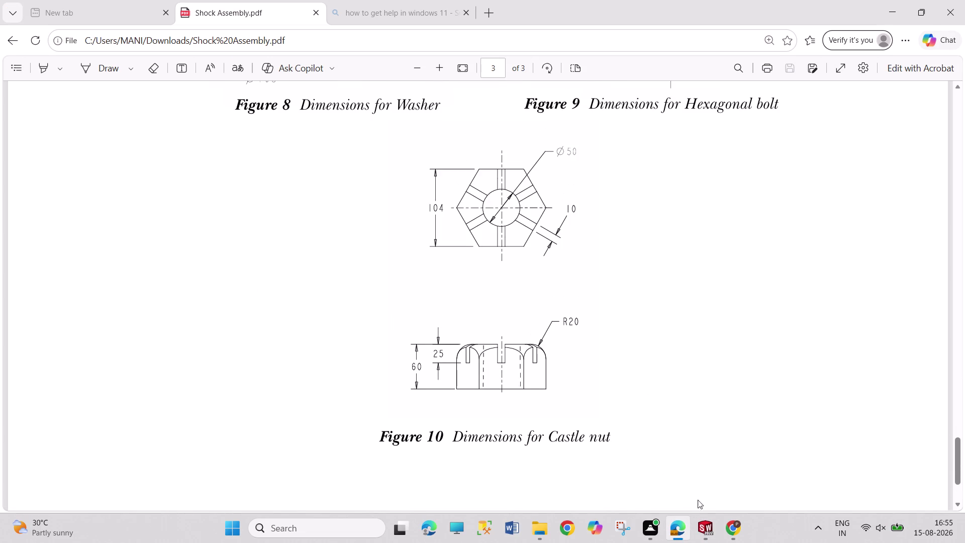
click(714, 532)
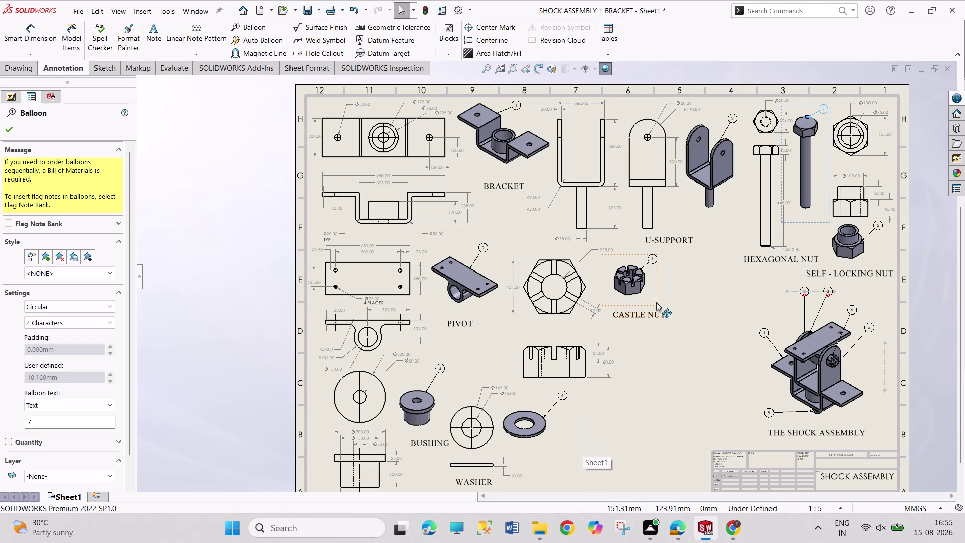
click(652, 258)
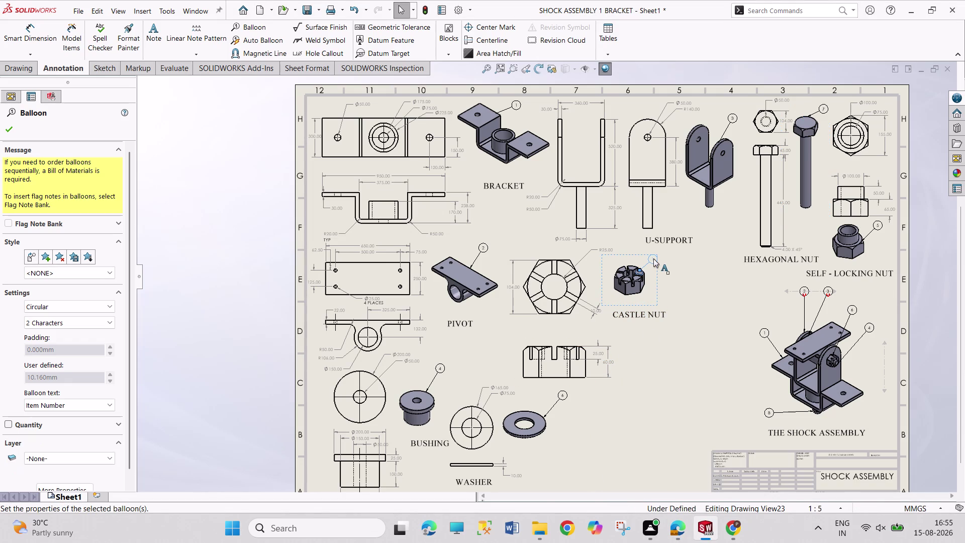
click(107, 406)
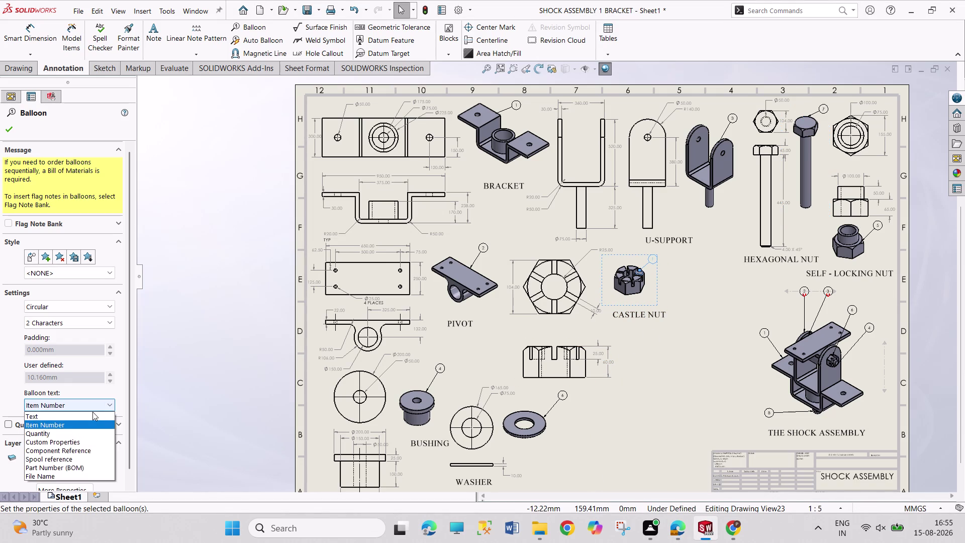
click(91, 412)
key(8)
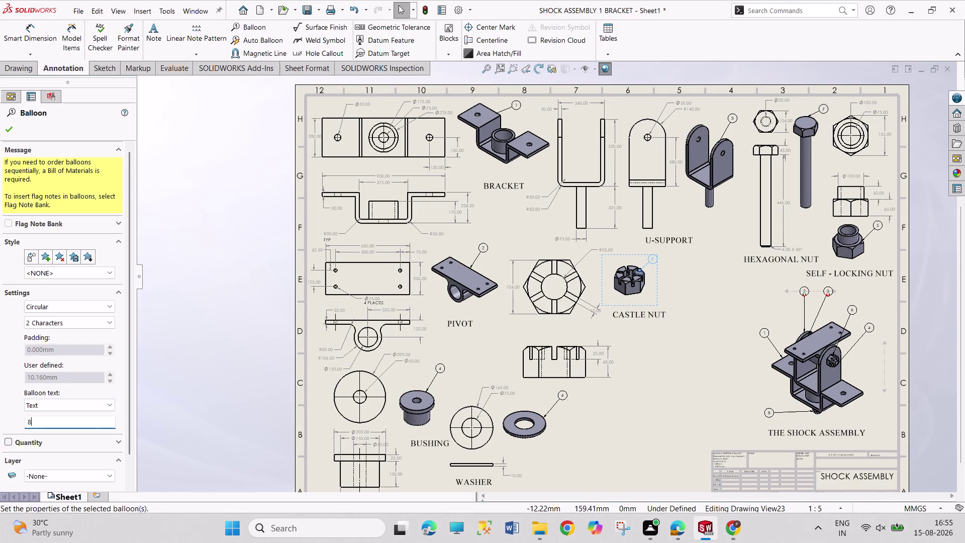
click(11, 133)
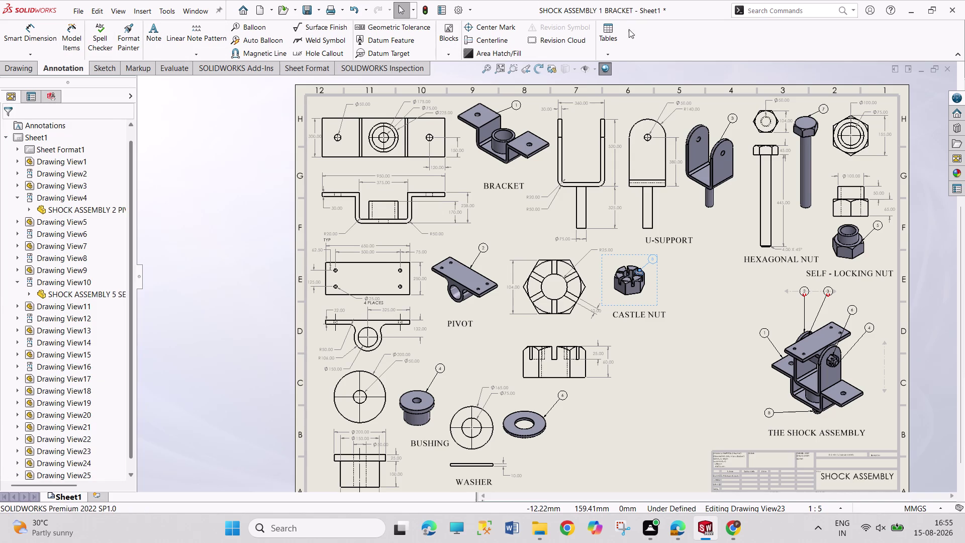
Create a bill of materials for the shock assembly view with its default settings.
click(601, 39)
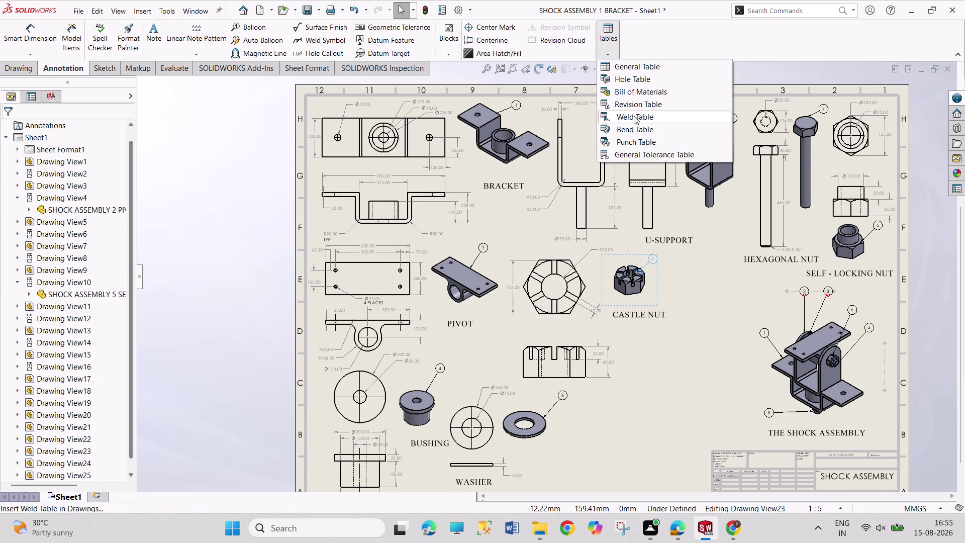
click(632, 92)
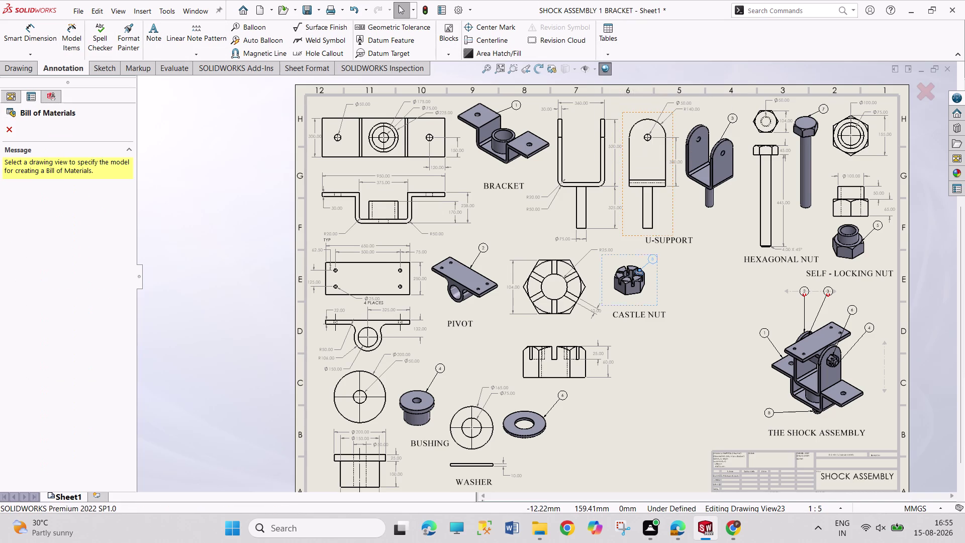
click(763, 401)
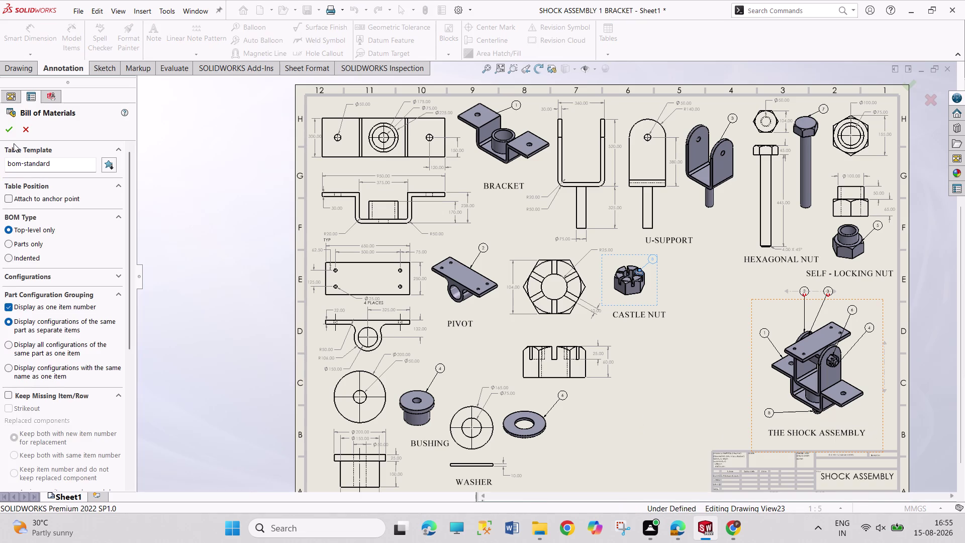
click(7, 130)
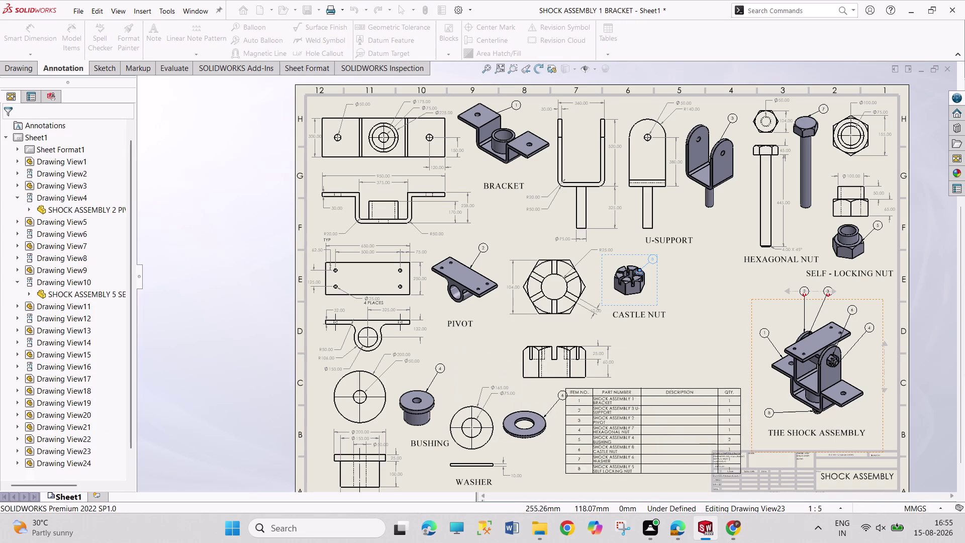
Place the BOM table low on the sheet beside the washer and zoom in on it.
scroll(up, 3)
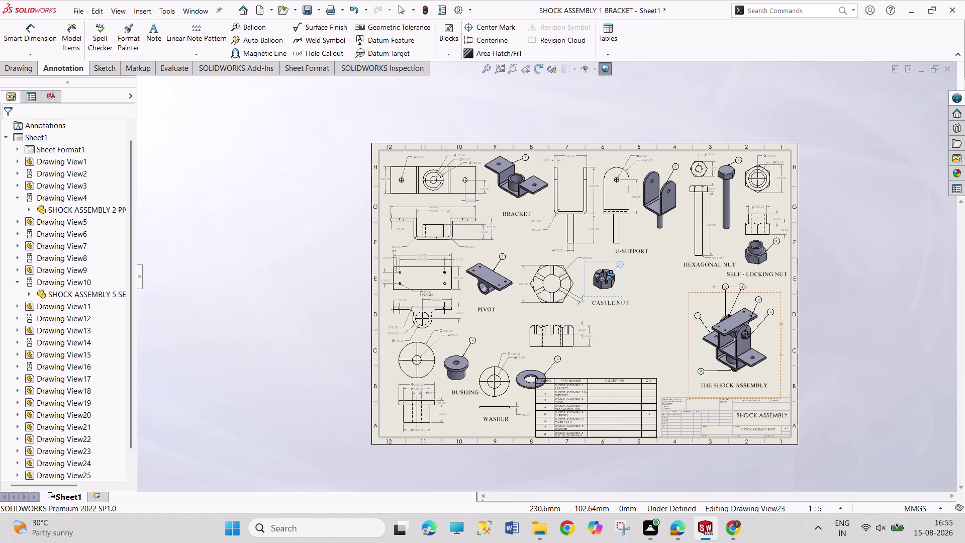
click(543, 369)
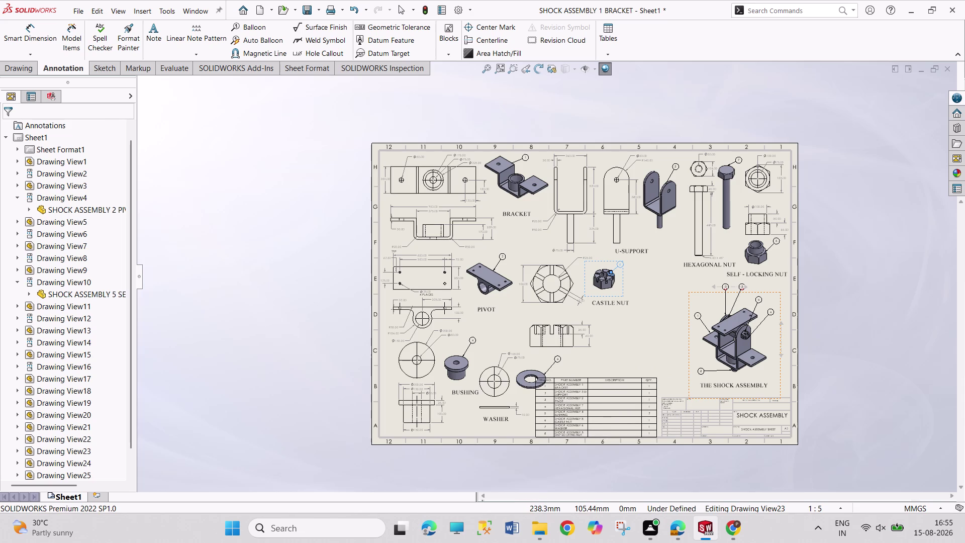
scroll(up, 3)
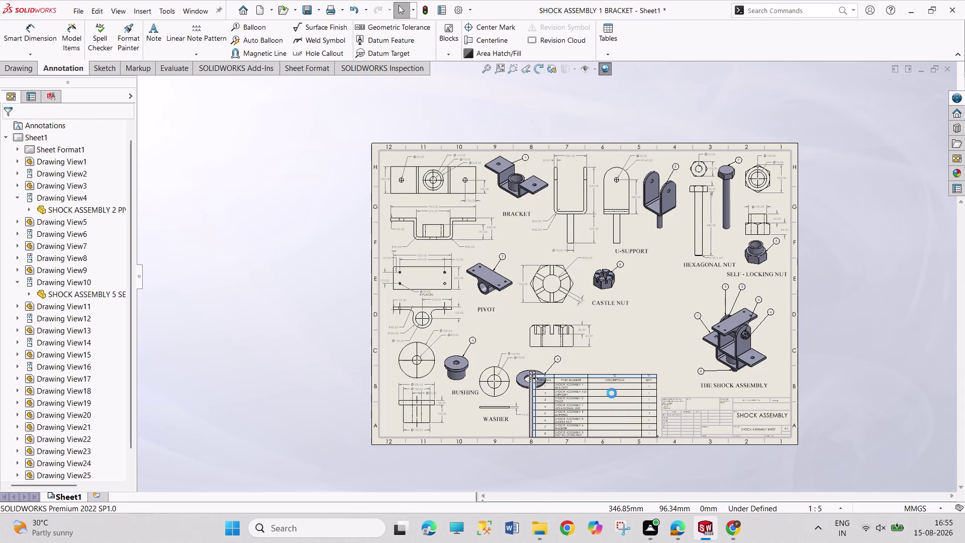
scroll(down, 3)
scroll(down, 3)
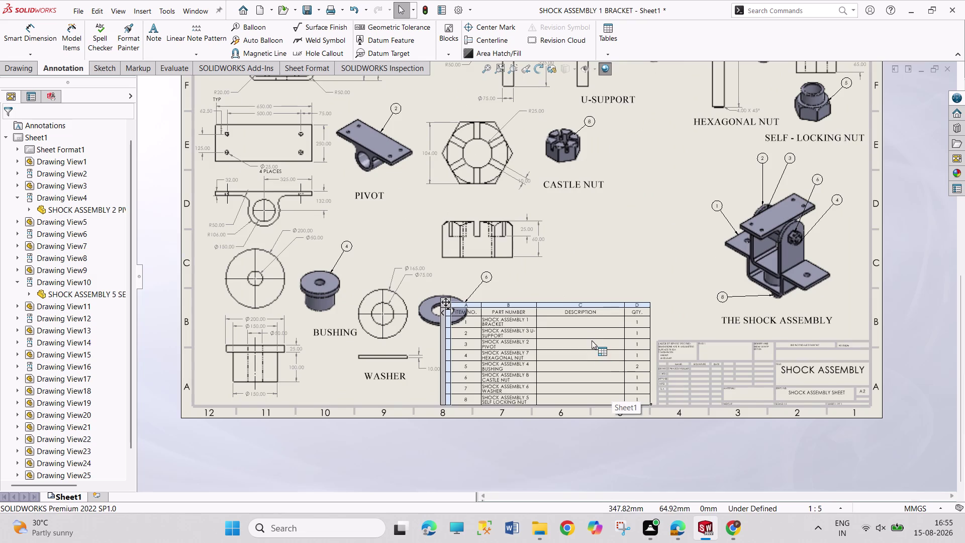
scroll(down, 3)
scroll(down, 3)
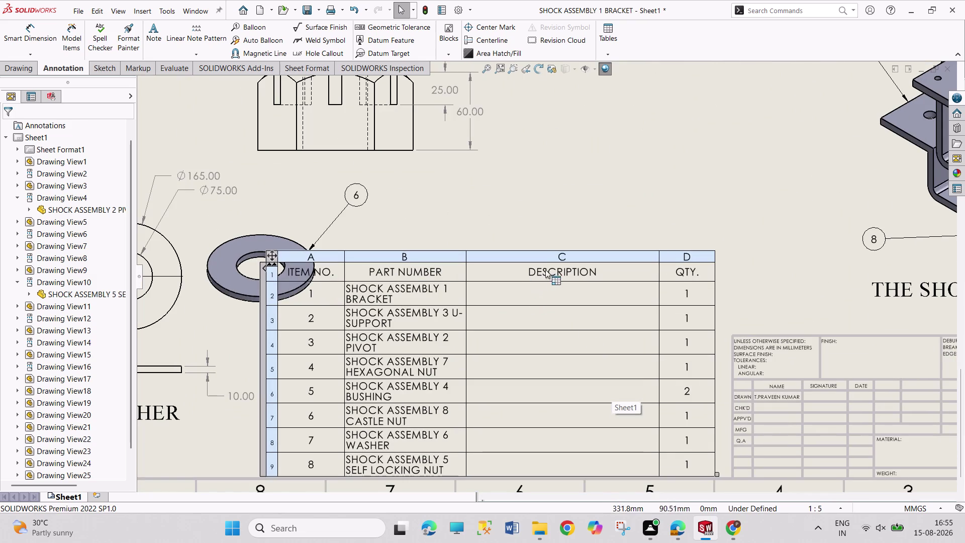
click(545, 259)
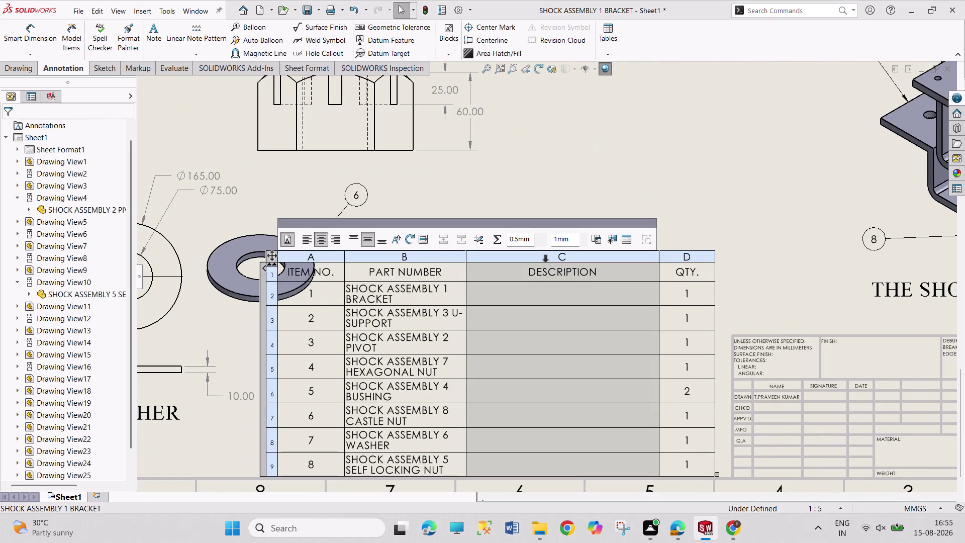
Delete the empty DESCRIPTION column, move the BOM against the title block, and adjust column widths.
key(Delete)
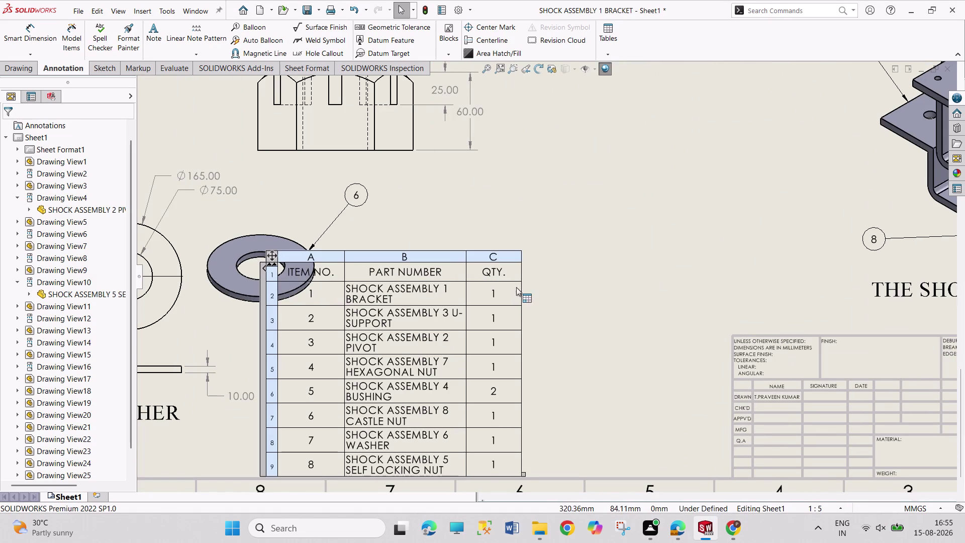
drag(273, 254, 462, 260)
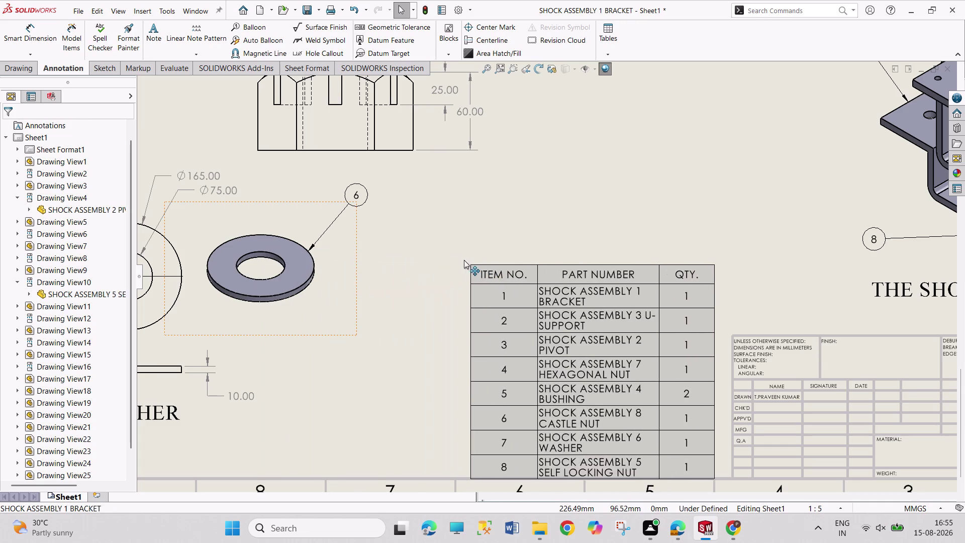
drag(462, 260, 480, 260)
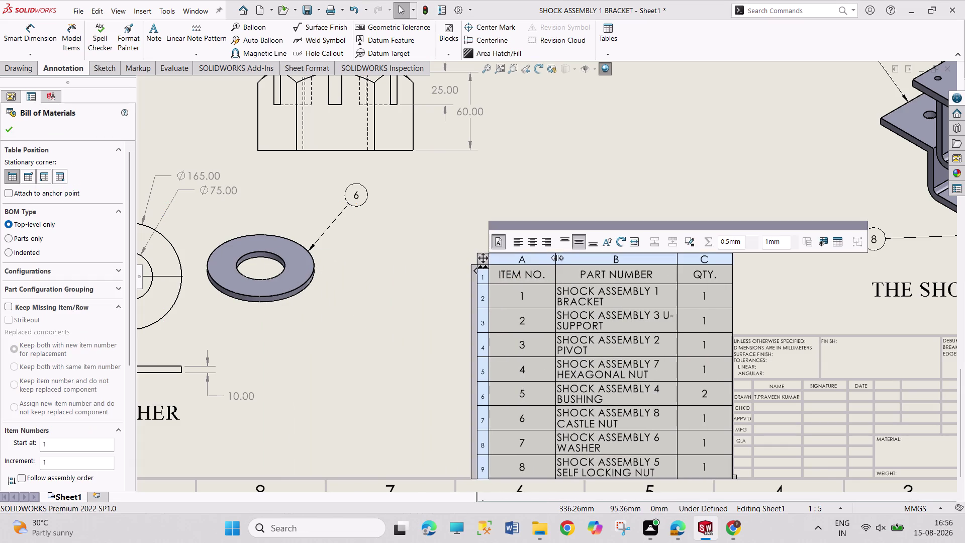
drag(557, 257, 546, 258)
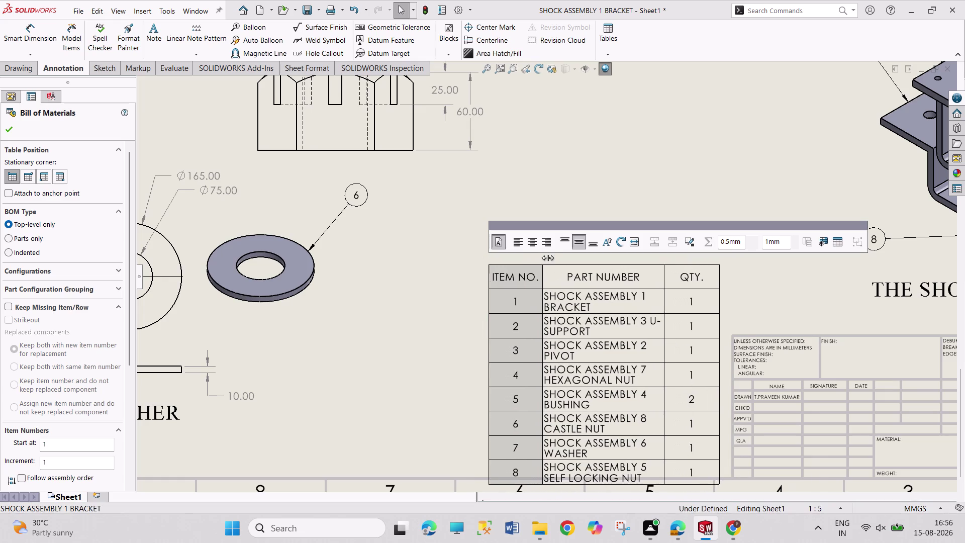
drag(547, 258, 552, 257)
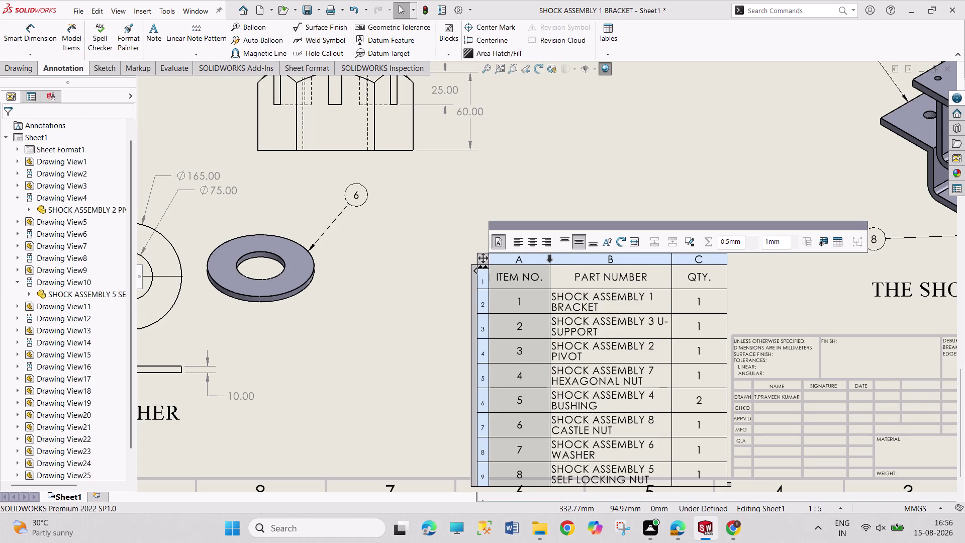
Narrow the ITEM NO. column, widen QTY., and nudge the BOM table slightly upward.
drag(551, 258, 516, 266)
drag(695, 276, 713, 276)
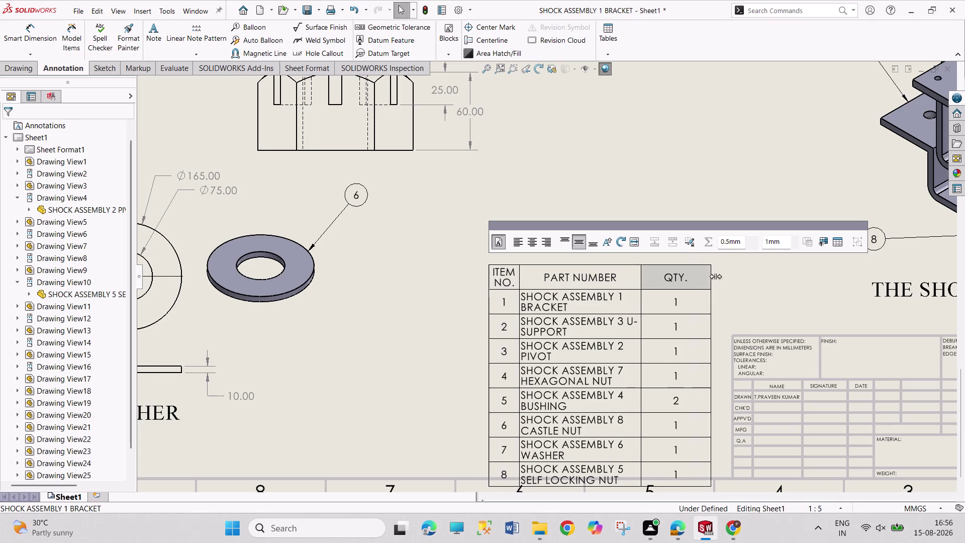
drag(714, 276, 731, 277)
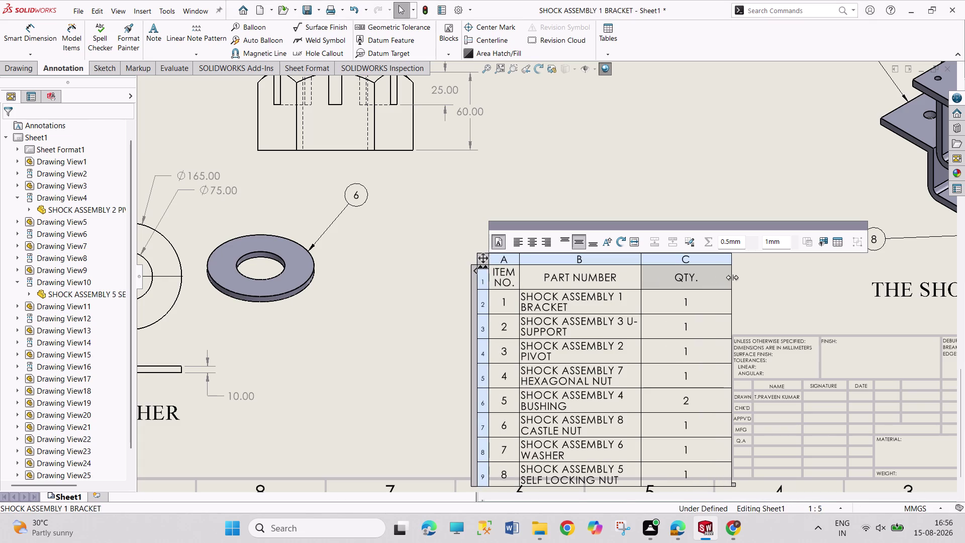
drag(484, 259, 484, 249)
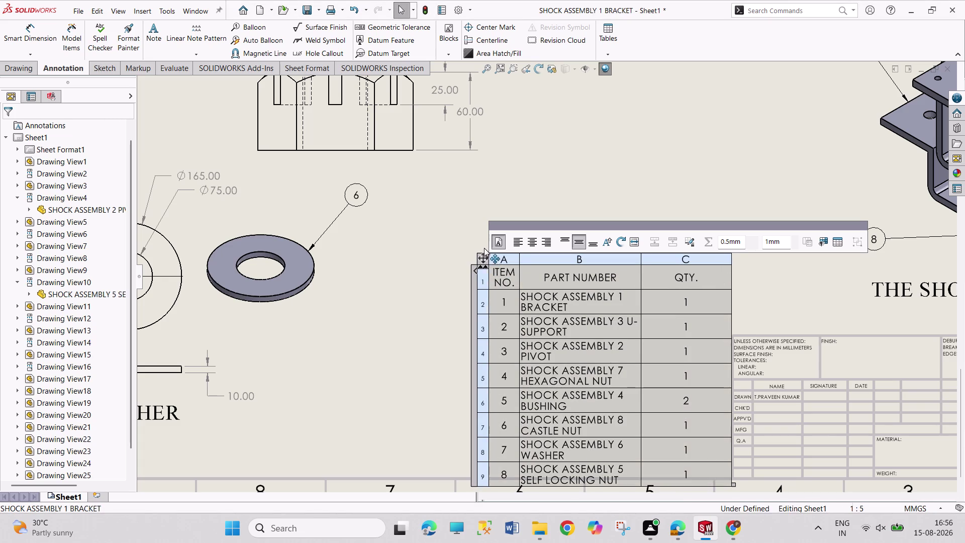
drag(484, 249, 484, 243)
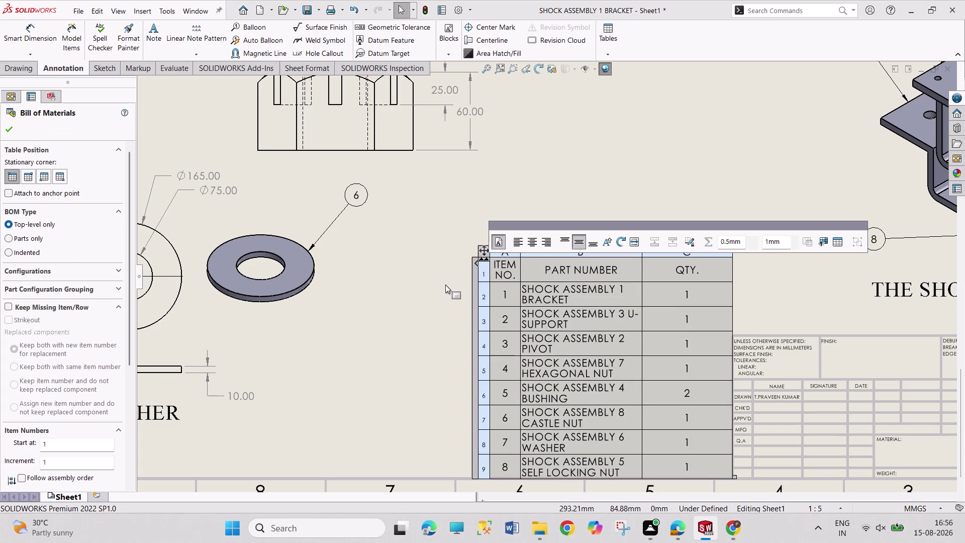
key(Escape)
key(Escape)
key(Escape)
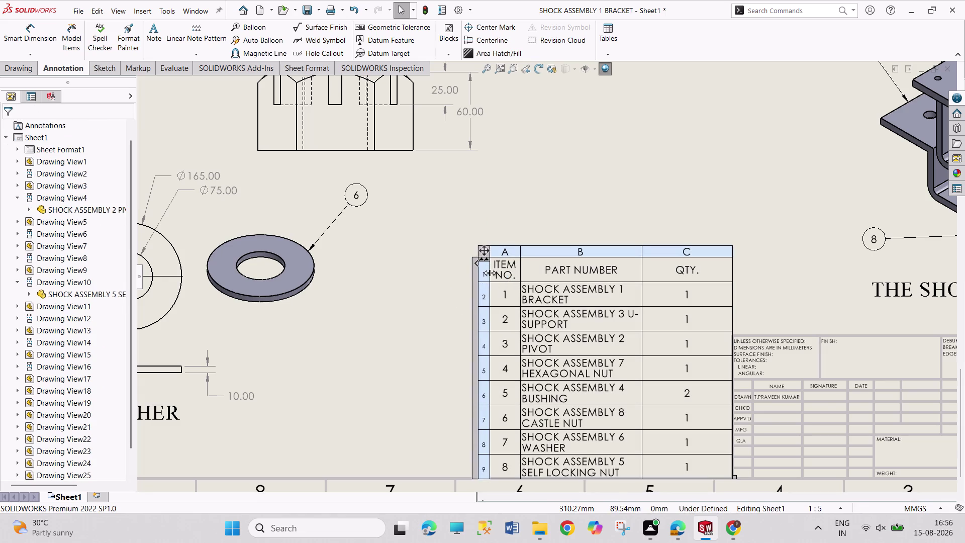
Keep dragging the BOM column borders and table to adjust their layout.
drag(490, 273, 453, 278)
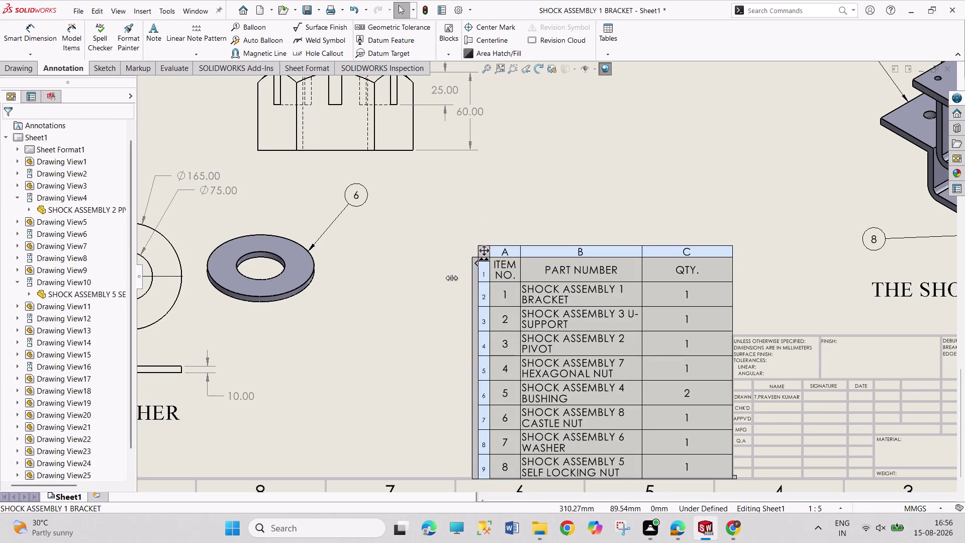
drag(453, 277, 391, 292)
key(Escape)
key(Escape)
key(Escape)
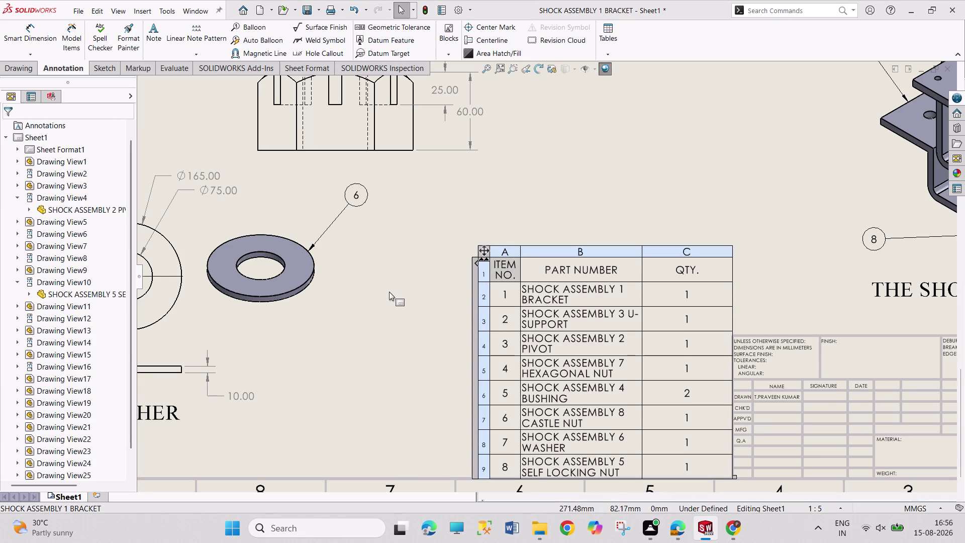
key(Escape)
key(Escape)
key(Escape)
drag(622, 385, 599, 409)
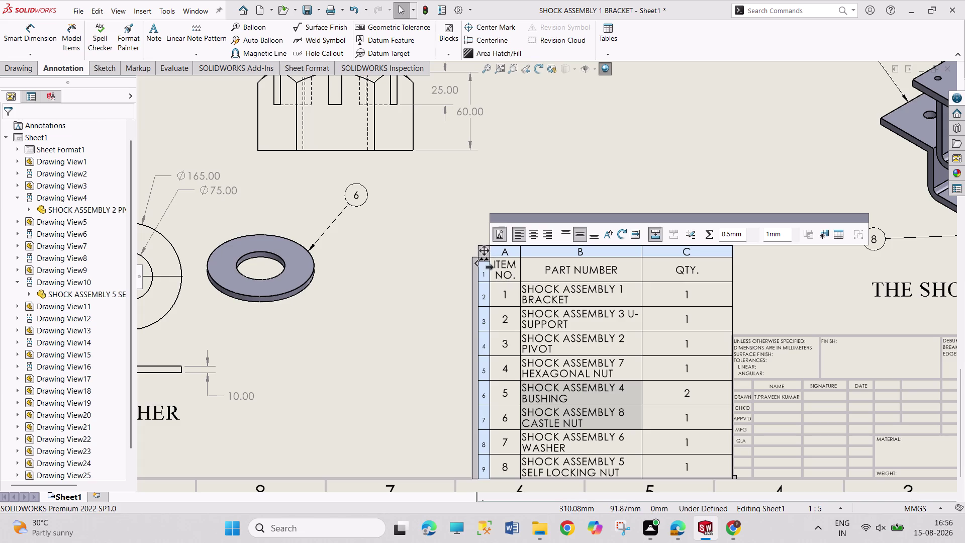
drag(489, 267, 480, 268)
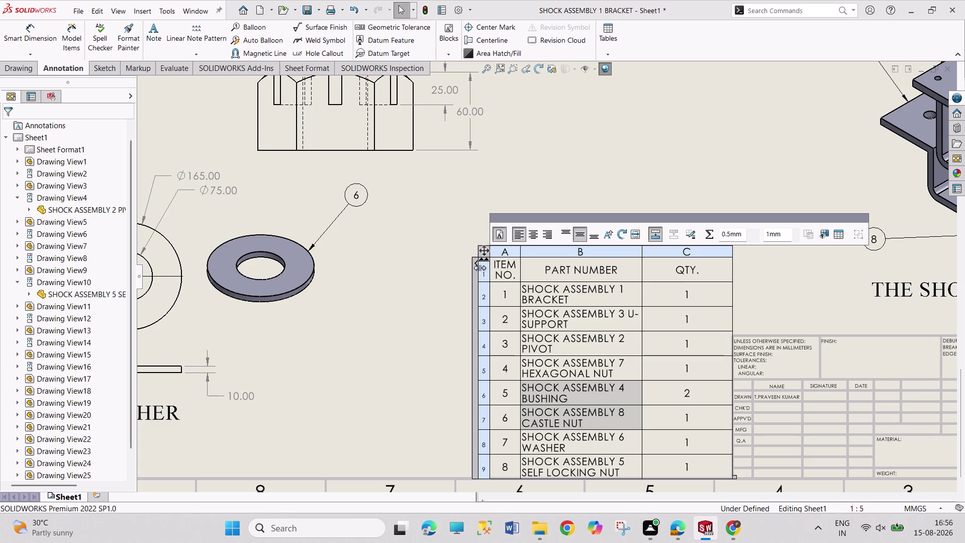
drag(480, 267, 429, 271)
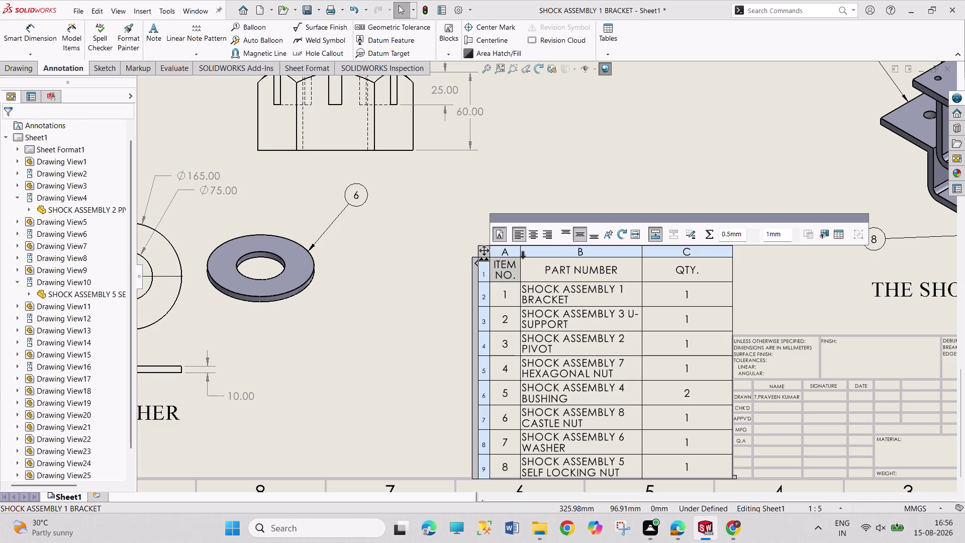
Narrow the left BOM columns further and widen the PART NUMBER column.
drag(520, 254, 498, 254)
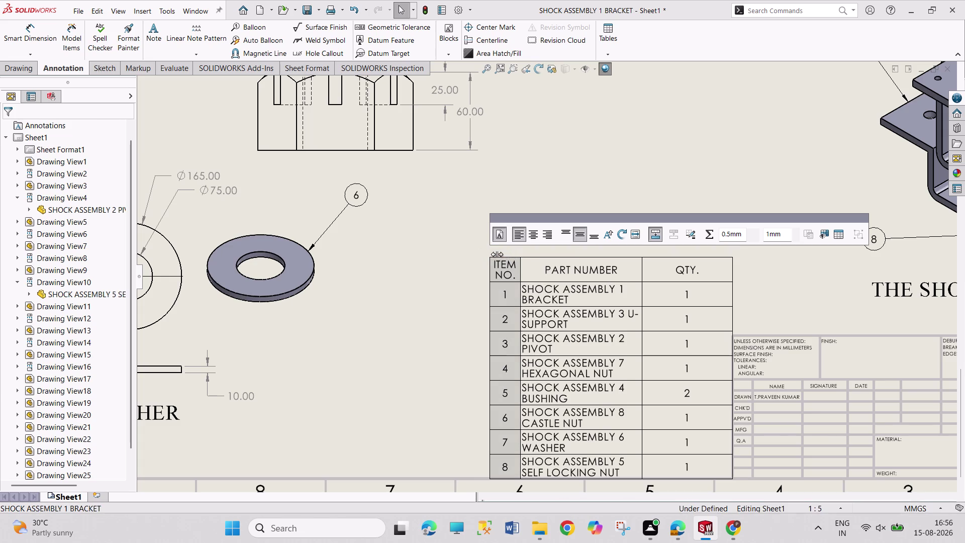
drag(498, 253, 455, 258)
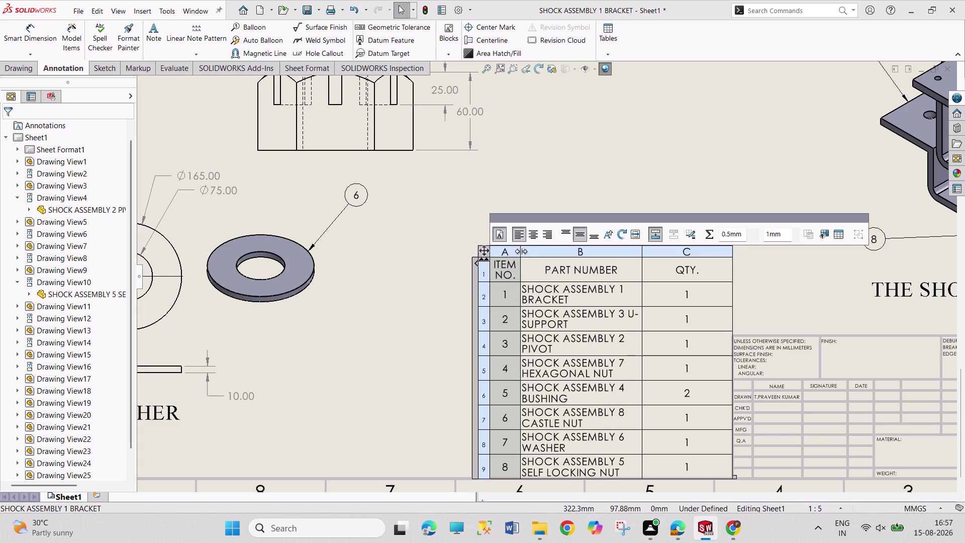
drag(521, 251, 487, 254)
key(Escape)
key(Escape)
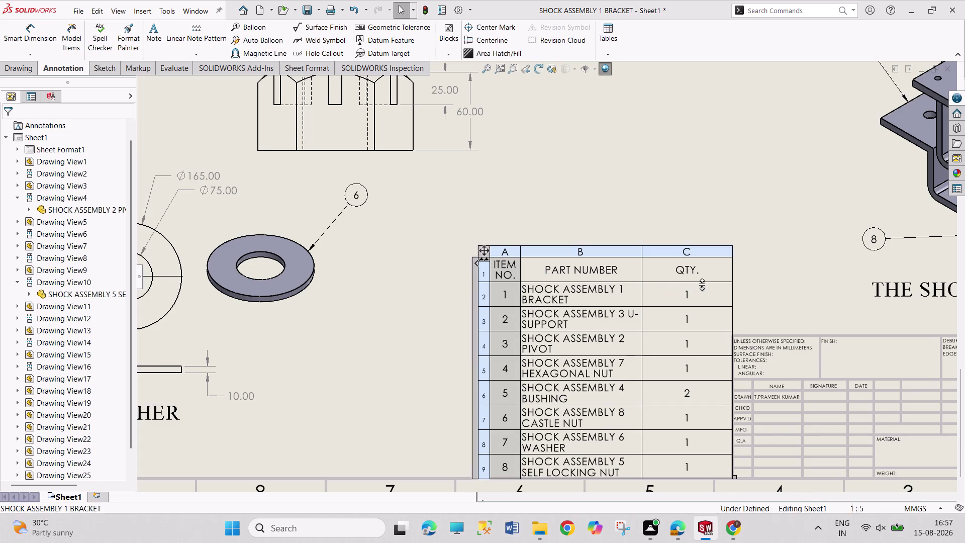
key(Escape)
key(Escape)
key(Escape)
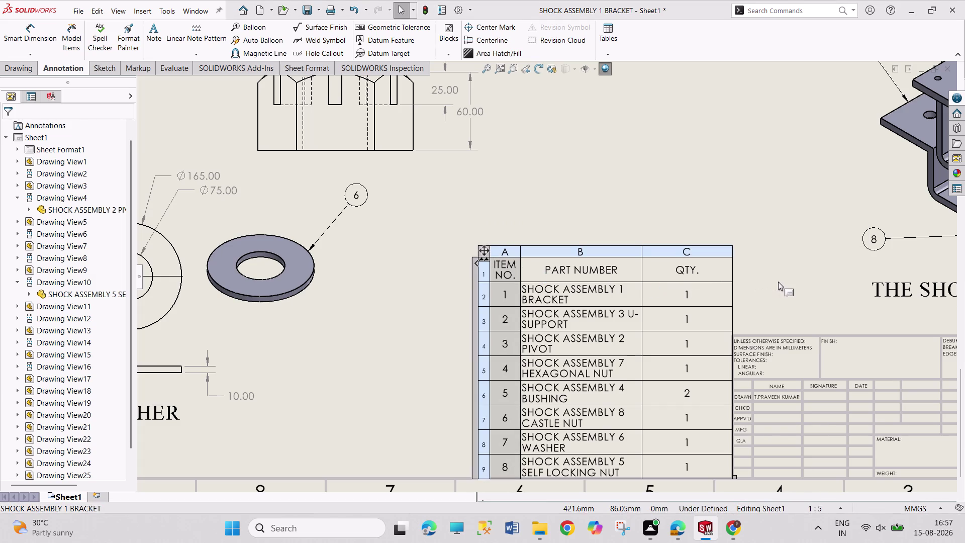
key(Escape)
key(Escape)
click(624, 203)
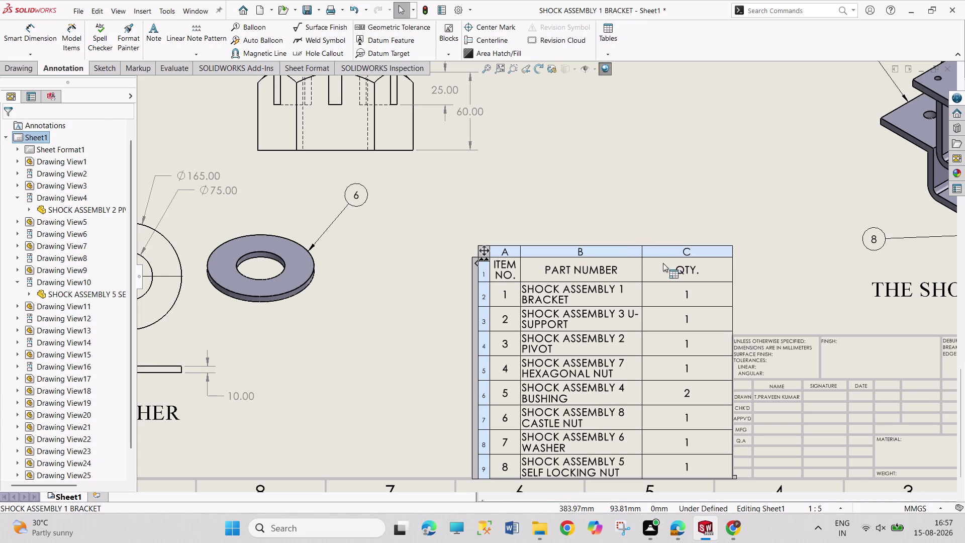
drag(641, 252, 653, 254)
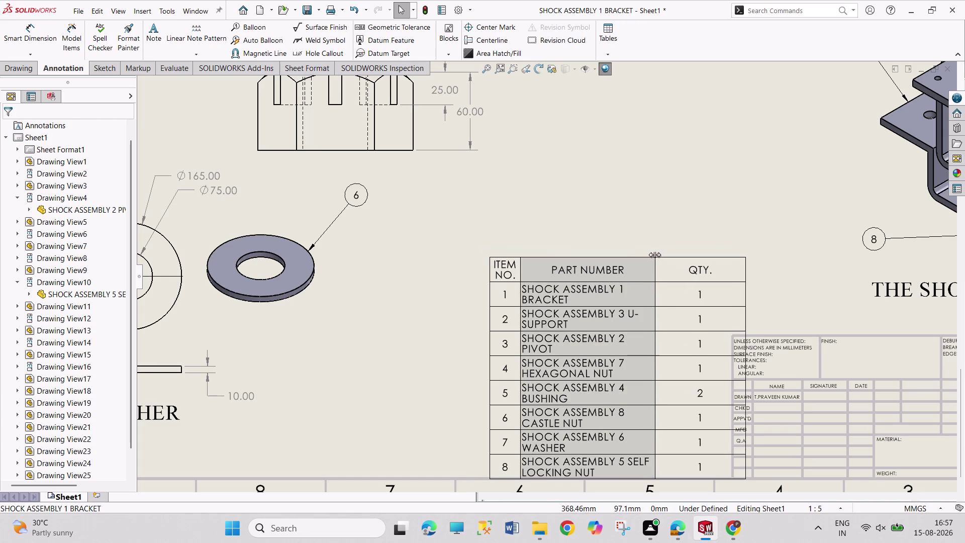
Narrow the BOM's QTY and ITEM NO. columns.
drag(654, 255, 702, 255)
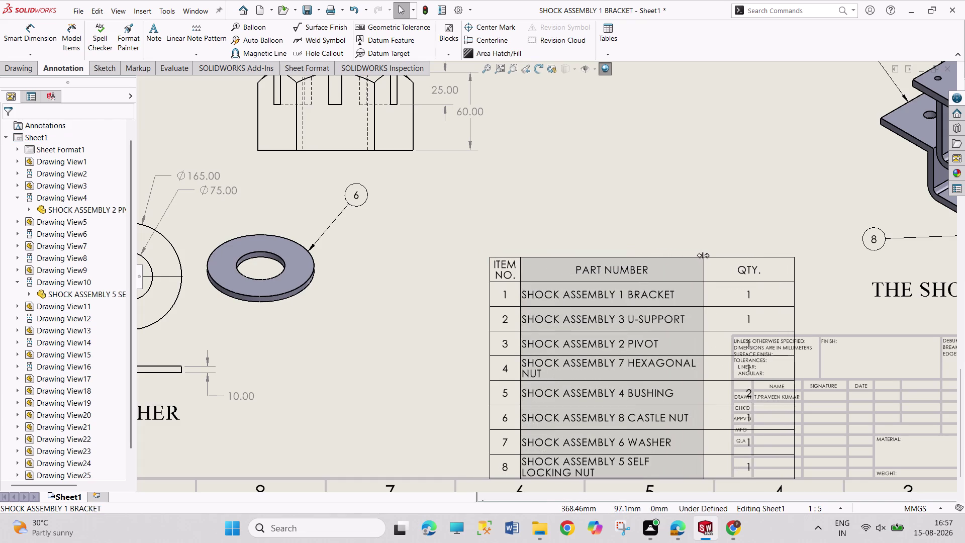
drag(703, 255, 707, 257)
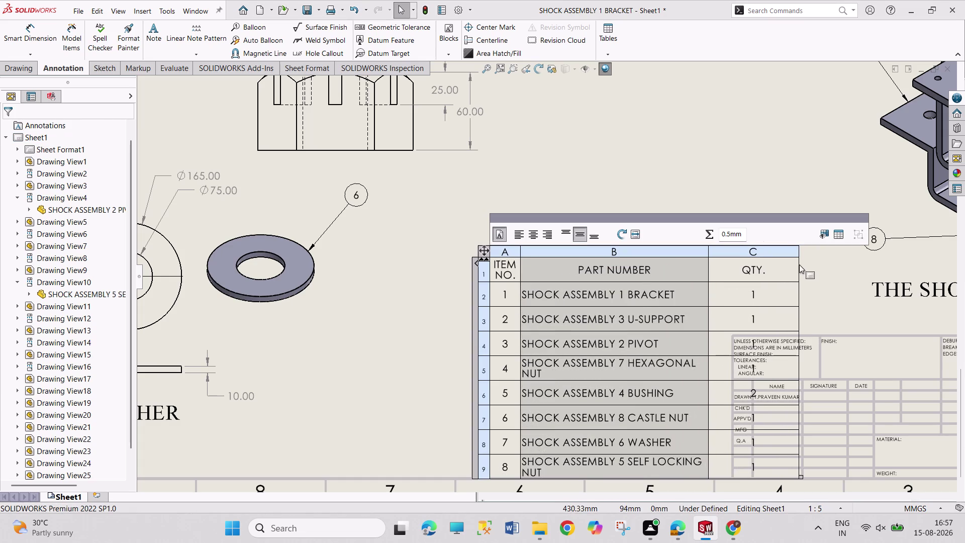
drag(800, 264, 758, 267)
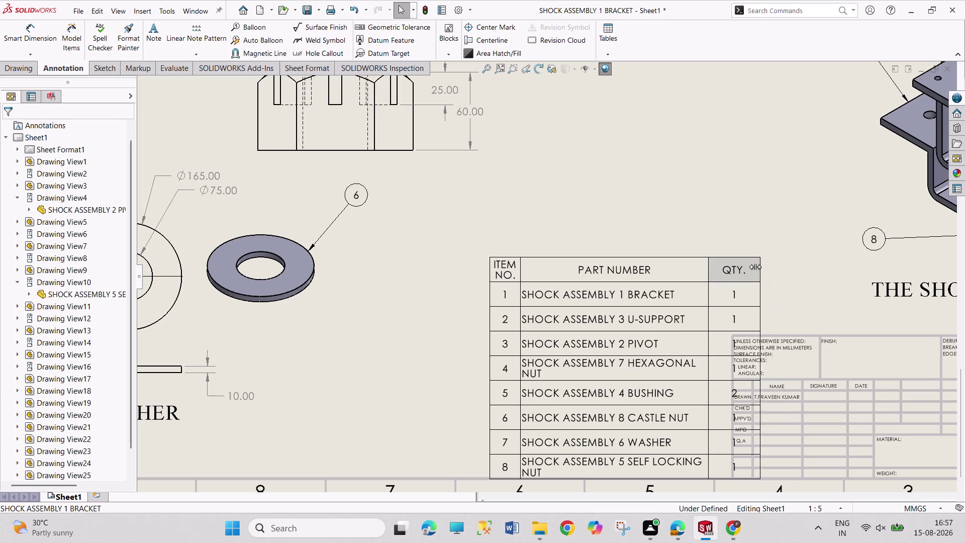
drag(758, 266, 731, 267)
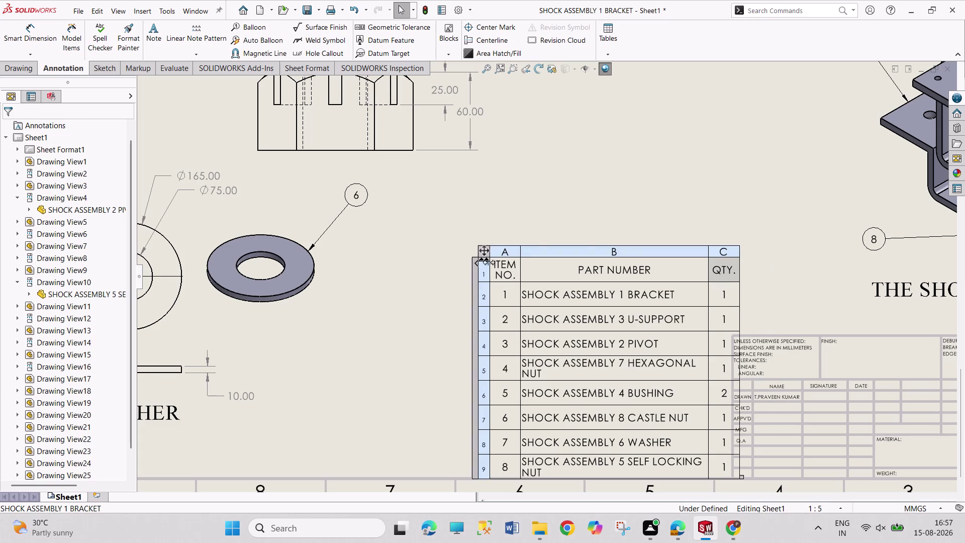
drag(485, 252, 471, 251)
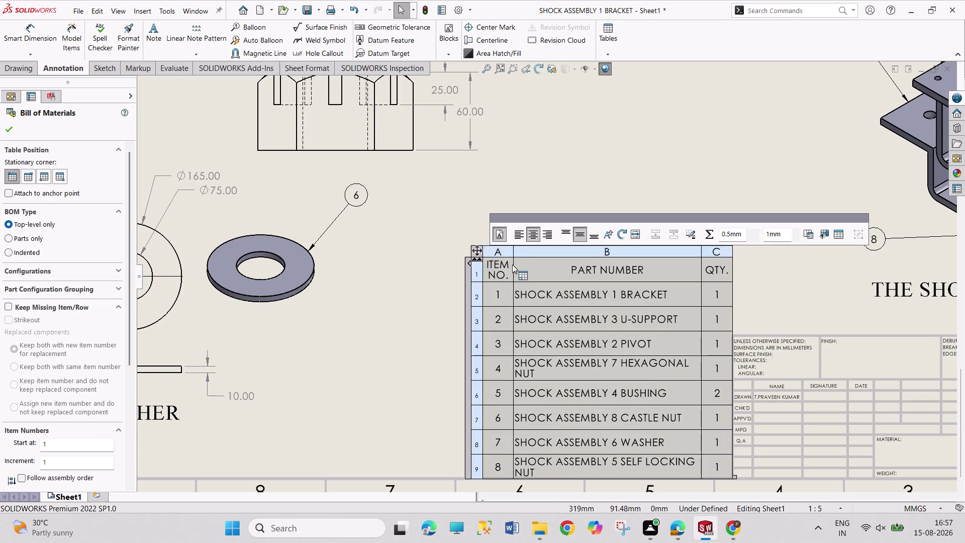
drag(513, 257, 497, 257)
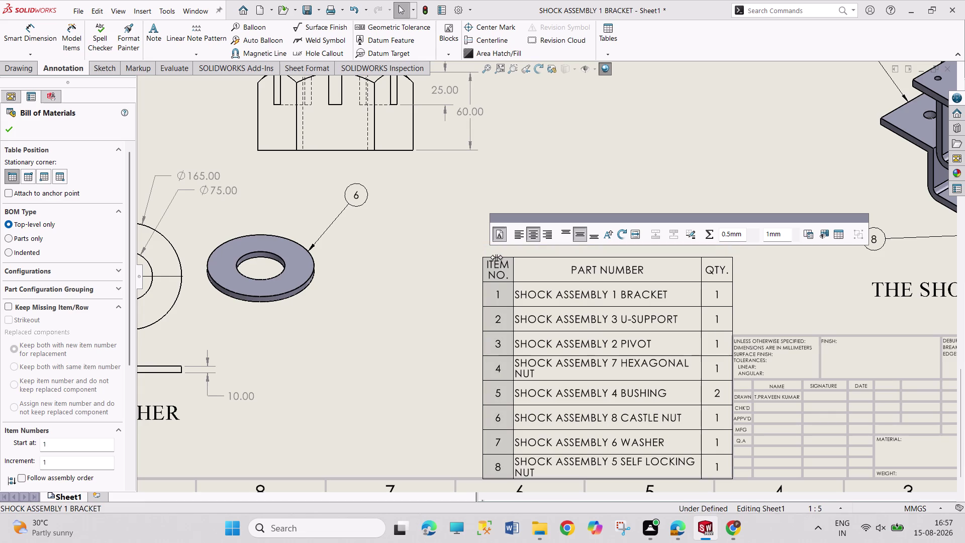
drag(496, 257, 496, 257)
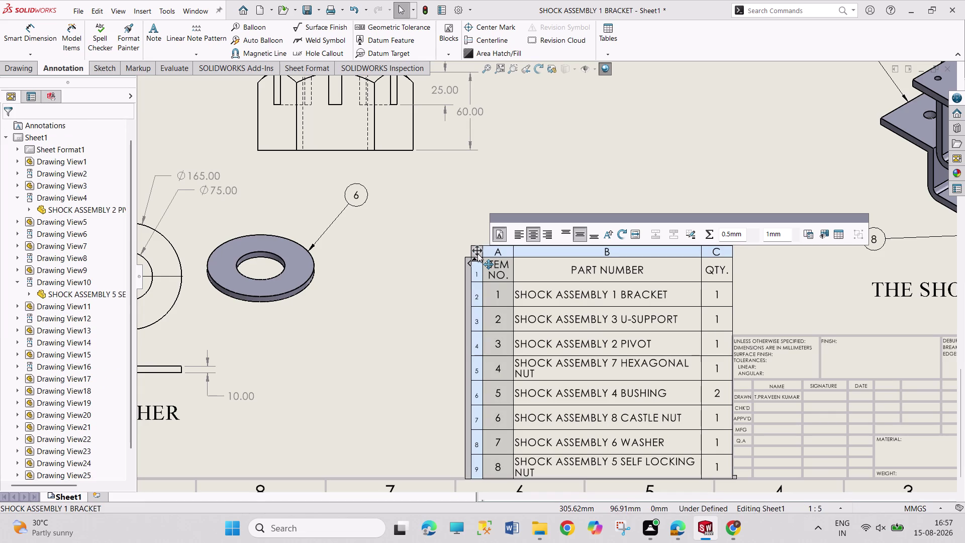
Move the BOM left and widen PART NUMBER so part names fit on one line.
drag(477, 254, 376, 249)
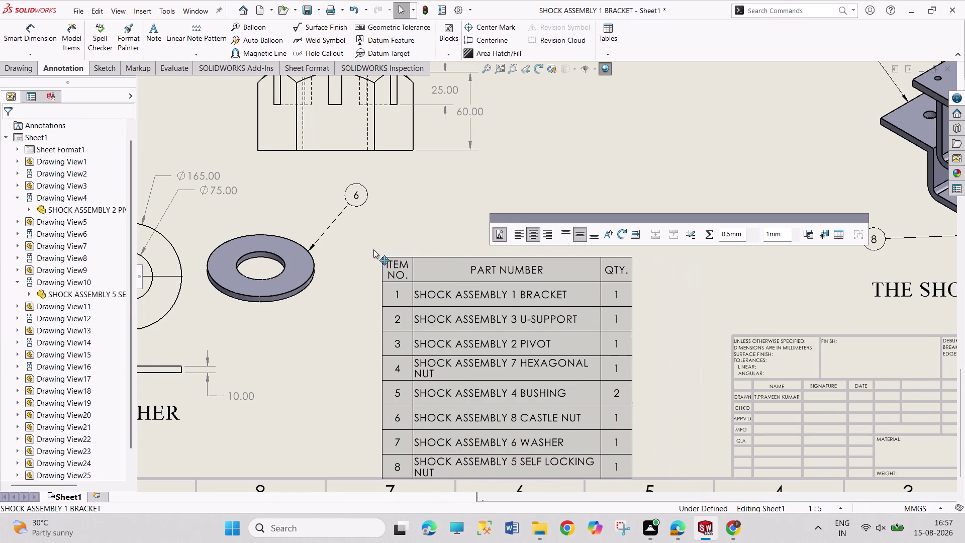
drag(376, 249, 347, 250)
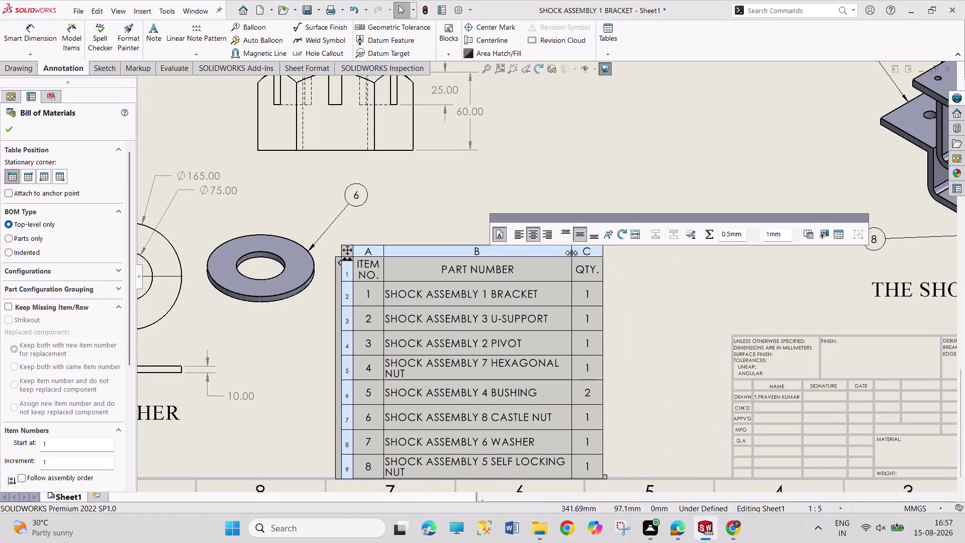
drag(571, 253, 671, 276)
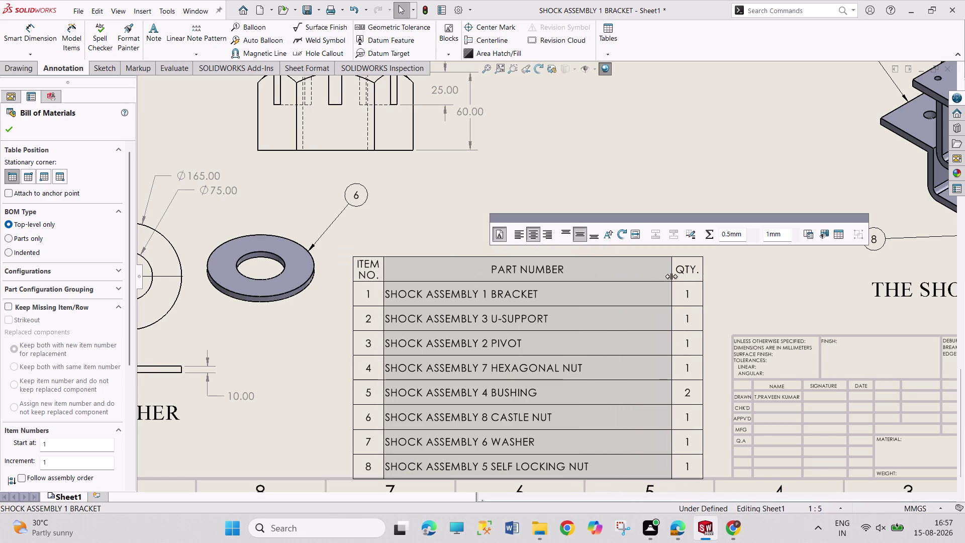
drag(671, 277, 695, 285)
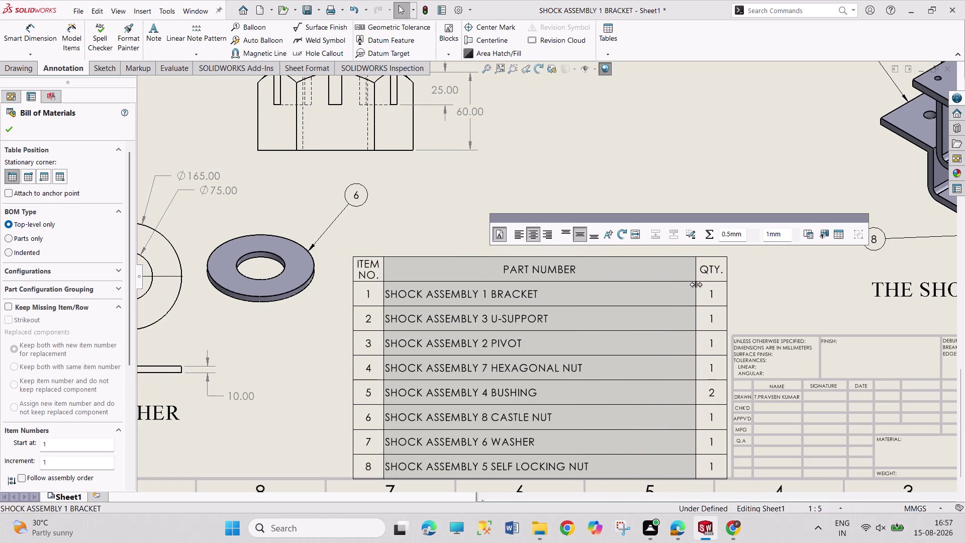
drag(695, 284, 698, 285)
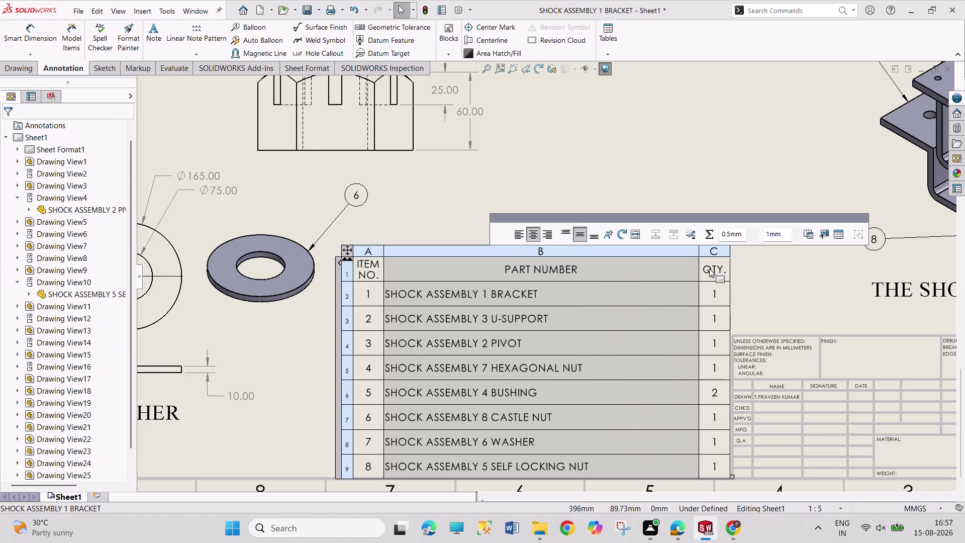
drag(700, 252, 663, 252)
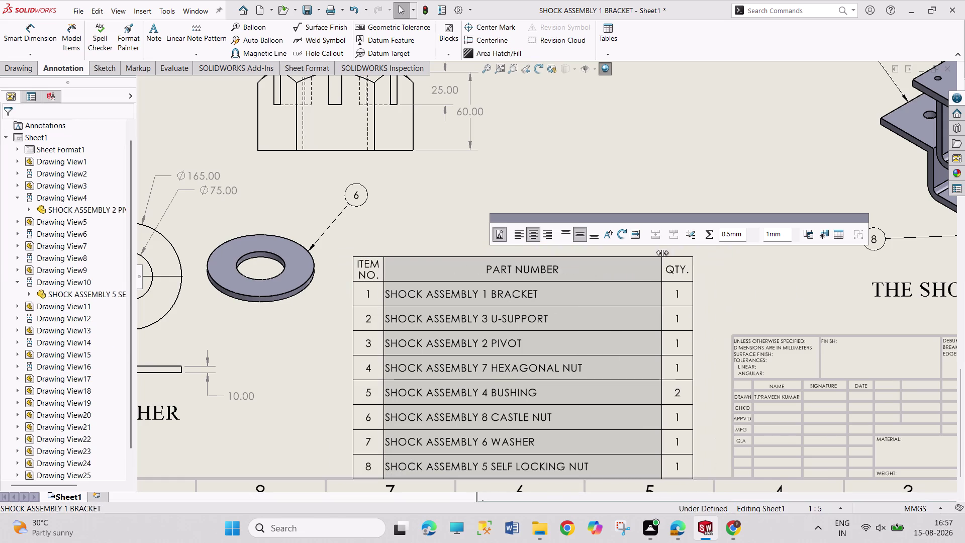
drag(662, 252, 645, 263)
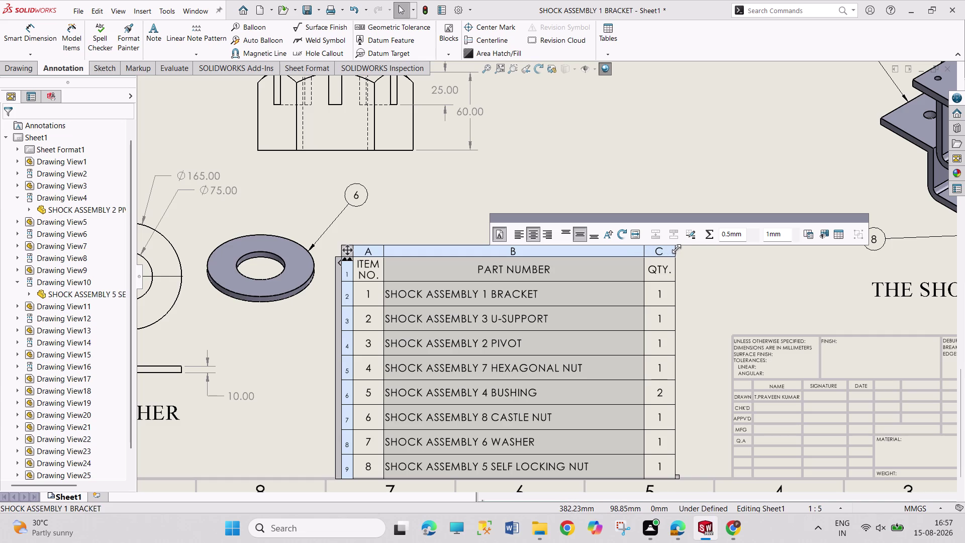
Widen the QTY column and fine-tune the PART NUMBER and ITEM NO. widths.
drag(677, 249, 713, 259)
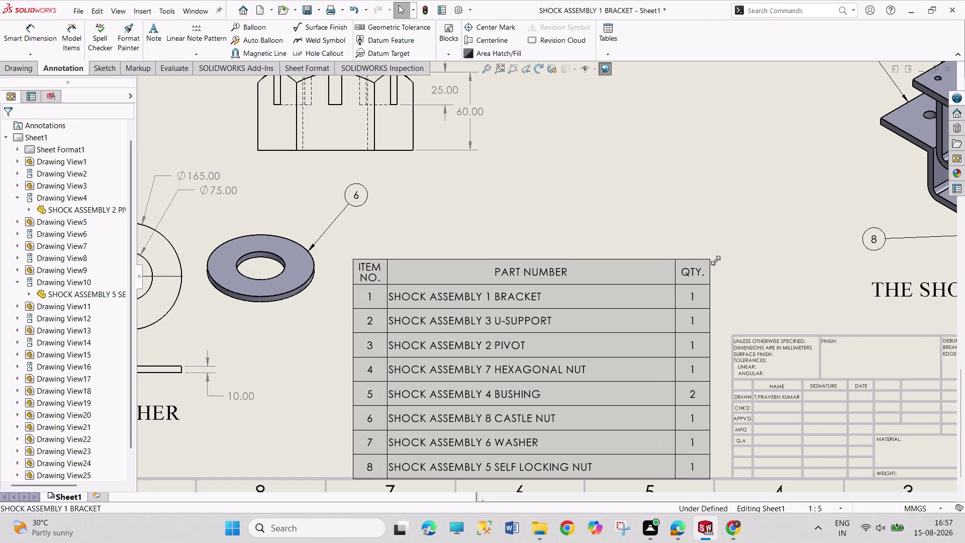
drag(714, 260, 732, 258)
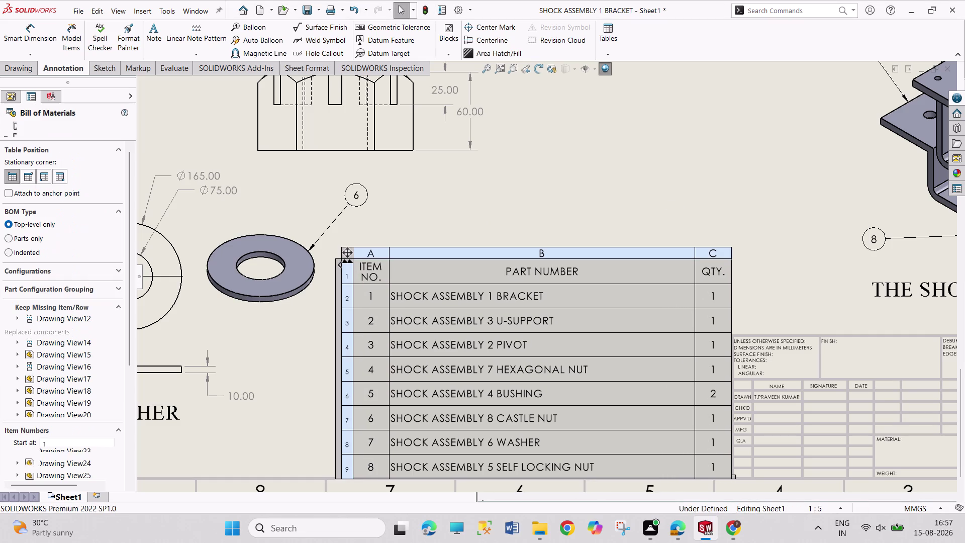
key(Escape)
key(Escape)
key(Escape)
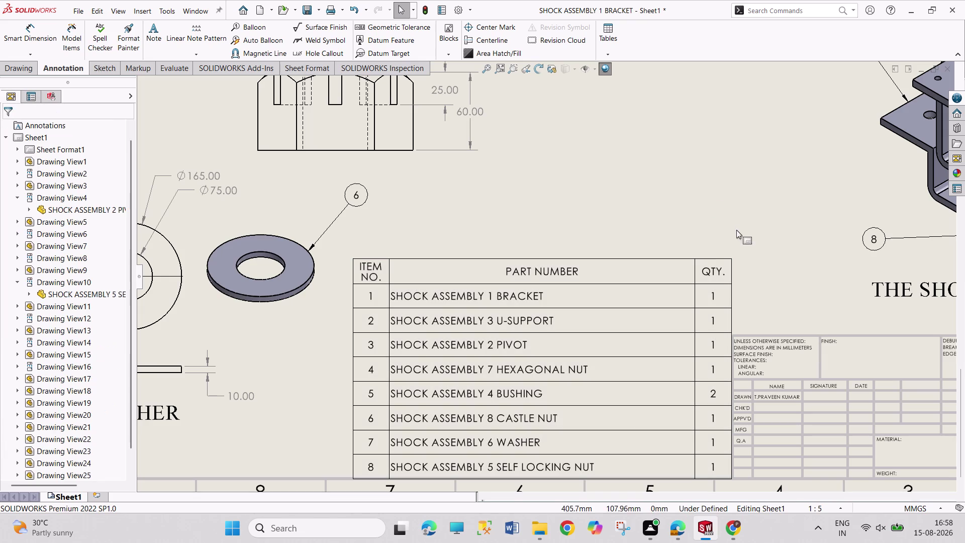
drag(696, 259, 695, 258)
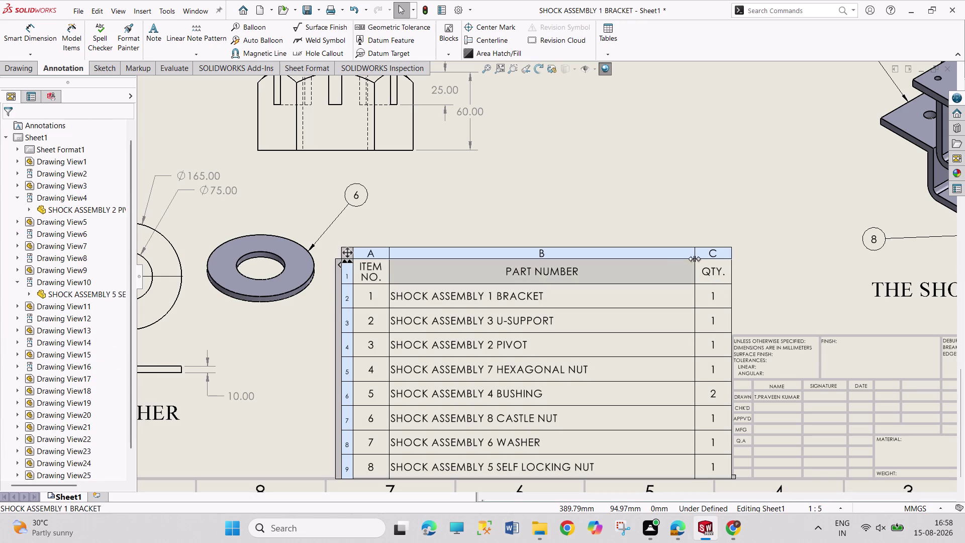
drag(695, 259, 661, 266)
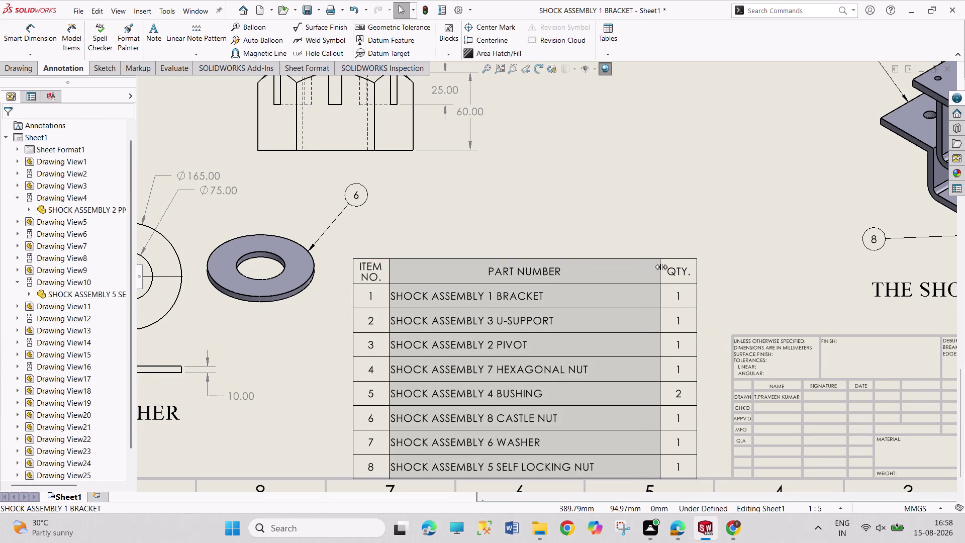
drag(661, 267, 662, 267)
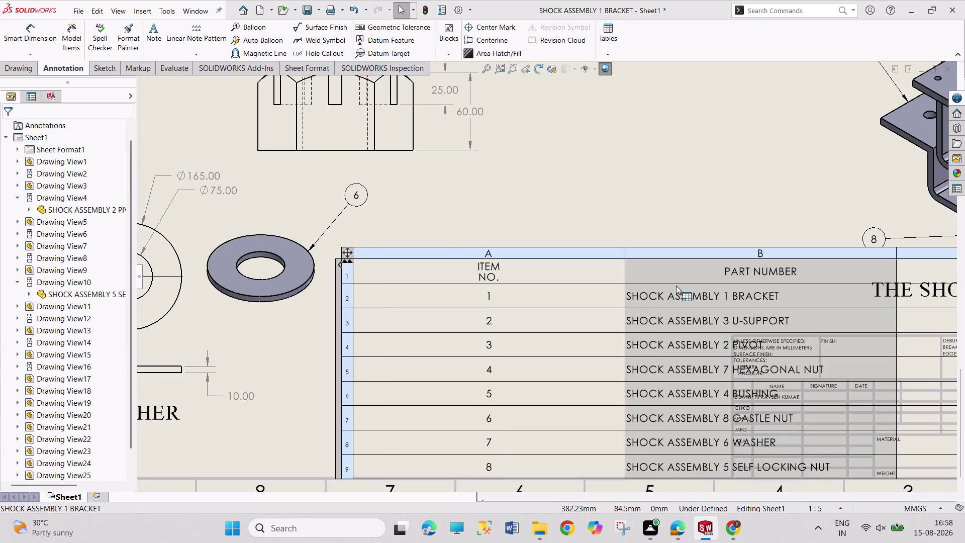
Zoom out, then drag the ITEM NO. and PART NUMBER borders left to narrow both columns.
scroll(down, 3)
scroll(up, 3)
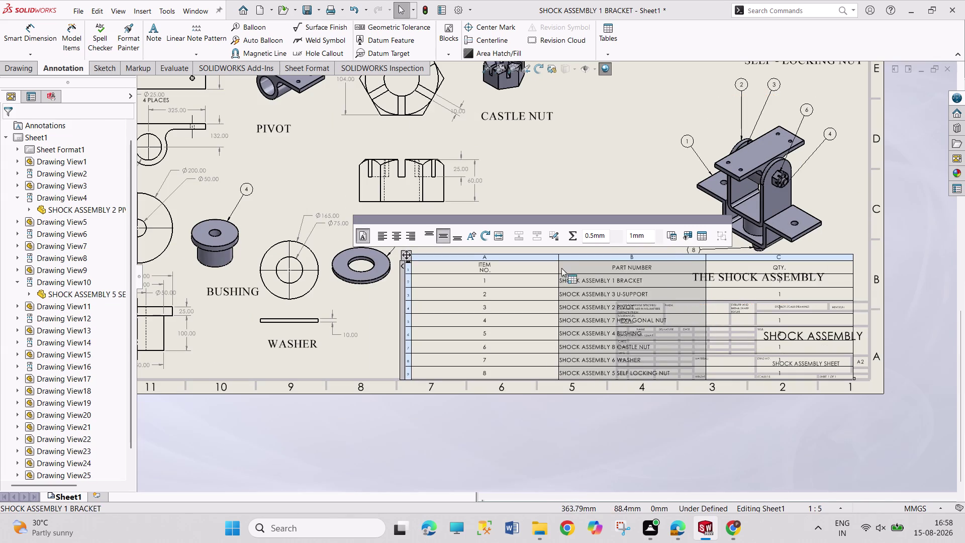
drag(559, 259, 520, 264)
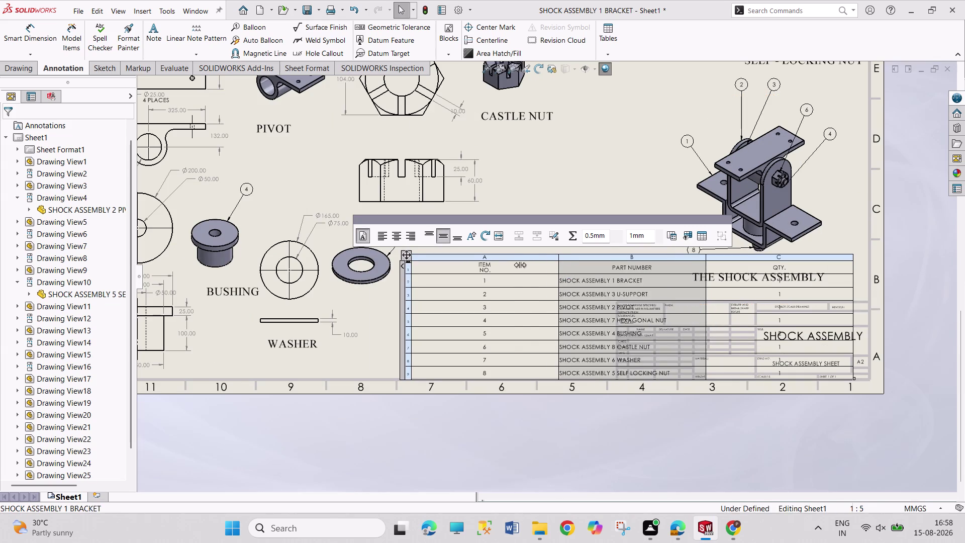
drag(520, 265, 459, 270)
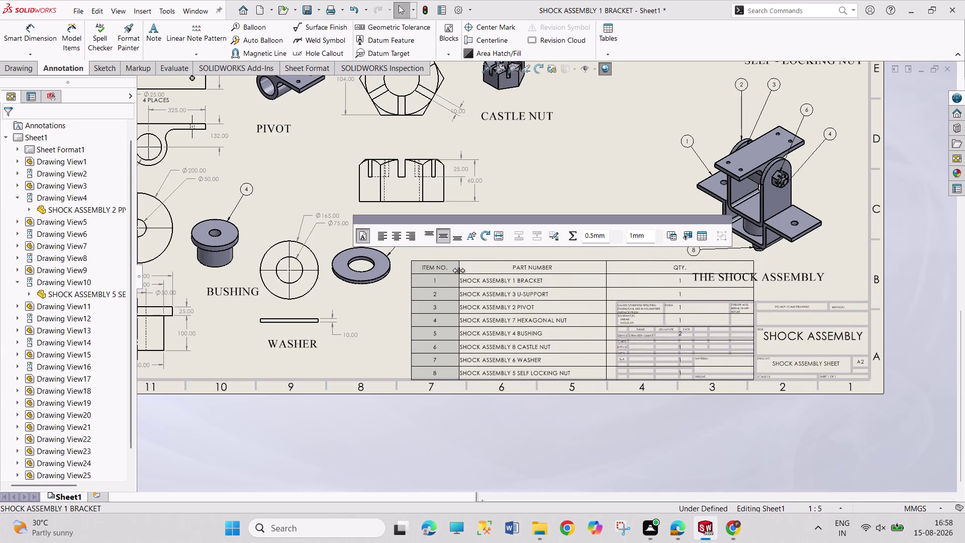
drag(459, 270, 456, 270)
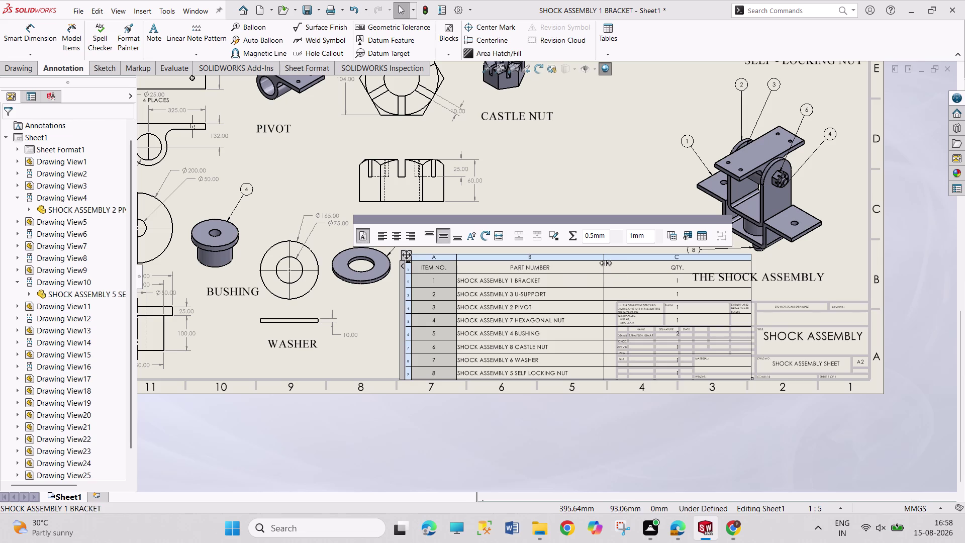
drag(605, 260, 584, 263)
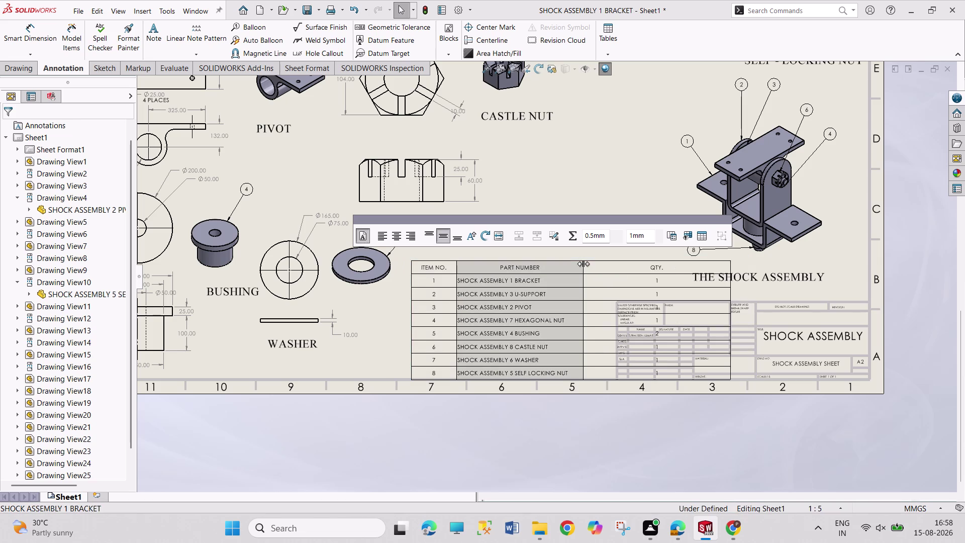
Slightly narrow PART NUMBER, sharply narrow the wide QTY column, then deselect the table.
drag(584, 264, 575, 267)
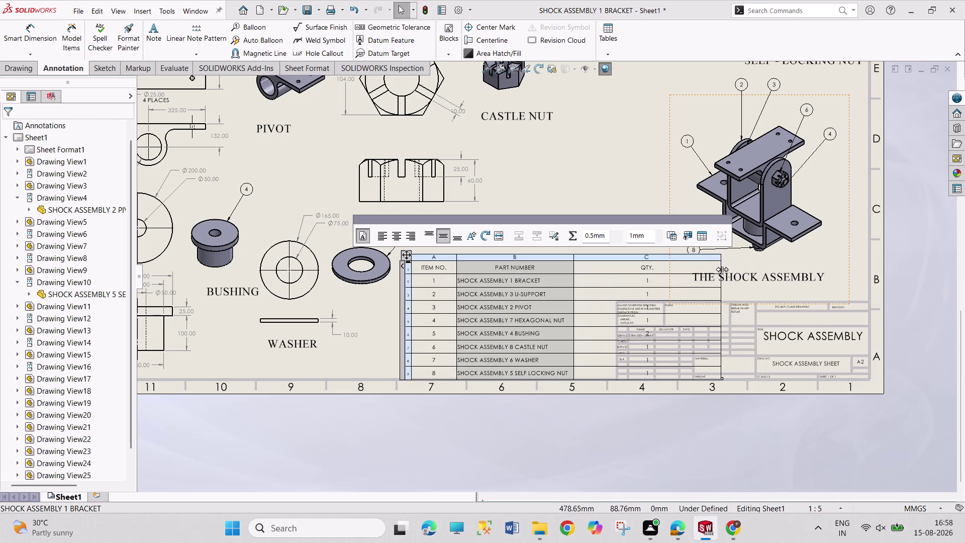
drag(722, 269, 628, 282)
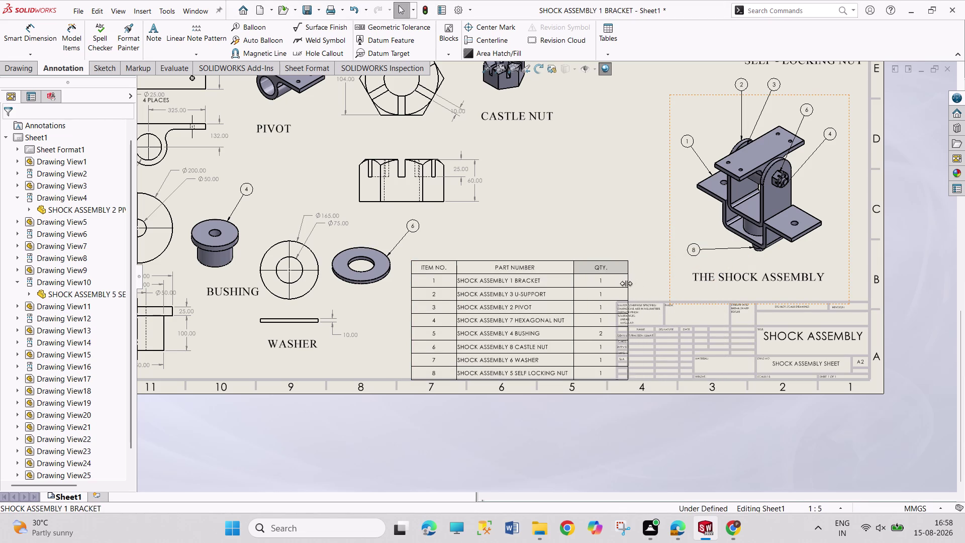
drag(628, 282, 617, 285)
key(Escape)
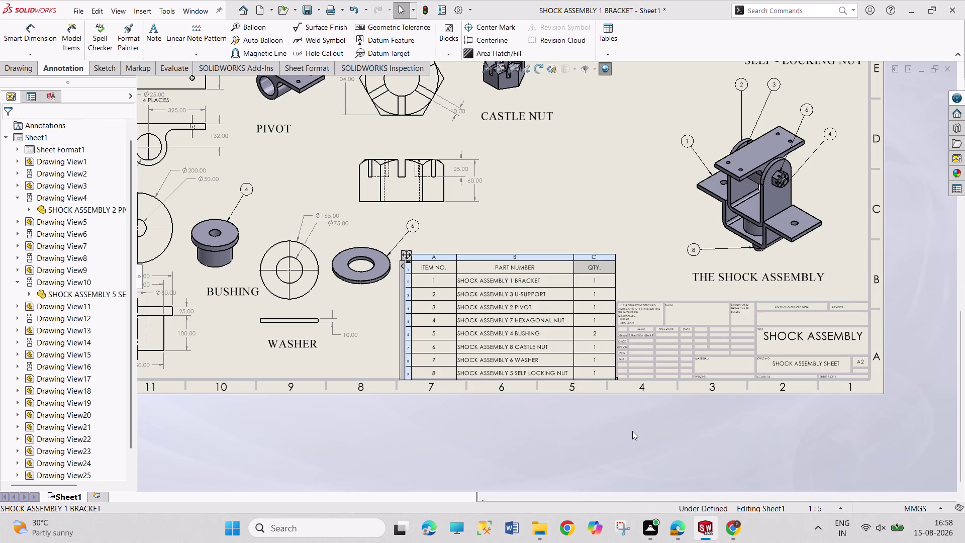
key(Escape)
key(Escape)
click(610, 430)
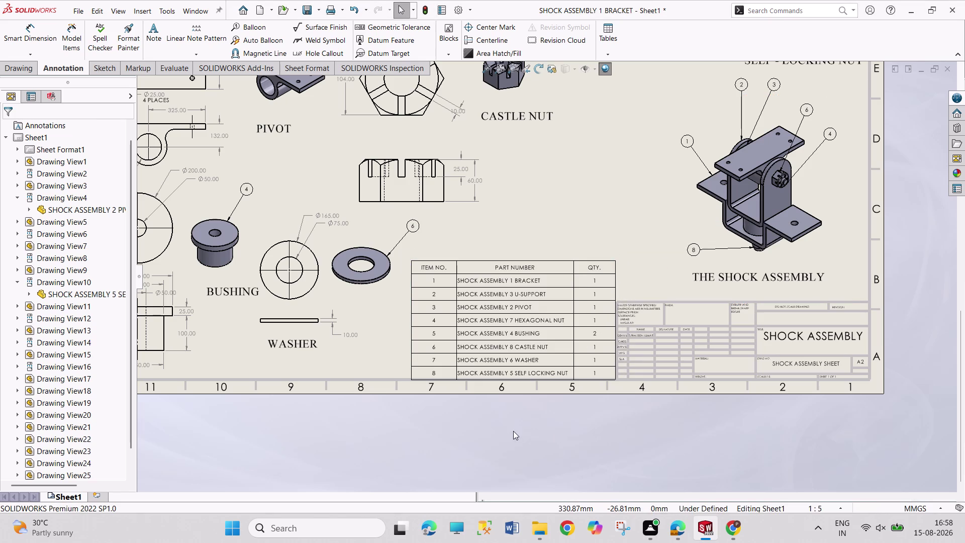
scroll(up, 3)
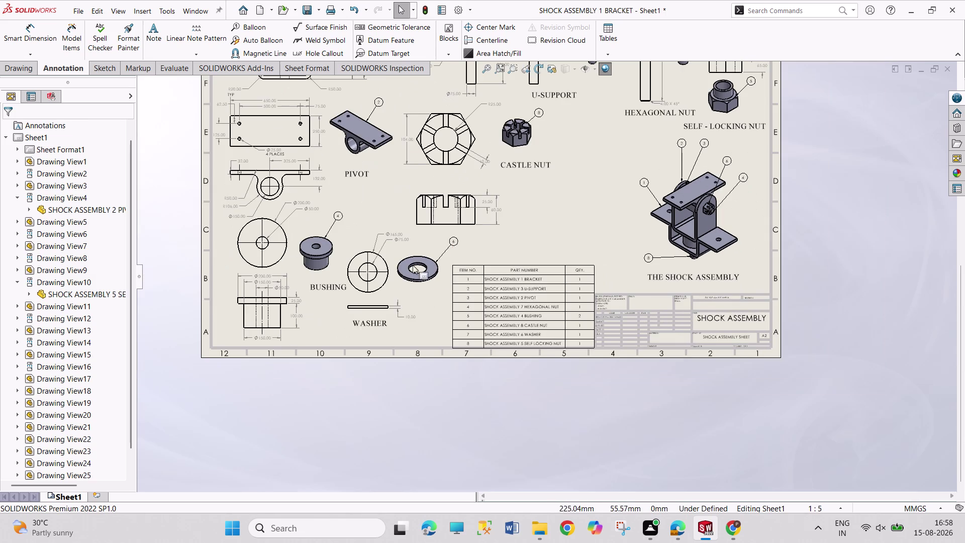
scroll(up, 3)
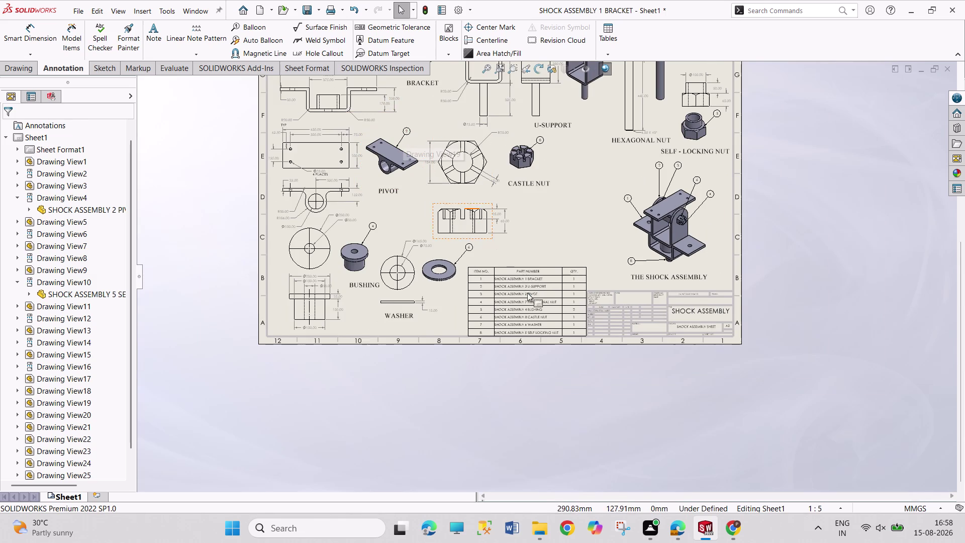
scroll(down, 3)
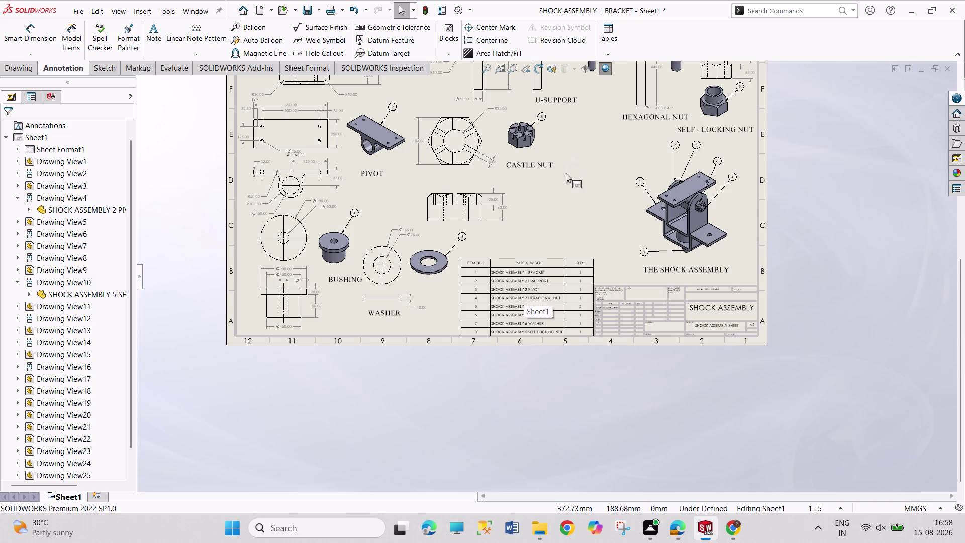
scroll(down, 3)
scroll(down, 3)
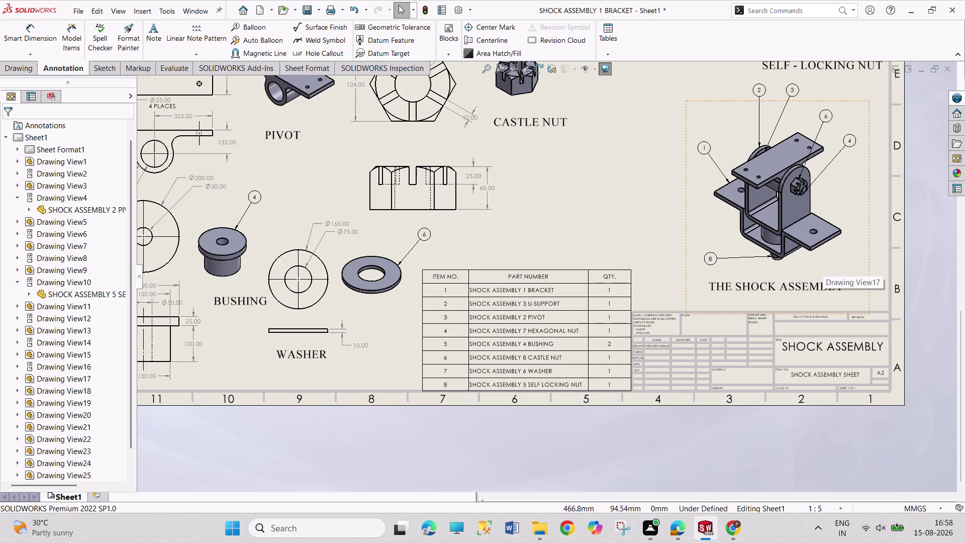
click(851, 142)
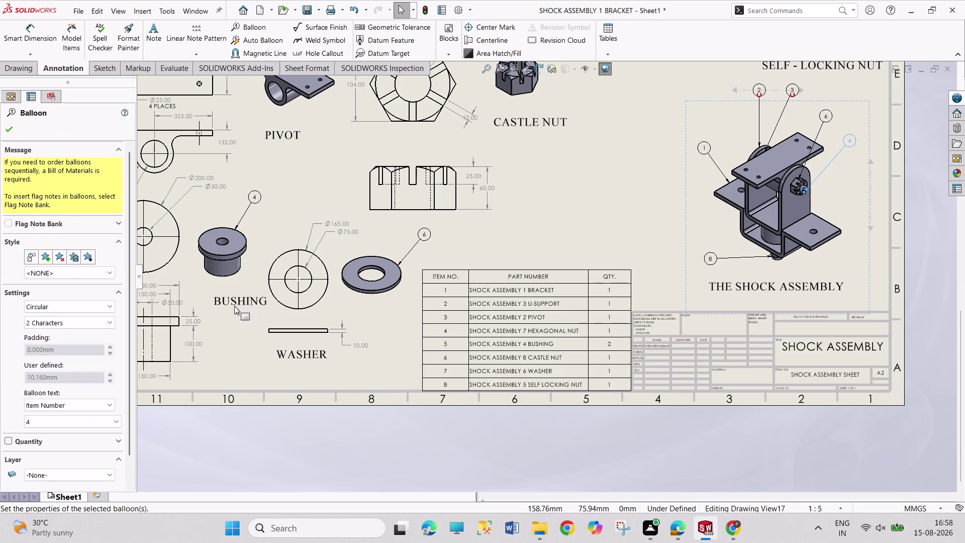
Change the item numbers of balloon 3 and the top plate balloon so pivot becomes 2 and U-support 3.
click(84, 420)
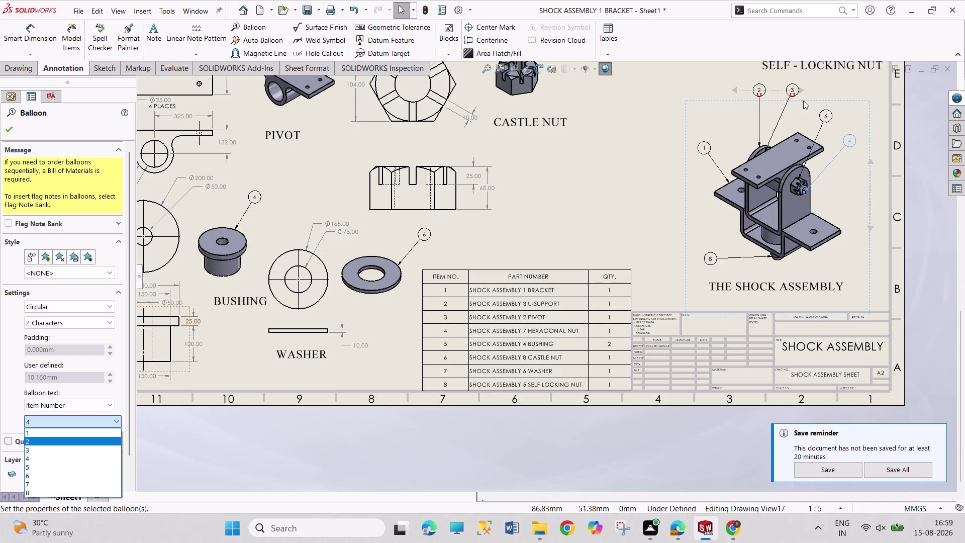
click(759, 89)
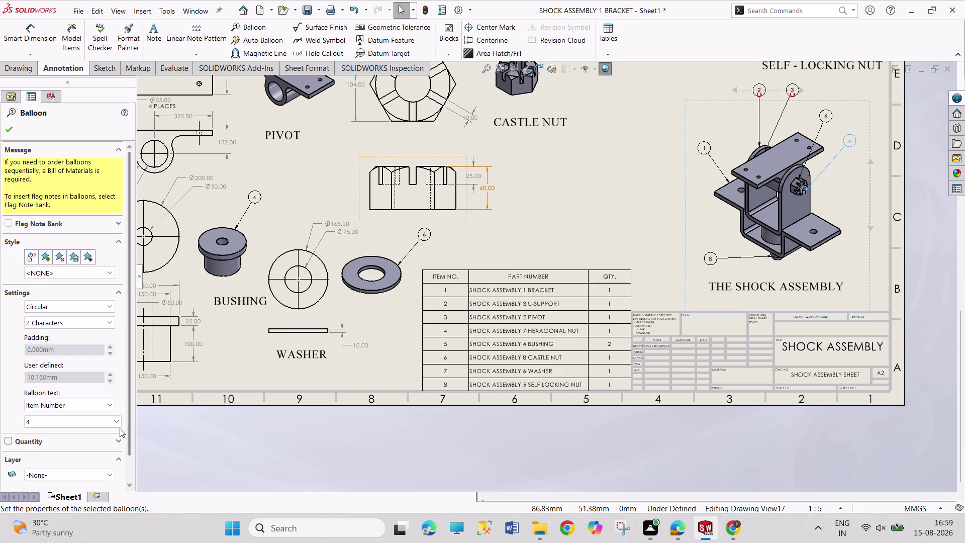
click(104, 421)
click(81, 446)
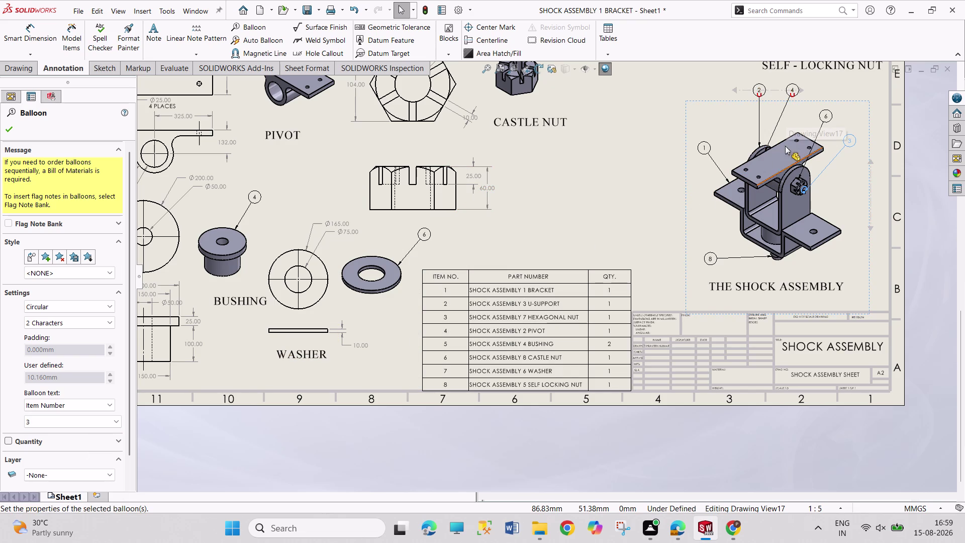
click(793, 90)
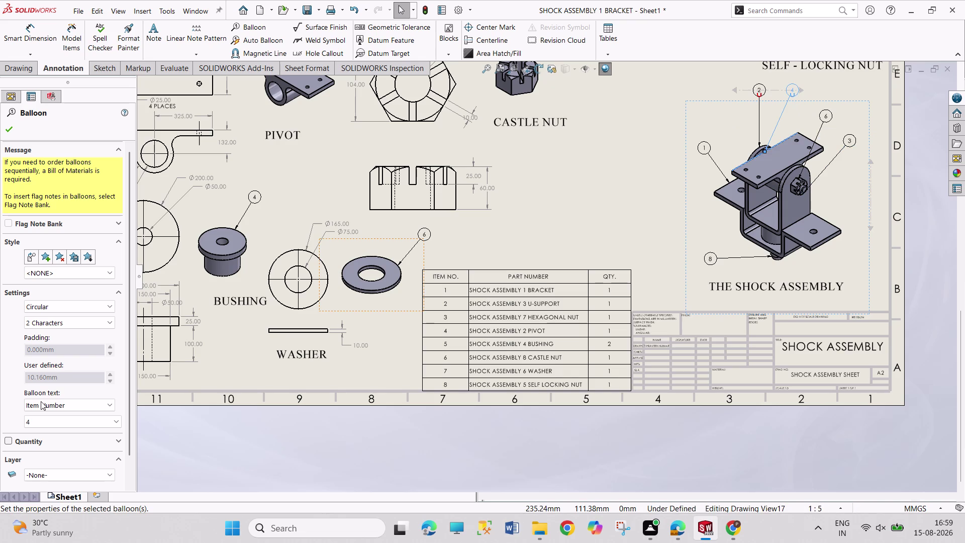
click(46, 422)
click(47, 439)
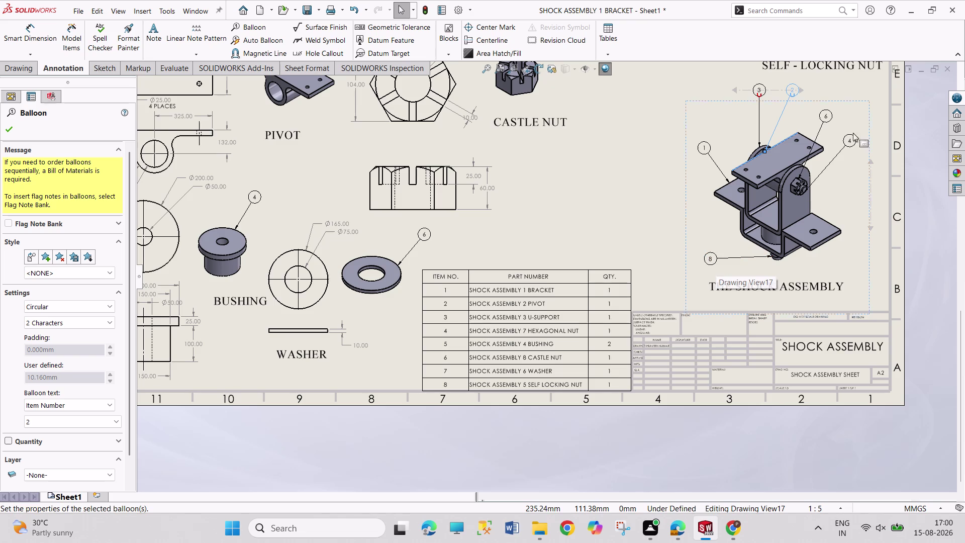
click(827, 117)
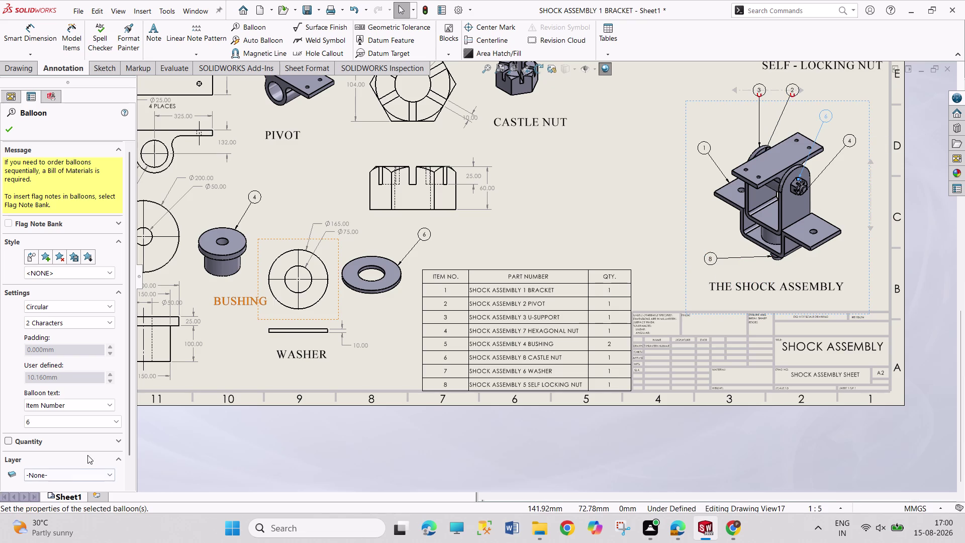
Set the selected balloon to item 8 for the castle nut, then select balloon 4.
click(92, 425)
drag(64, 494, 64, 488)
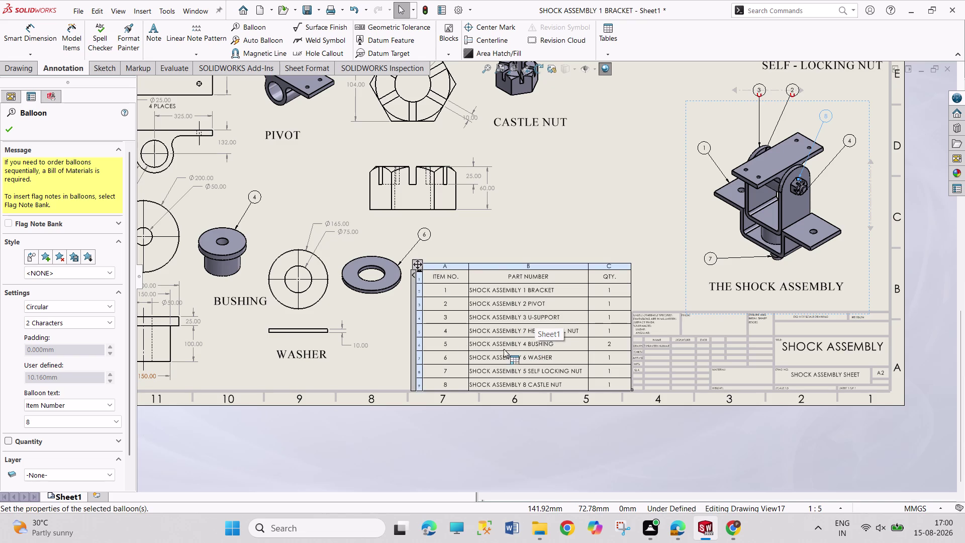
click(852, 142)
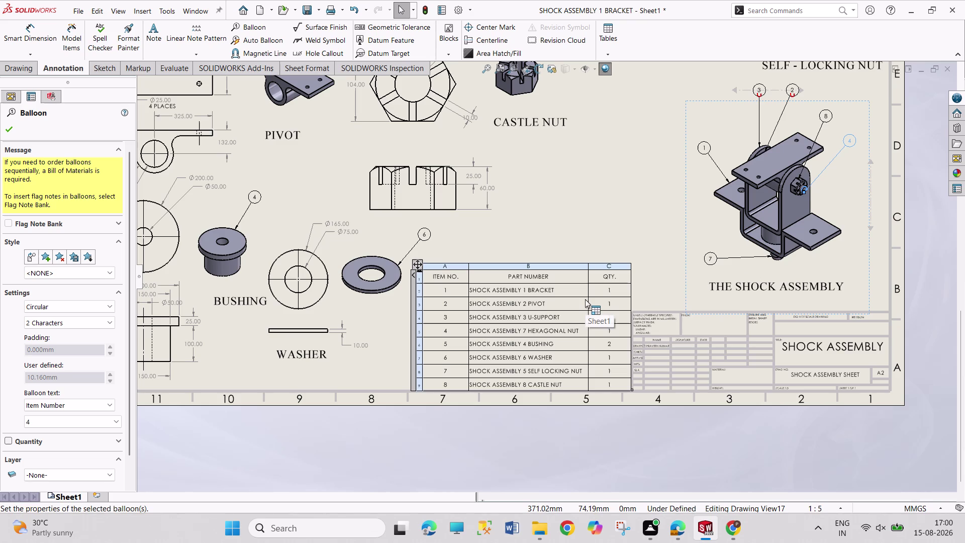
click(262, 26)
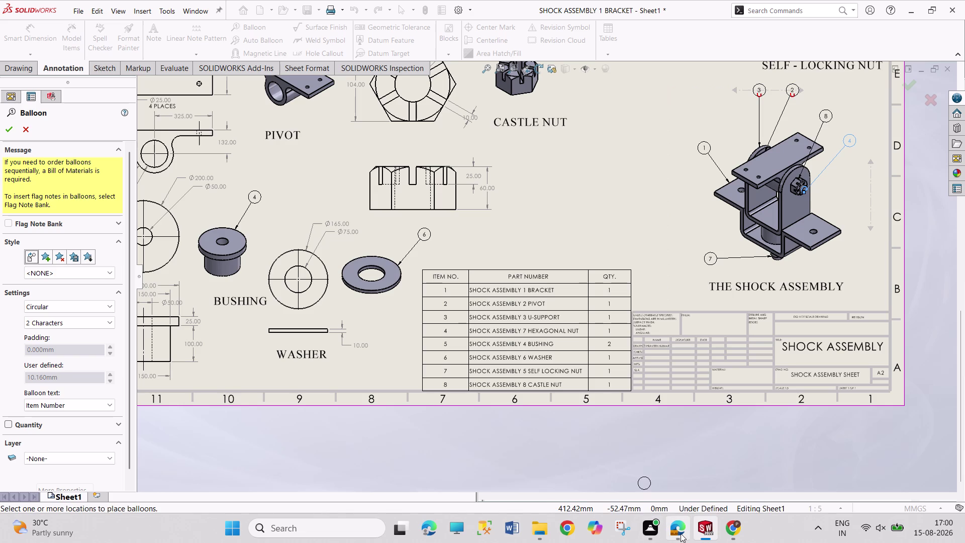
click(680, 483)
scroll(up, 3)
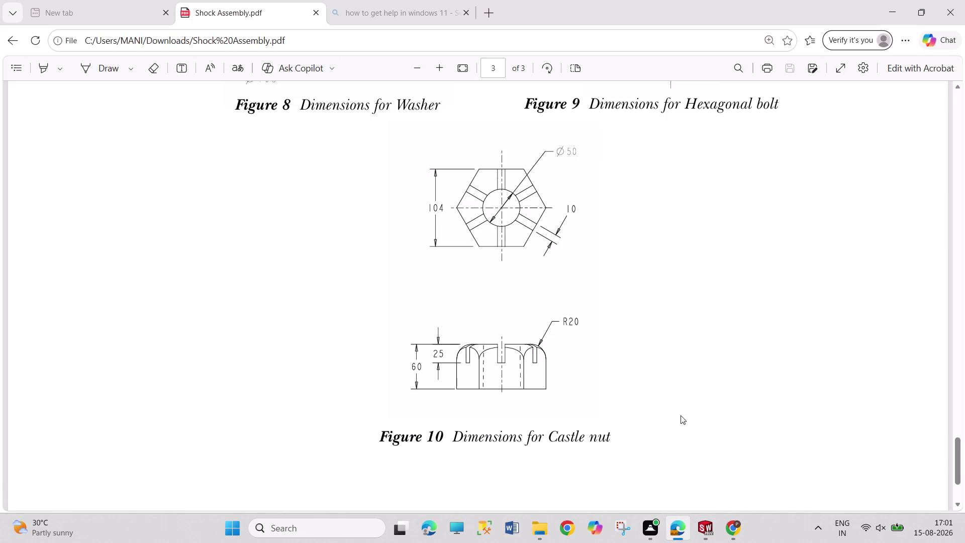
scroll(up, 3)
scroll(up, 3)
scroll(down, 3)
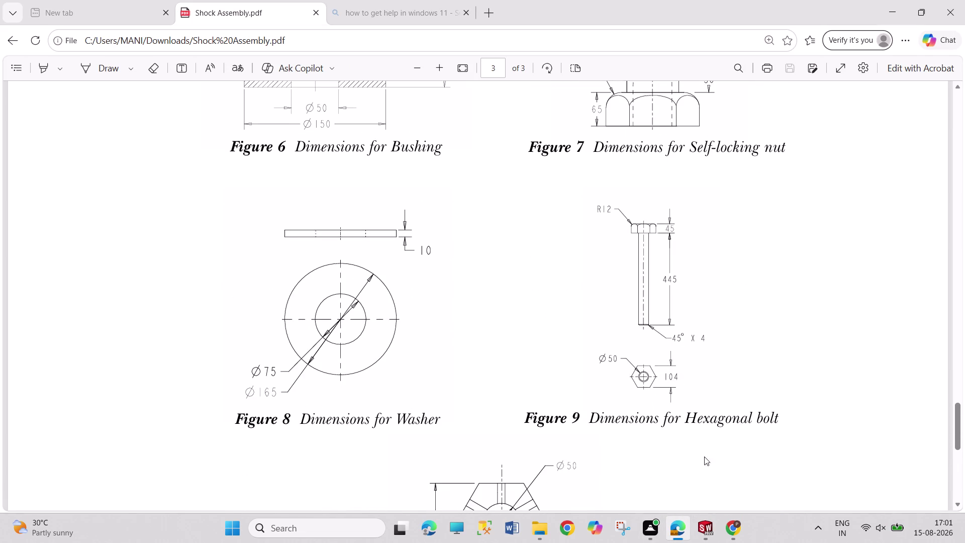
click(695, 528)
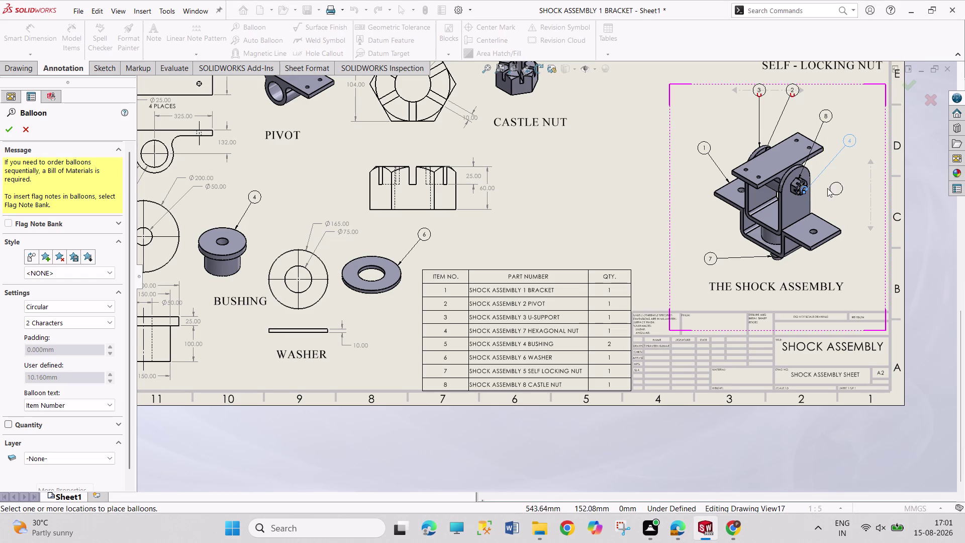
click(805, 191)
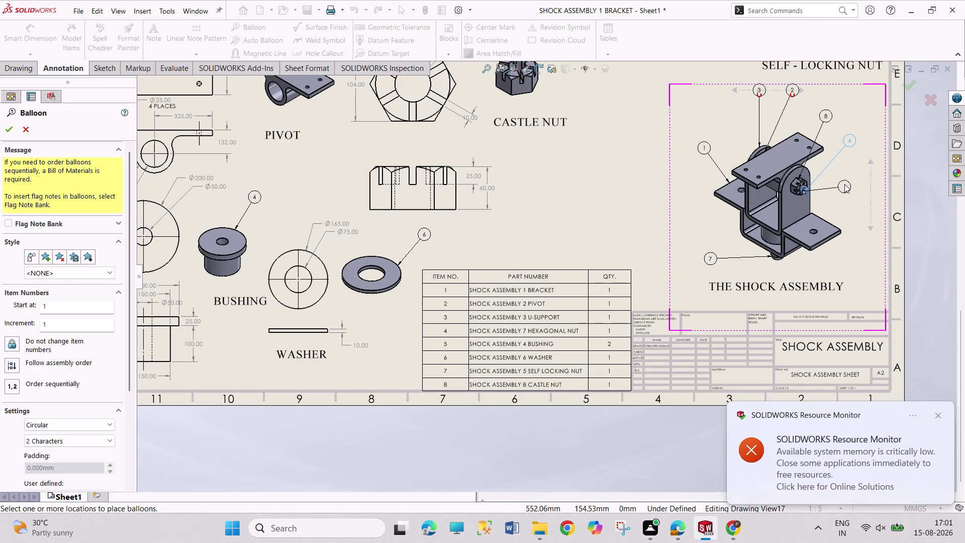
key(Escape)
key(Escape)
key(Escape)
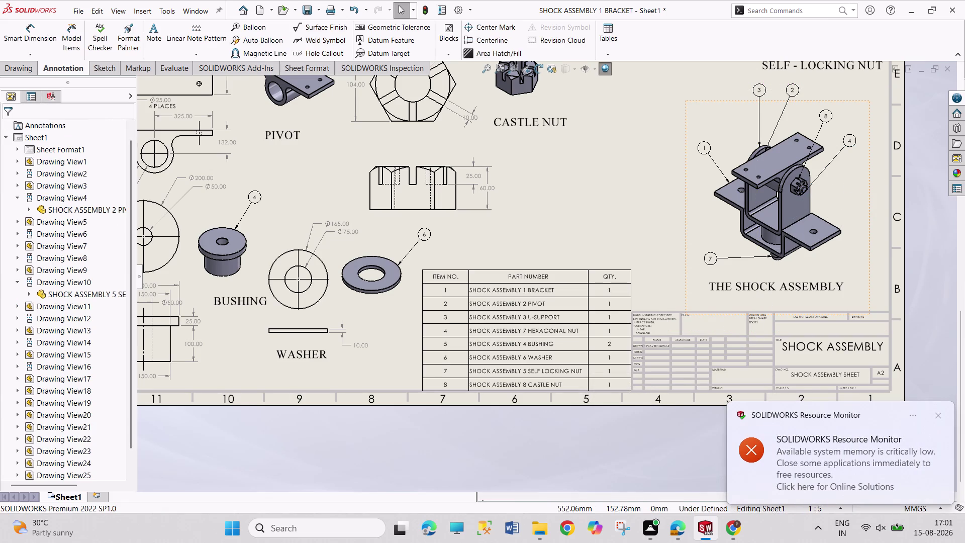
click(940, 419)
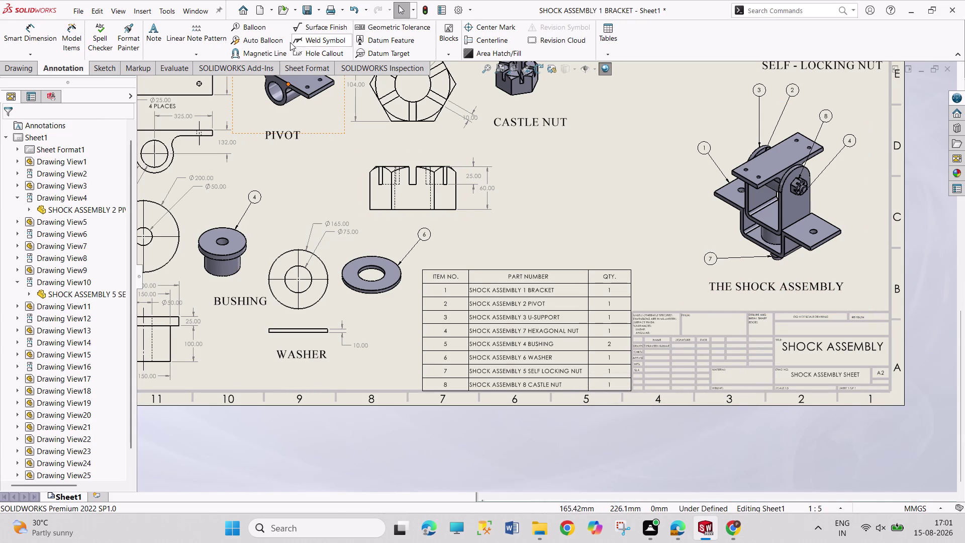
Attach a lower-left balloon to the bracket's lower edge and try item number 7.
click(243, 30)
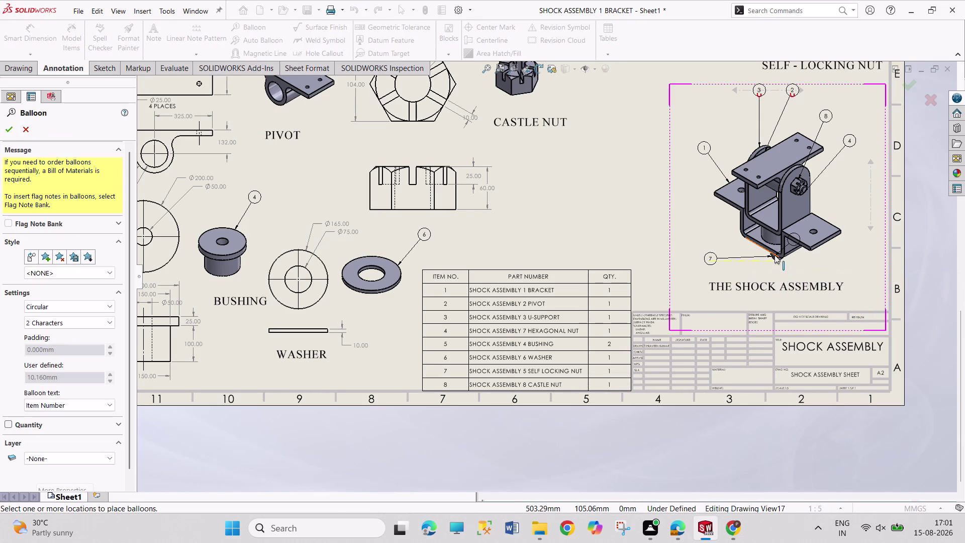
click(773, 253)
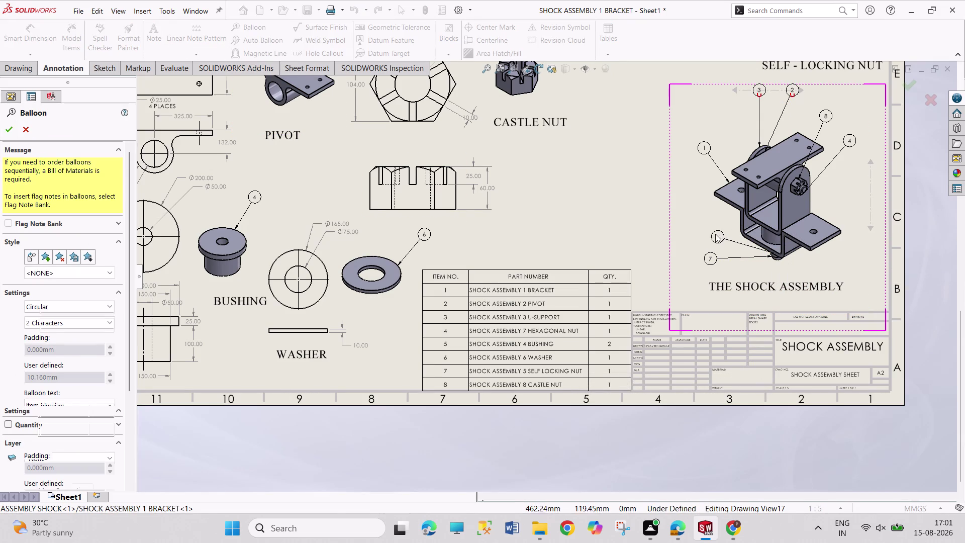
click(713, 234)
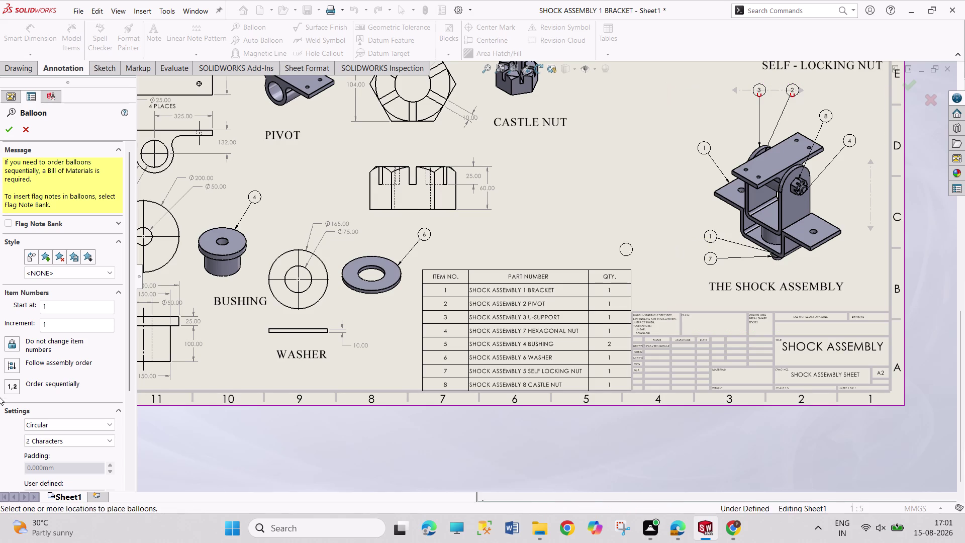
click(12, 128)
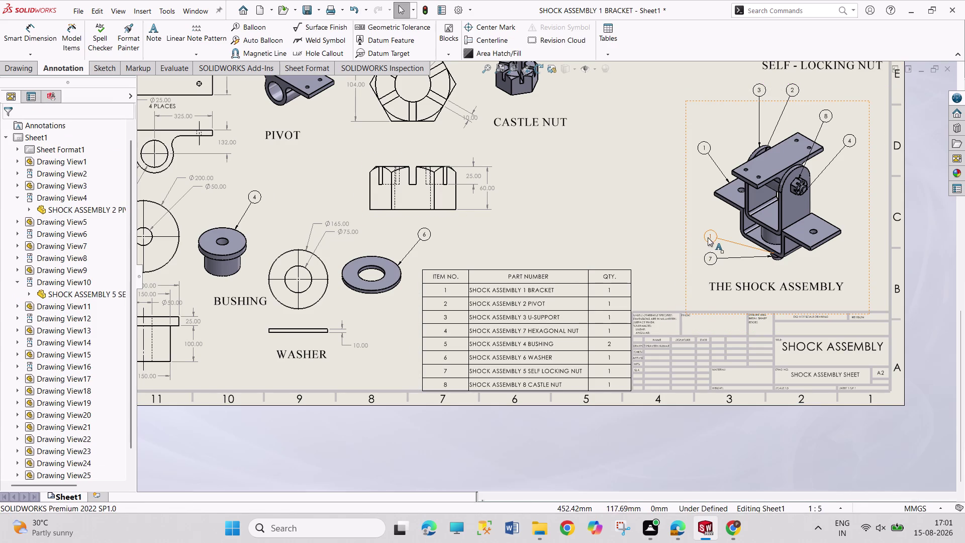
click(711, 238)
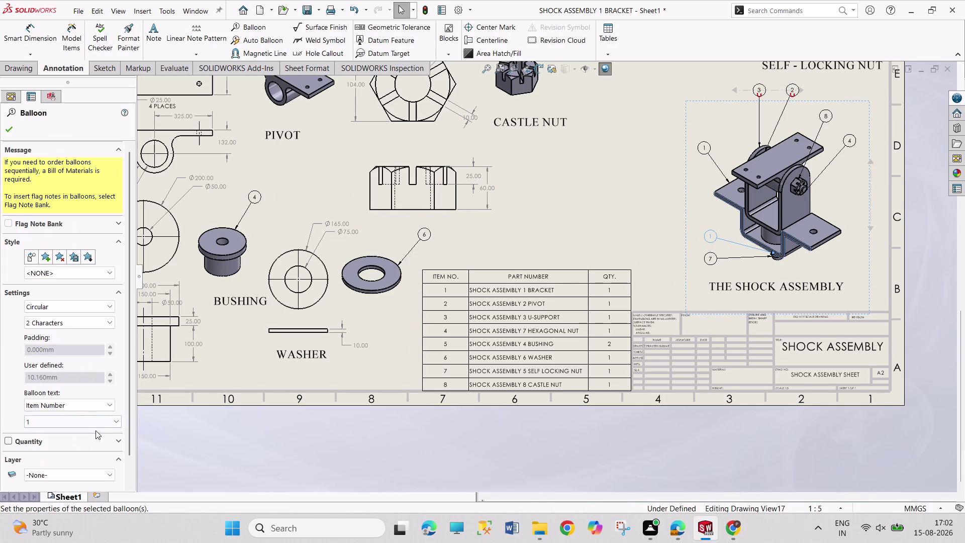
click(102, 426)
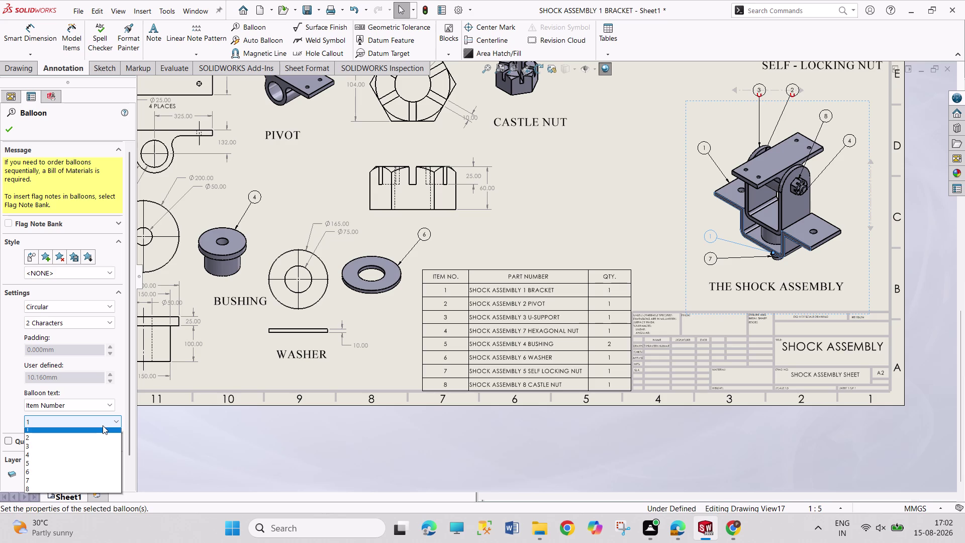
click(73, 484)
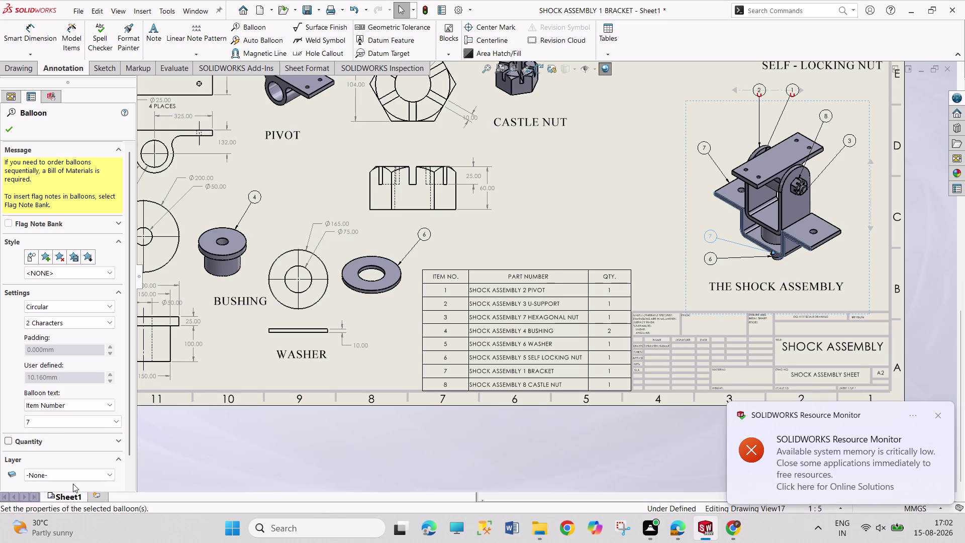
click(937, 415)
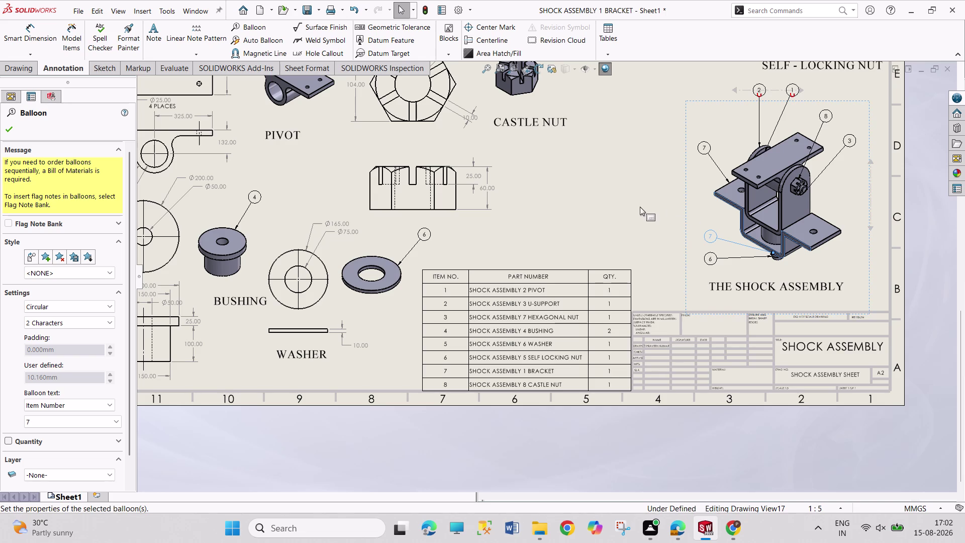
Set the upper-left balloon back to item 1 and give the lower-left balloon a new number.
click(704, 148)
click(85, 427)
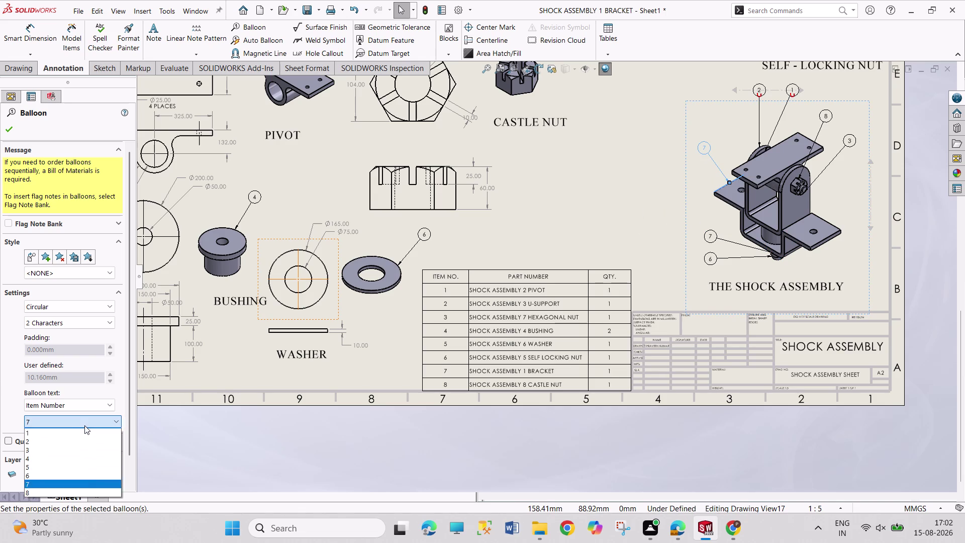
click(78, 433)
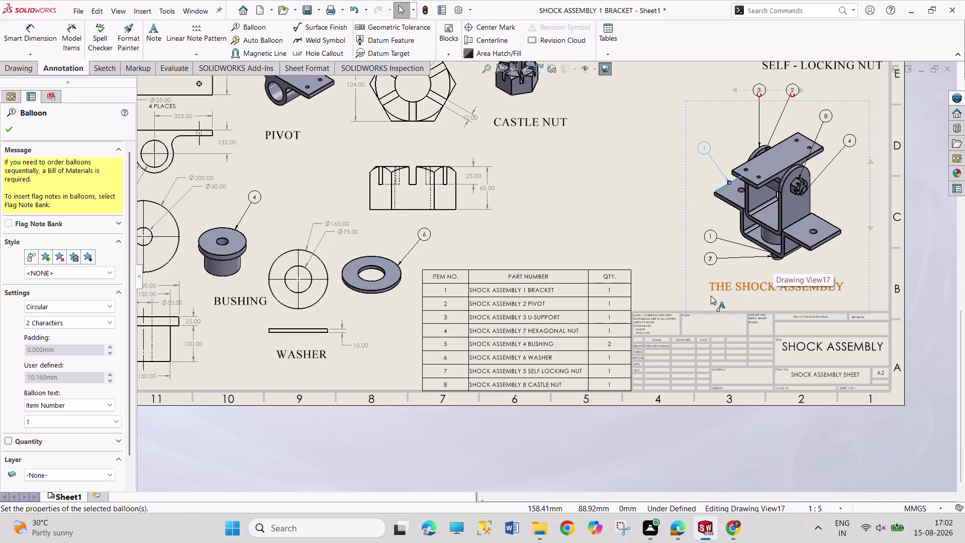
click(709, 238)
click(76, 419)
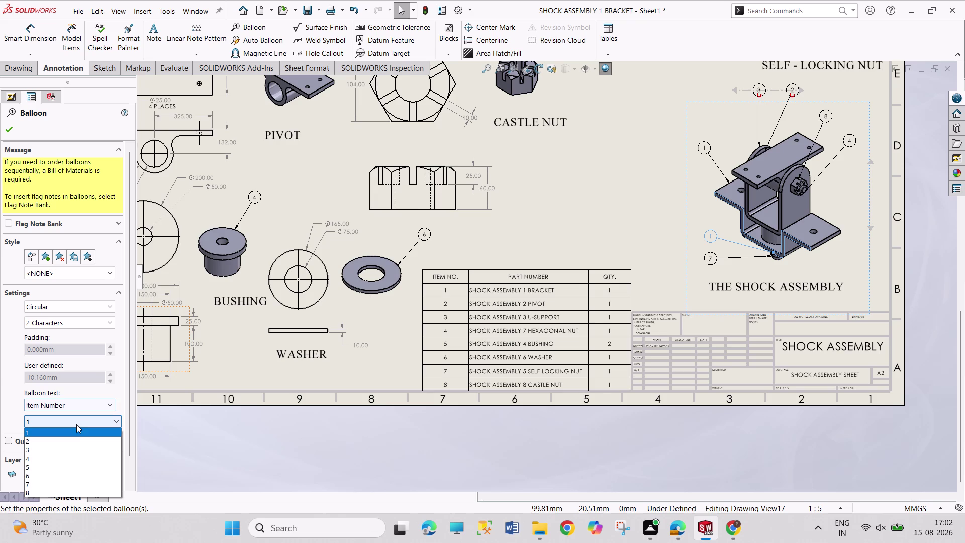
click(66, 475)
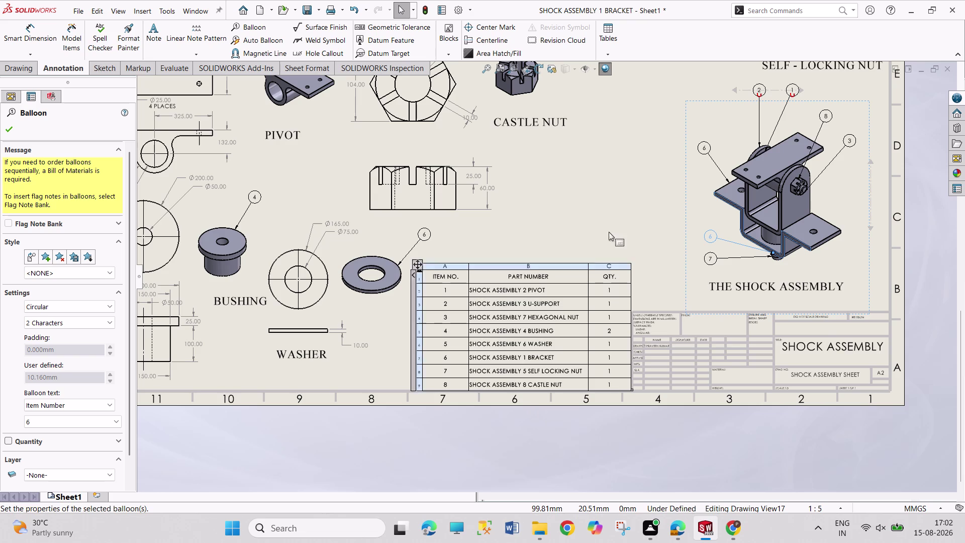
Start a leader note with right-drag gestures, then cancel it.
right_drag(786, 123, 765, 264)
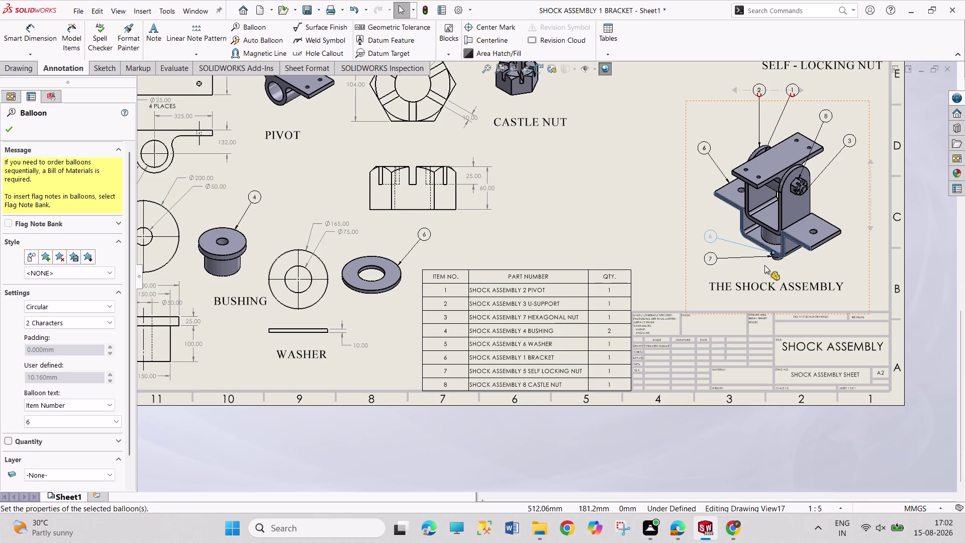
right_drag(764, 264, 684, 414)
right_drag(641, 180, 498, 182)
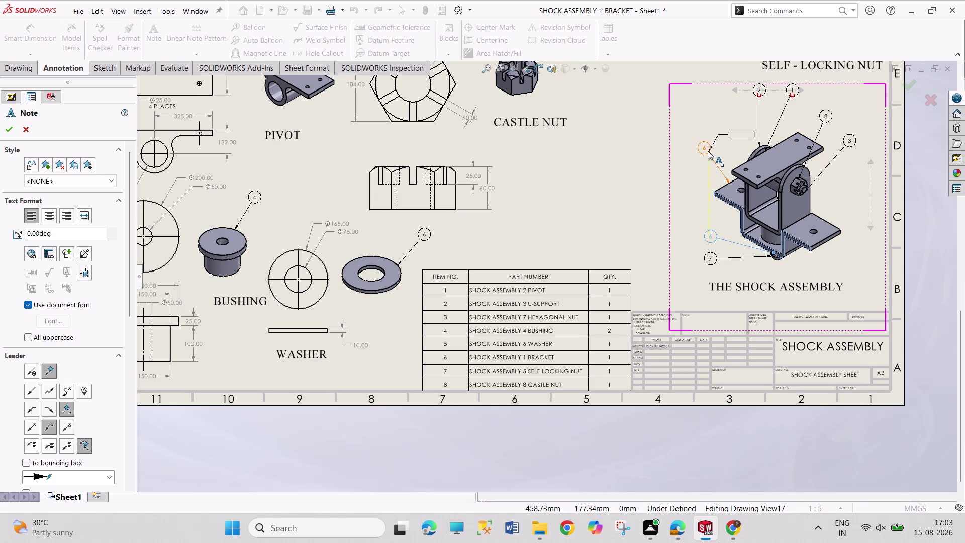
key(Escape)
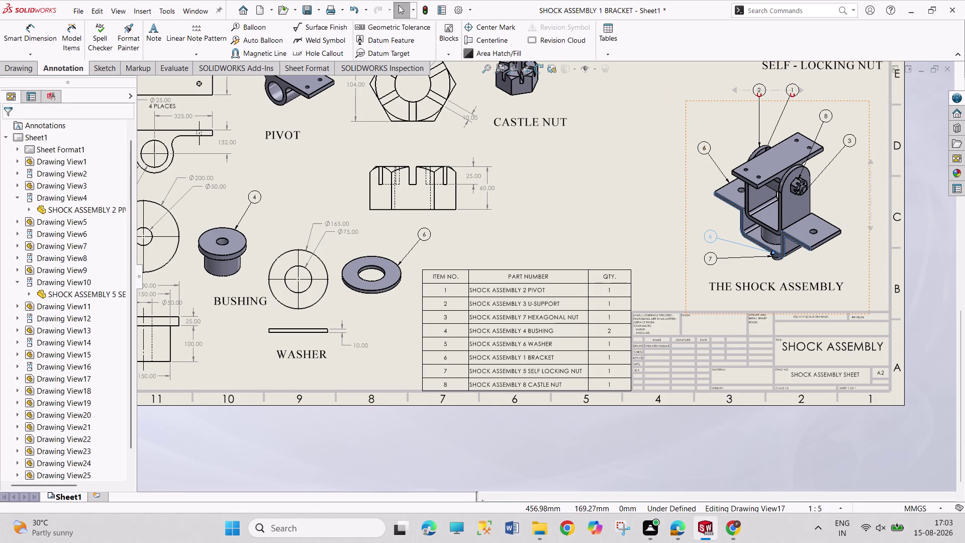
Change the bracket's balloon from item 6 to item number 1.
click(704, 147)
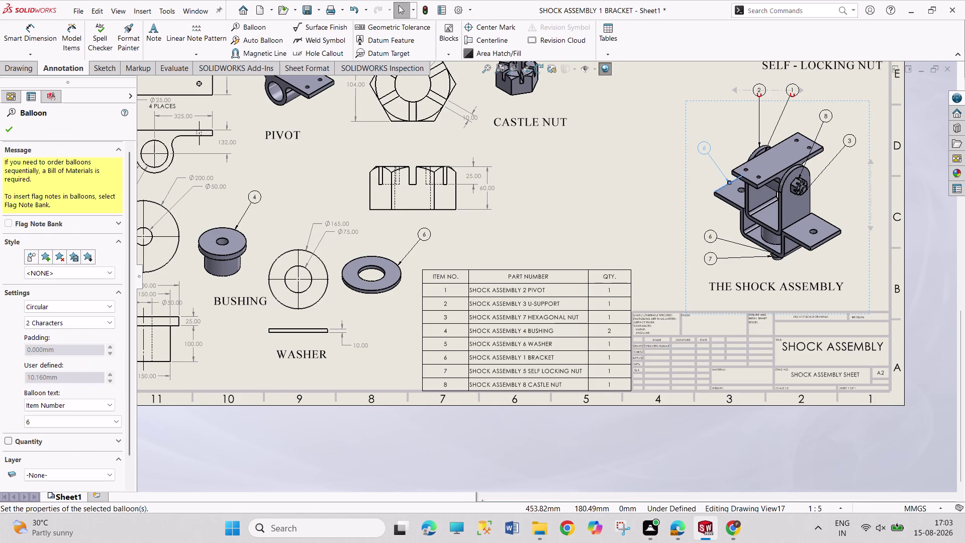
click(50, 421)
click(46, 431)
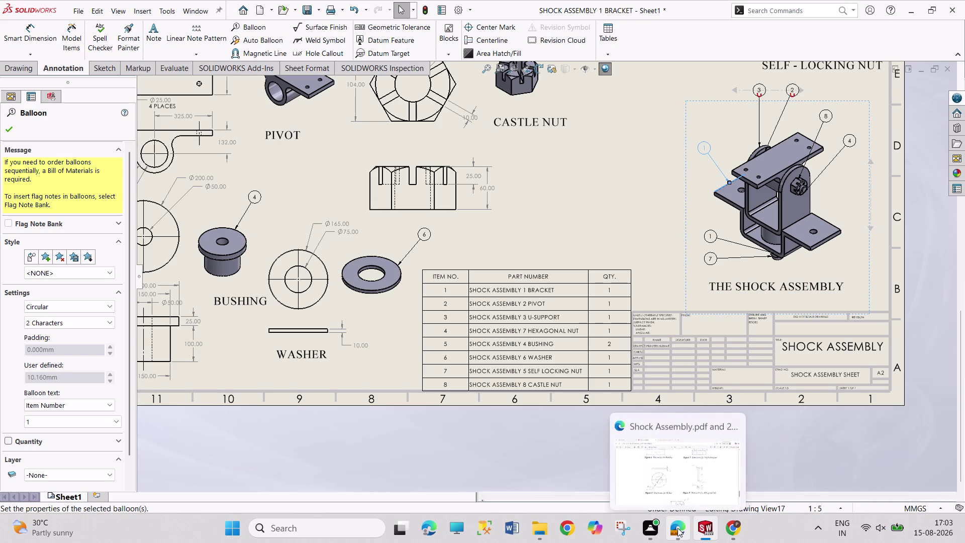
click(687, 474)
scroll(up, 3)
scroll(up, 3)
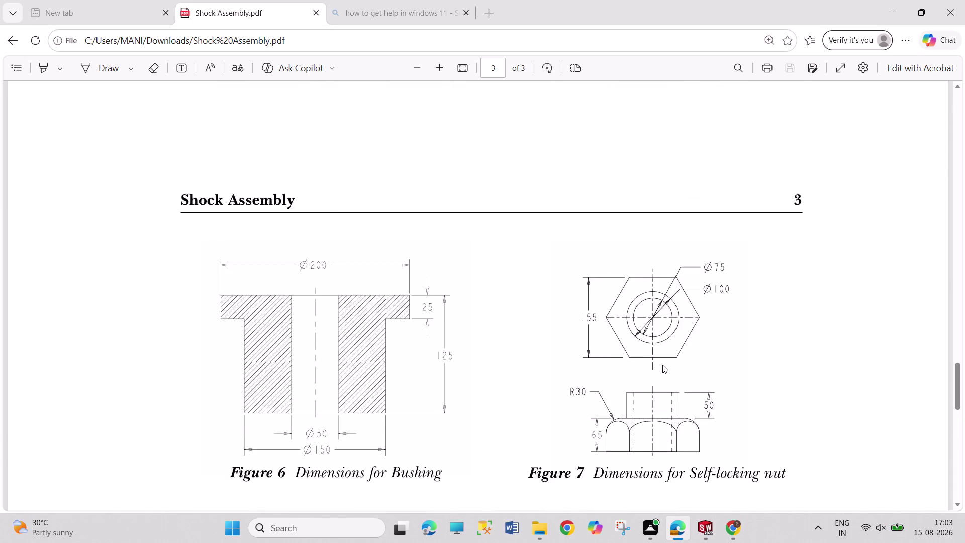
scroll(up, 3)
scroll(up, 3)
scroll(up, 3)
scroll(up, 3)
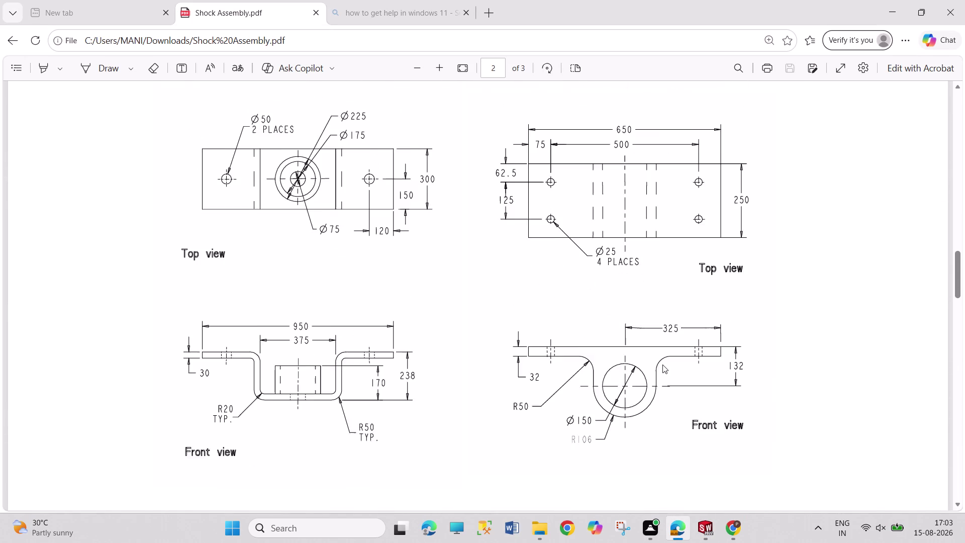
scroll(up, 3)
scroll(up, 3)
scroll(up, 3)
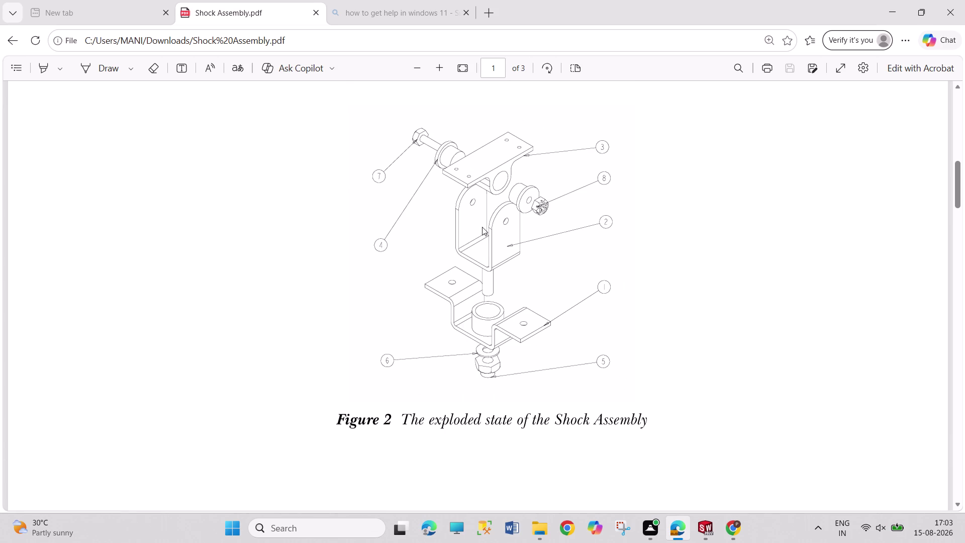
click(699, 536)
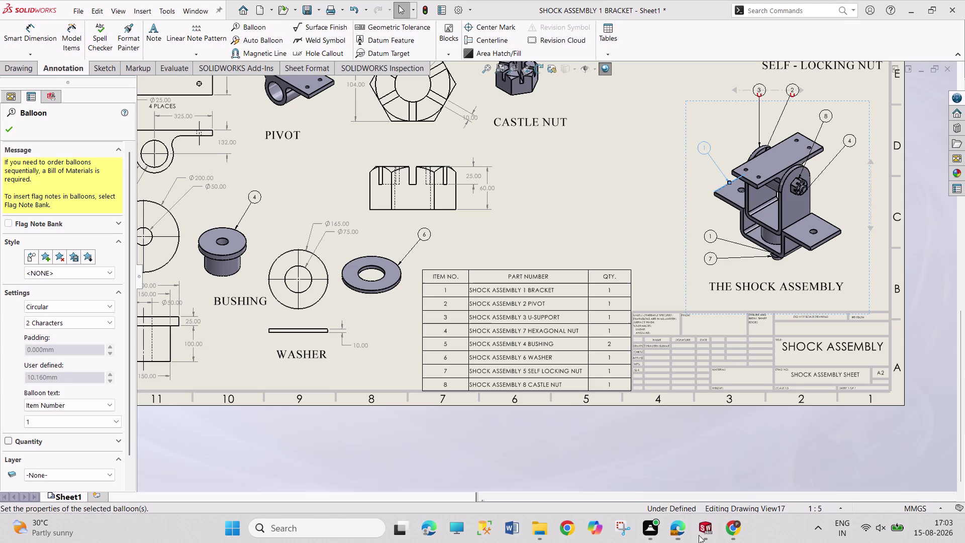
click(793, 92)
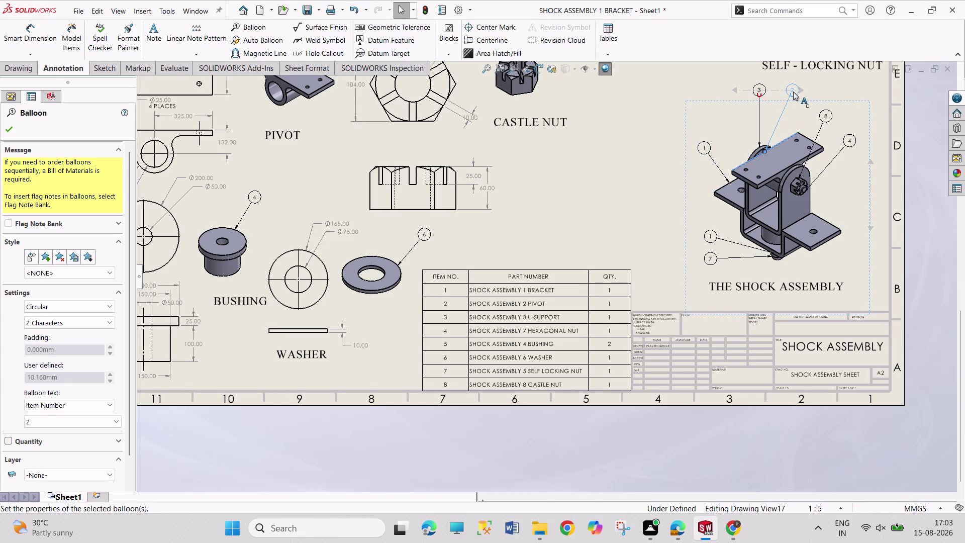
Set the pivot balloon's item number to 4, glance at the PDF, and return.
click(82, 421)
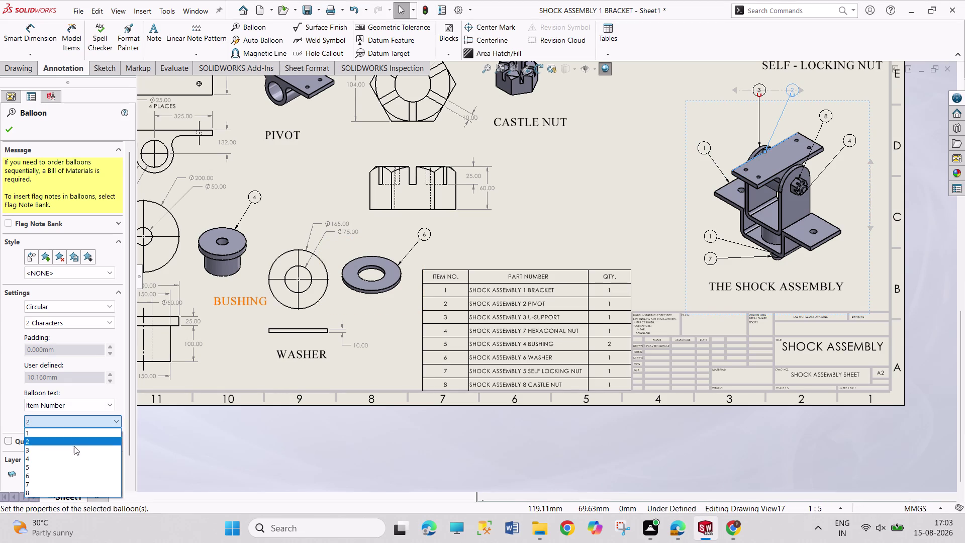
click(73, 454)
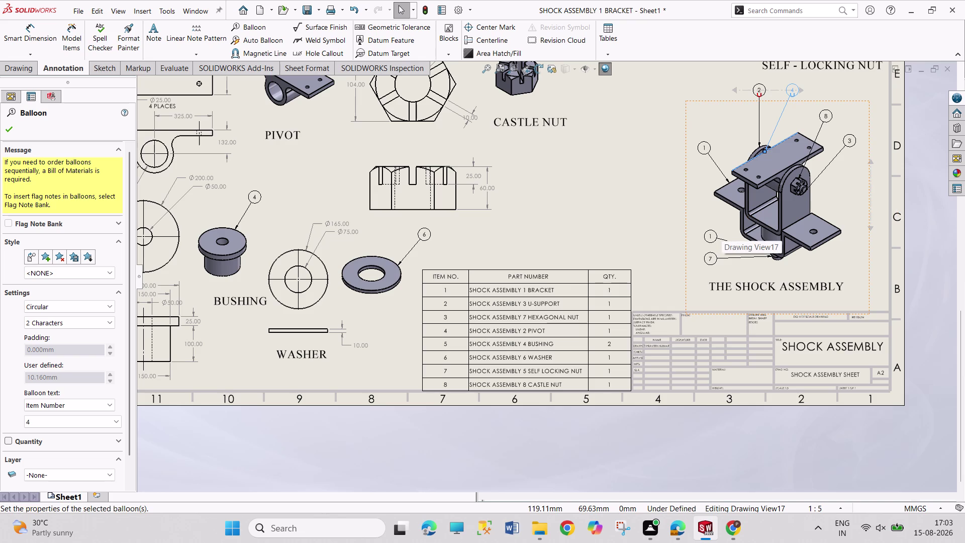
click(10, 134)
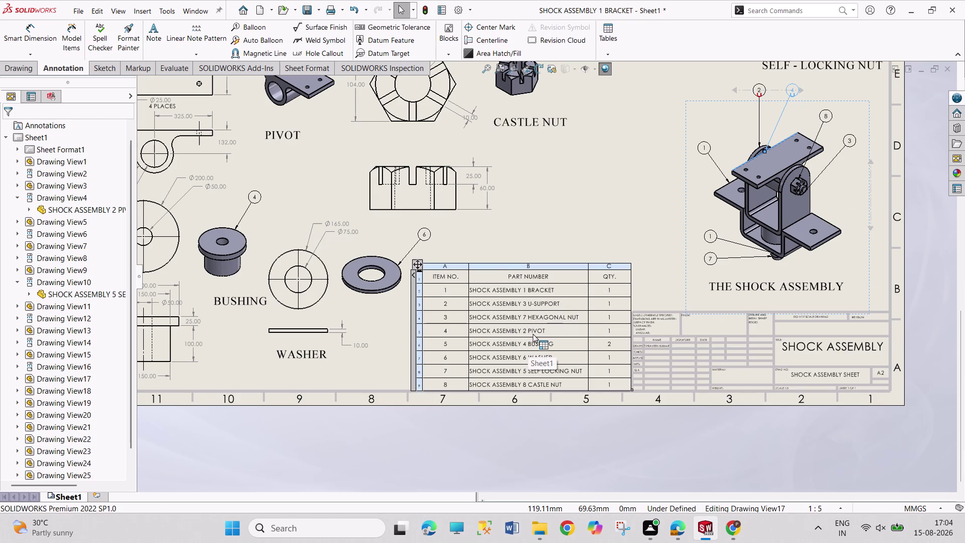
click(671, 534)
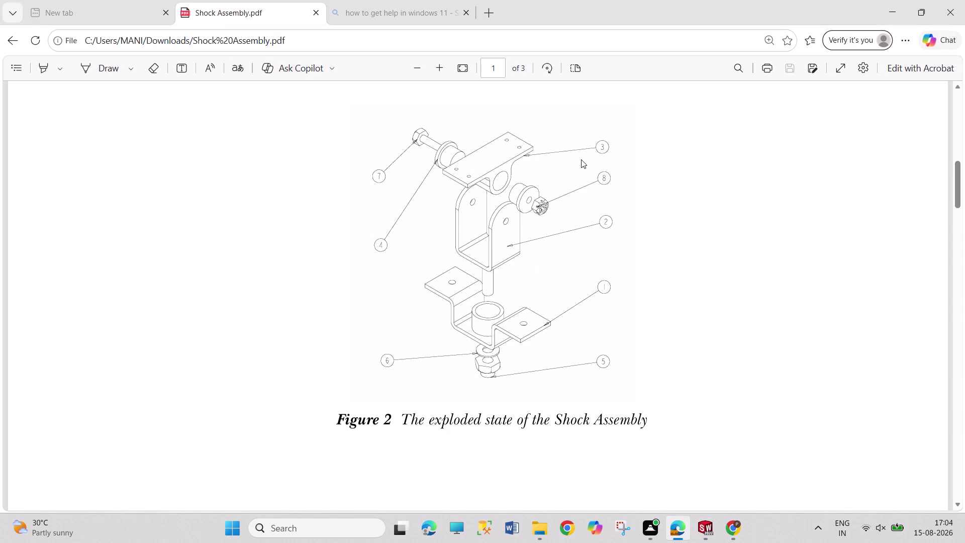
click(705, 532)
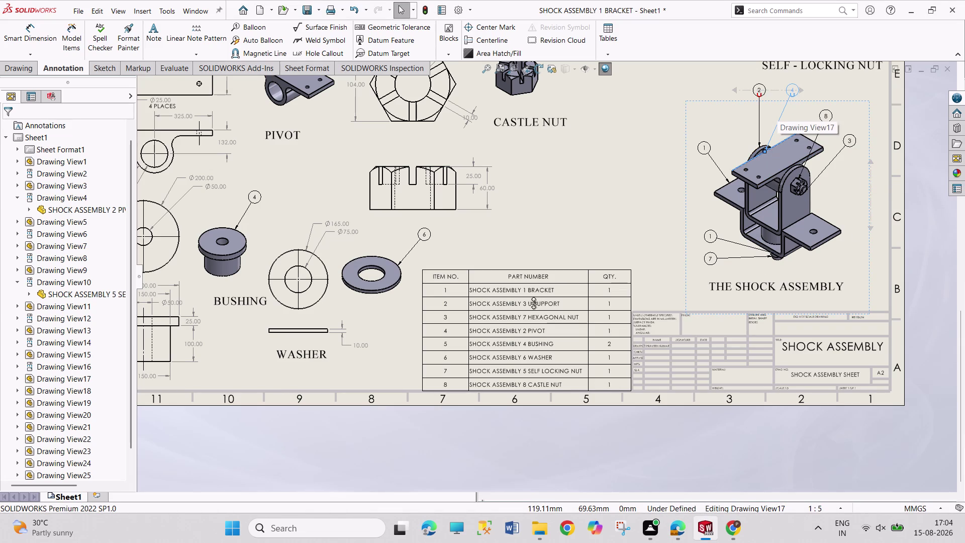
Select a balloon above the assembly and close its balloon settings.
click(762, 92)
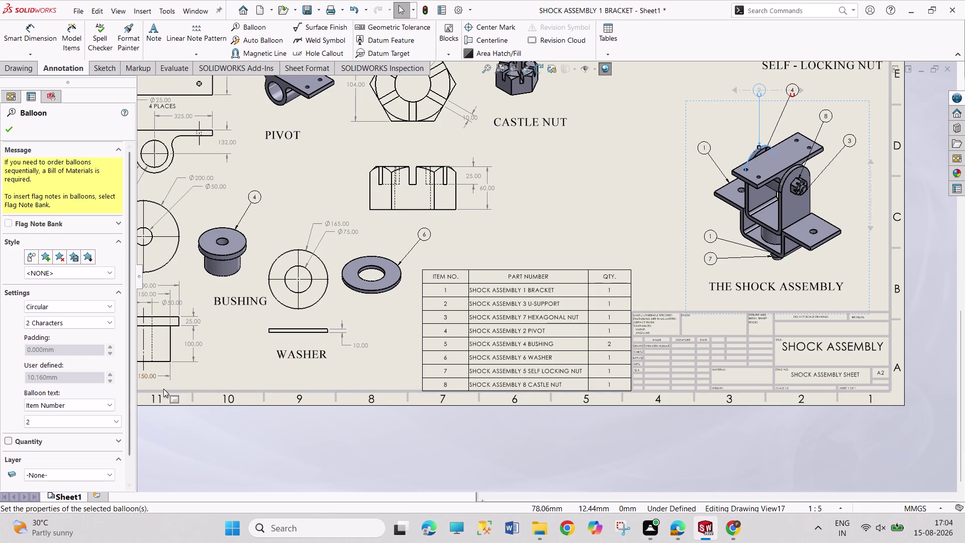
click(94, 424)
click(89, 437)
click(434, 441)
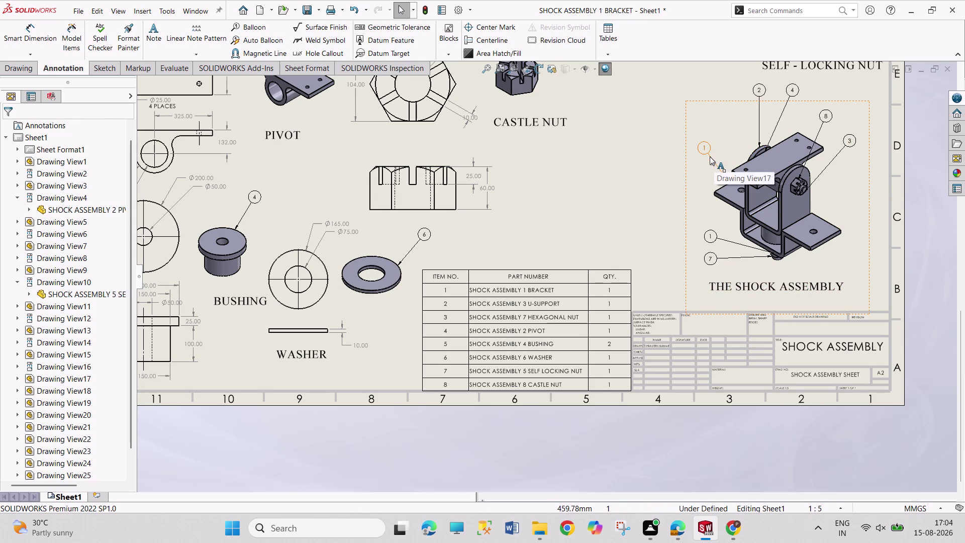
Try the assembly view's Properties, declining the low-memory warning.
right_click(684, 161)
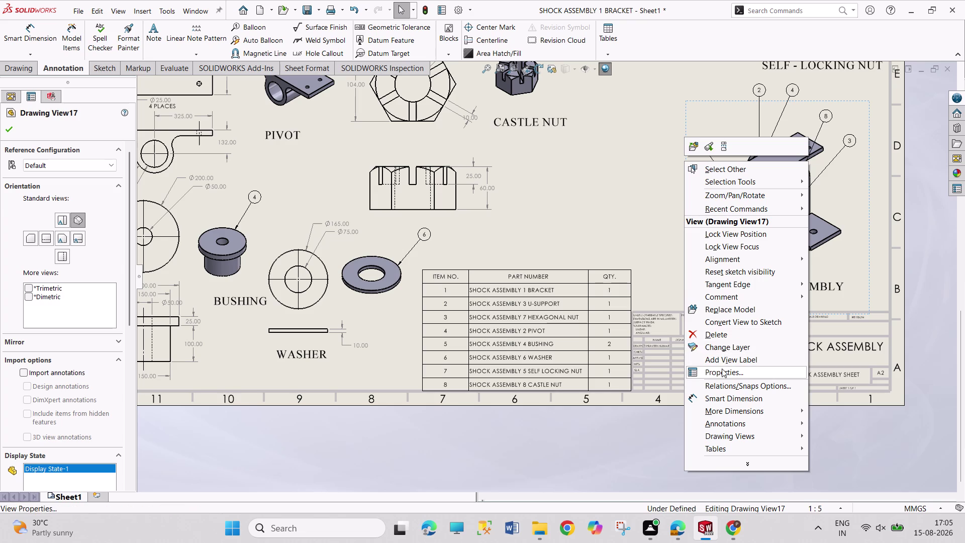
click(722, 370)
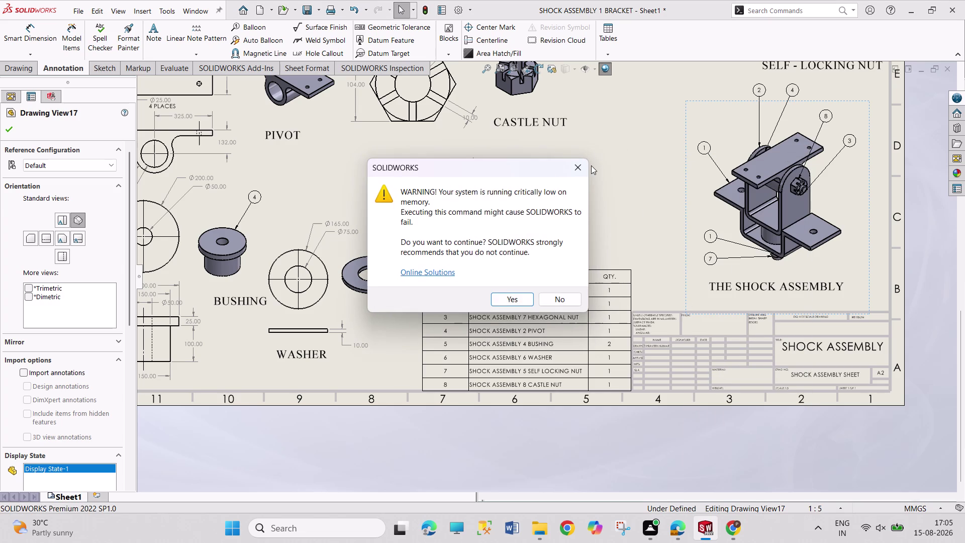
click(581, 168)
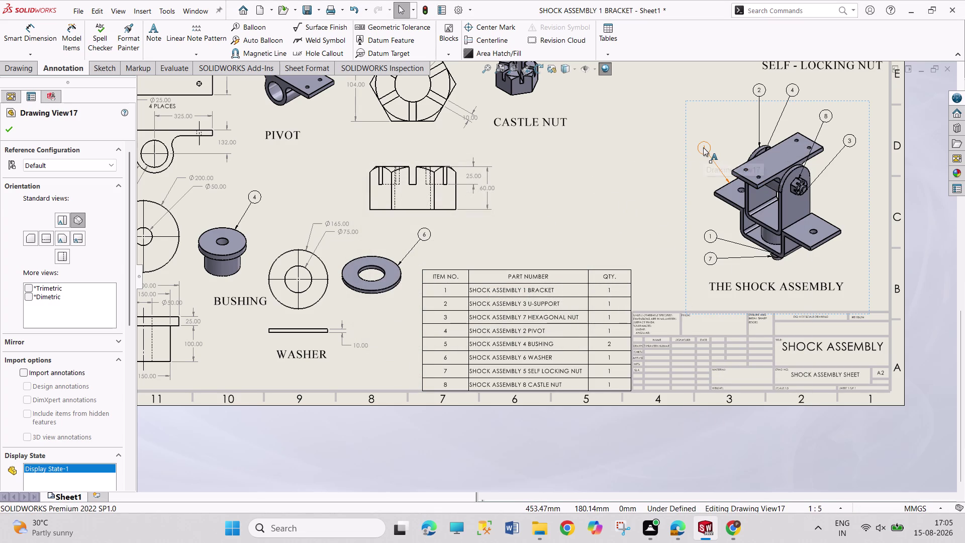
Delete the stray balloon numbered 1 beside the bracket.
right_click(703, 147)
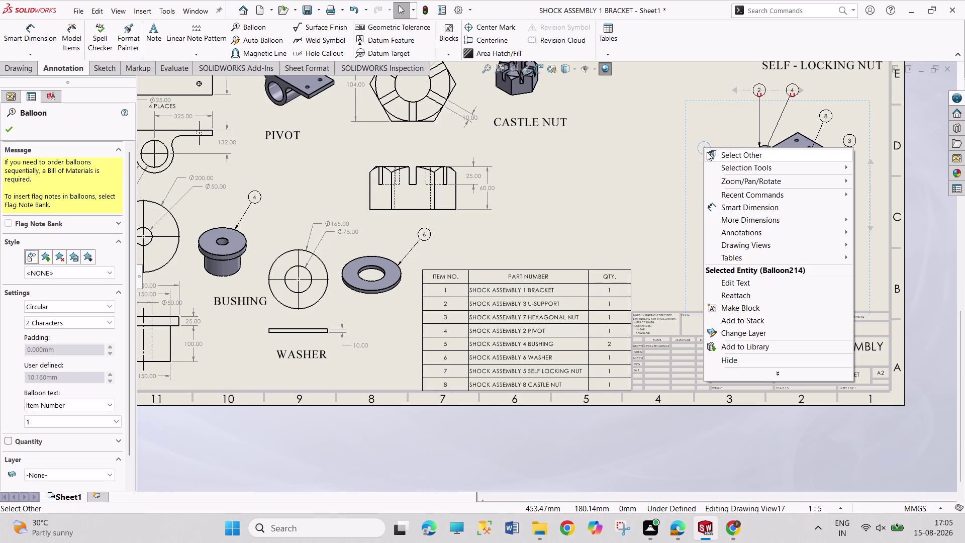
click(691, 152)
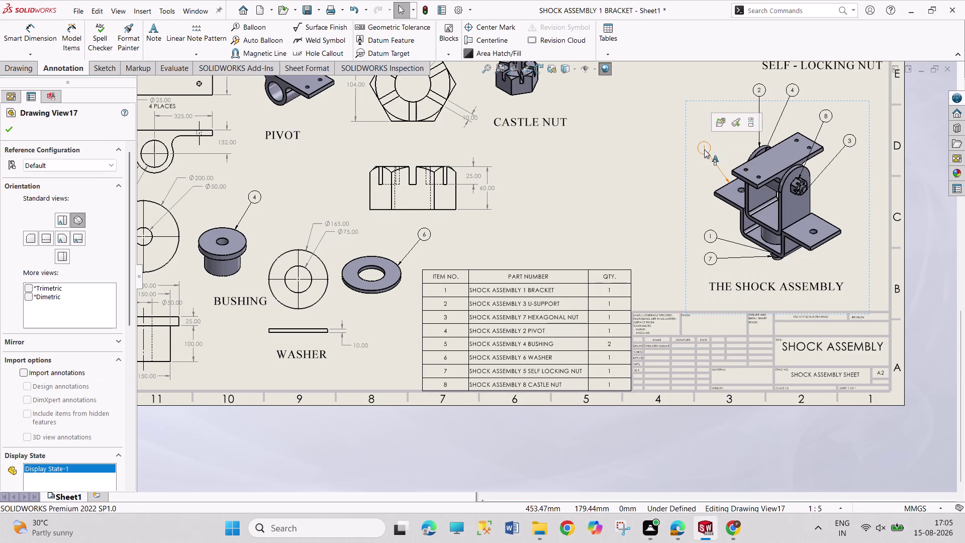
click(705, 150)
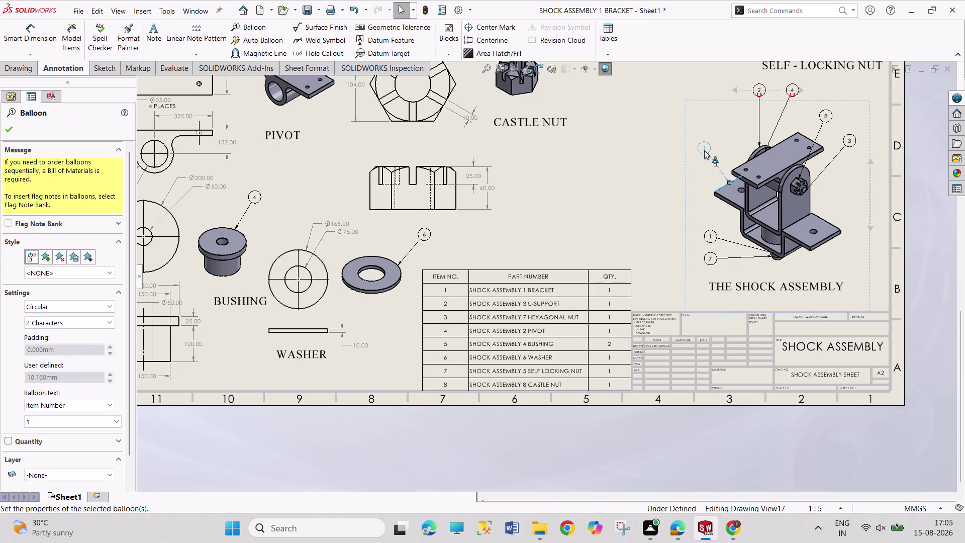
key(Delete)
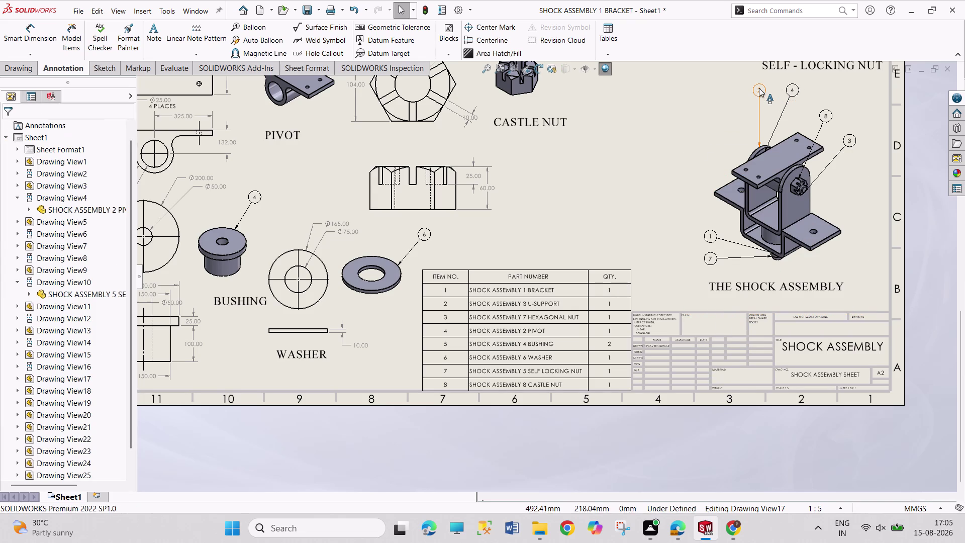
Delete balloons 2, 4 and 8 above the assembly.
click(759, 87)
key(Delete)
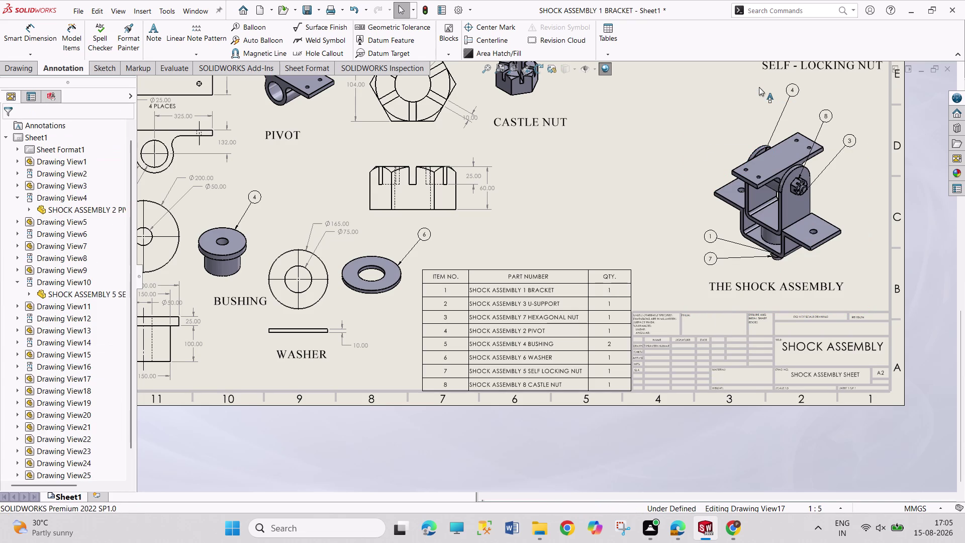
click(791, 97)
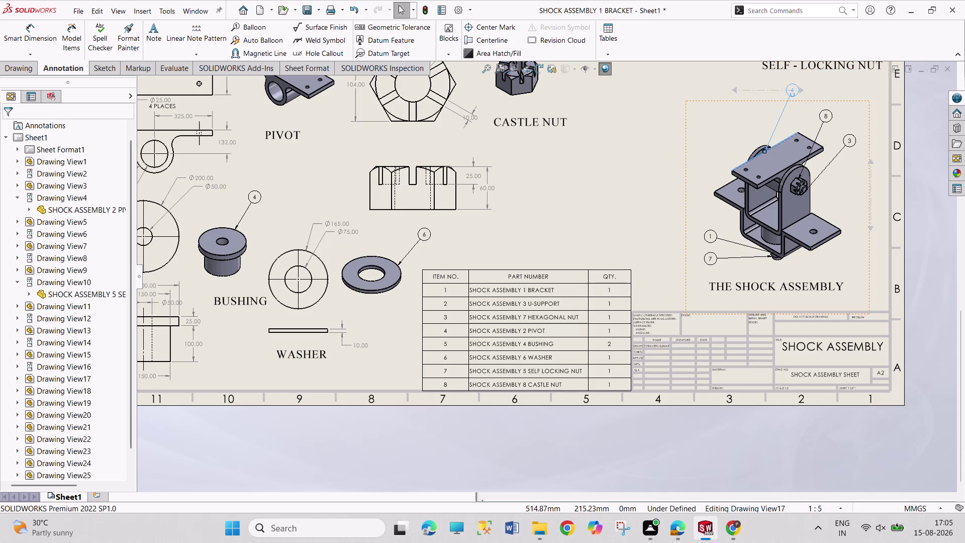
key(Delete)
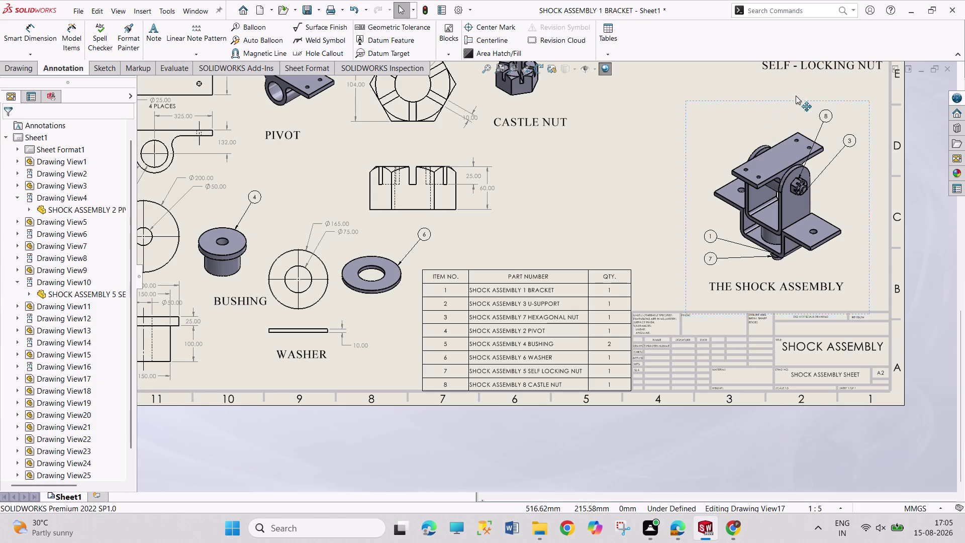
click(833, 117)
key(Delete)
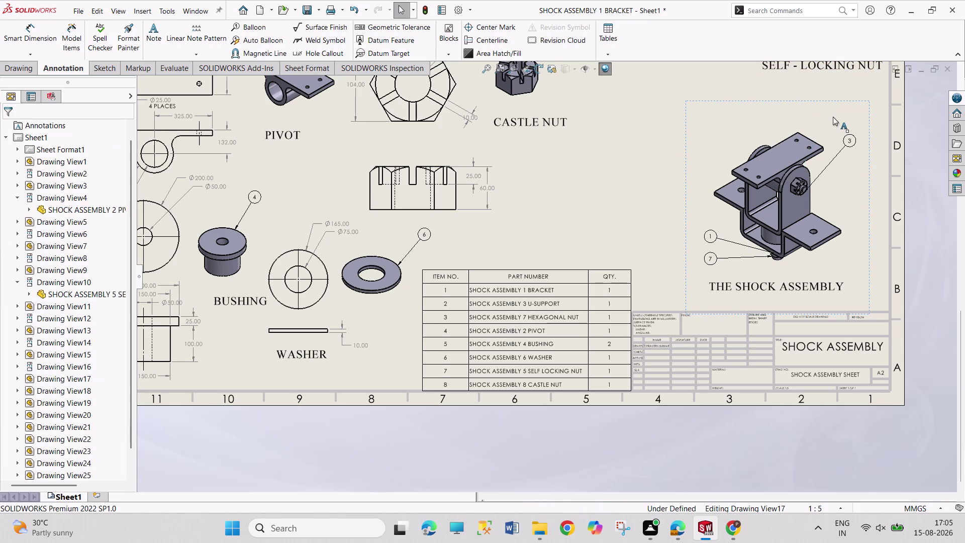
Delete balloons 3, 1 (by the bracket) and 7.
click(844, 147)
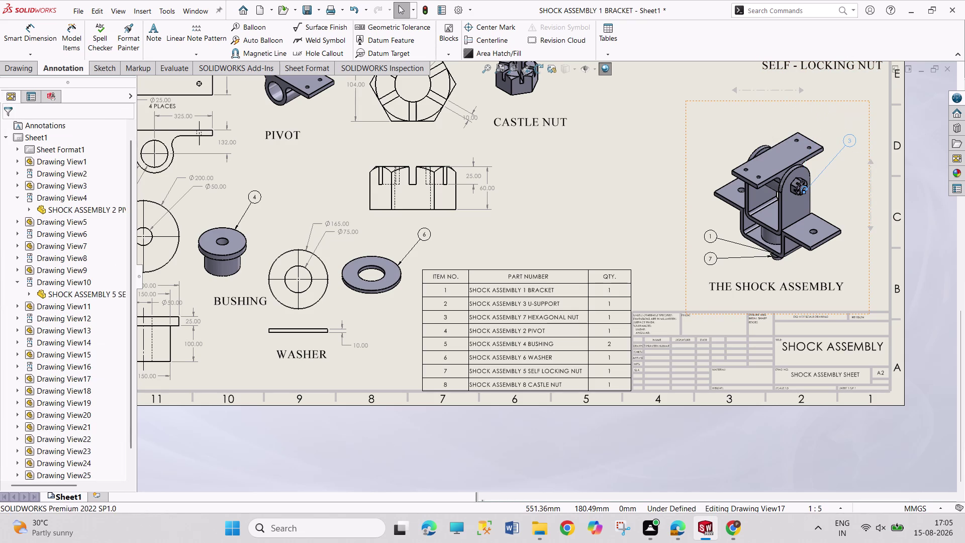
key(Delete)
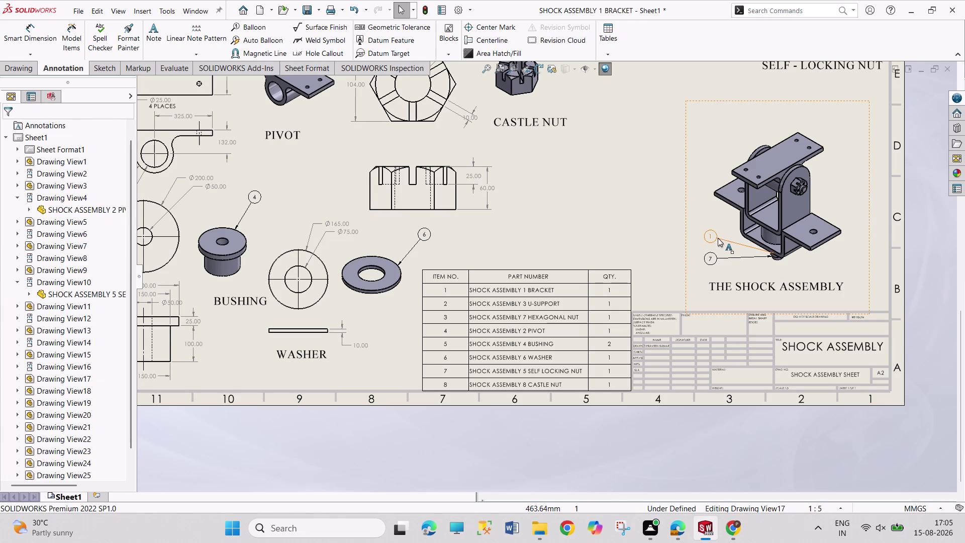
click(718, 238)
key(Delete)
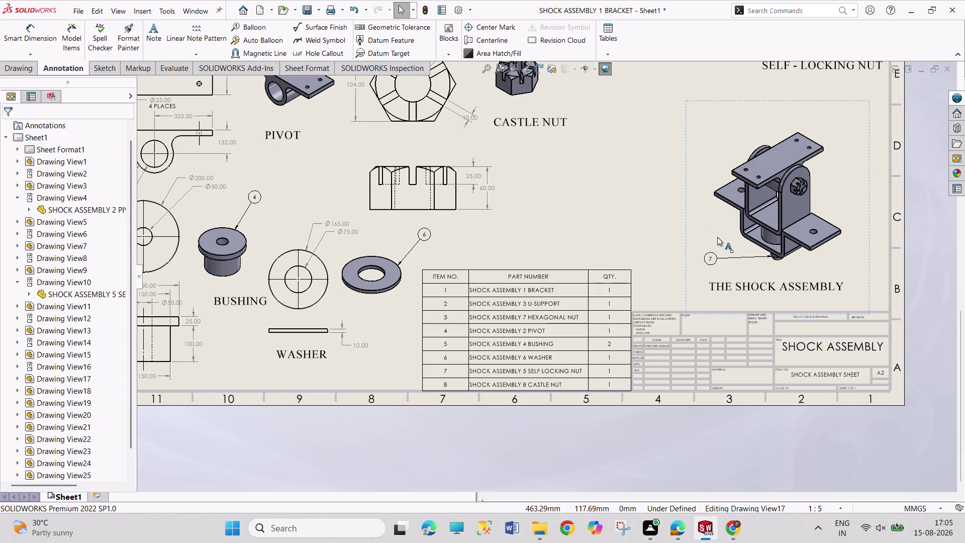
click(713, 261)
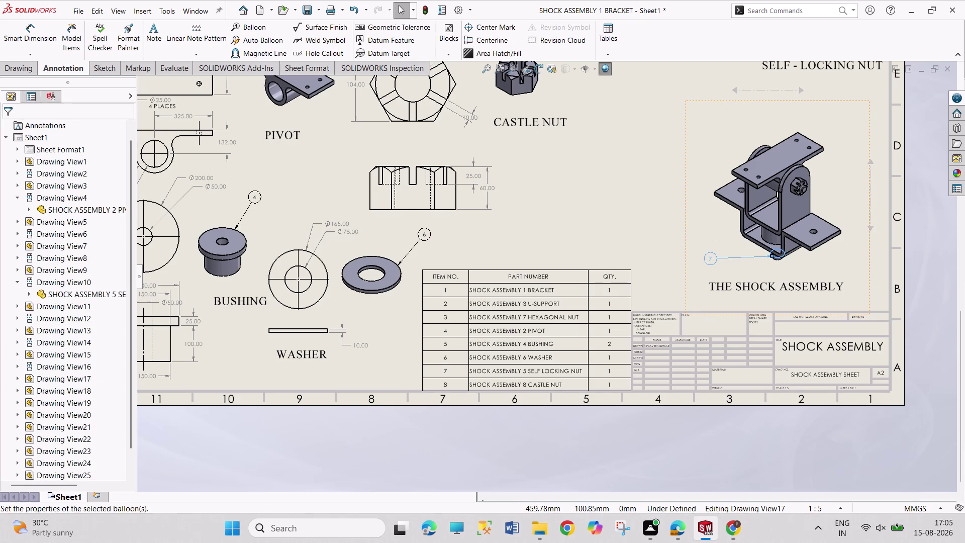
key(Delete)
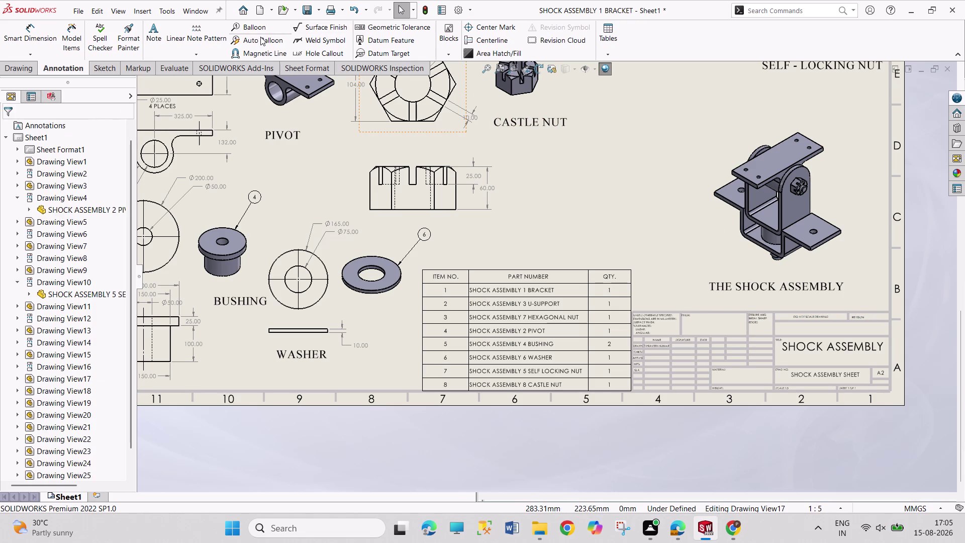
click(261, 37)
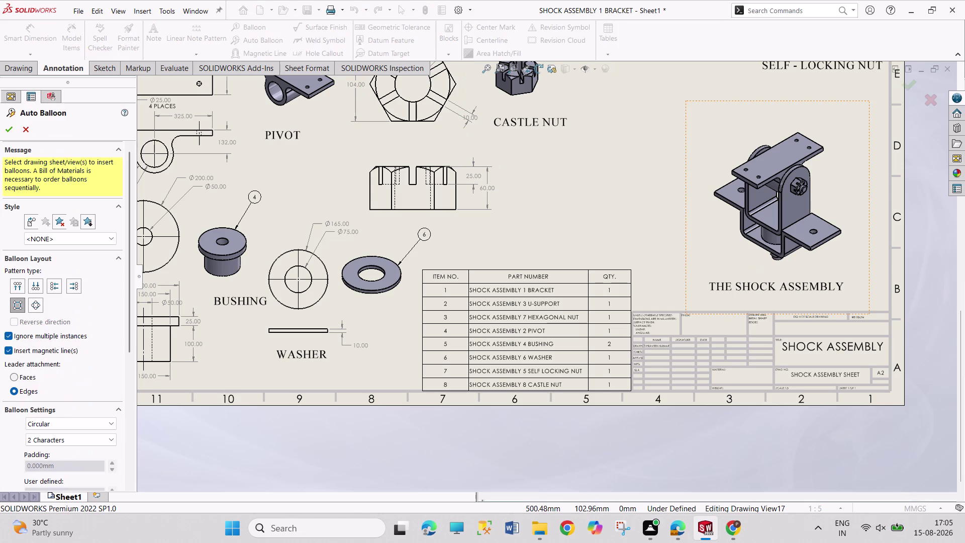
Add automatic balloons to the assembly view and move balloon 1 left of the assembly.
click(771, 258)
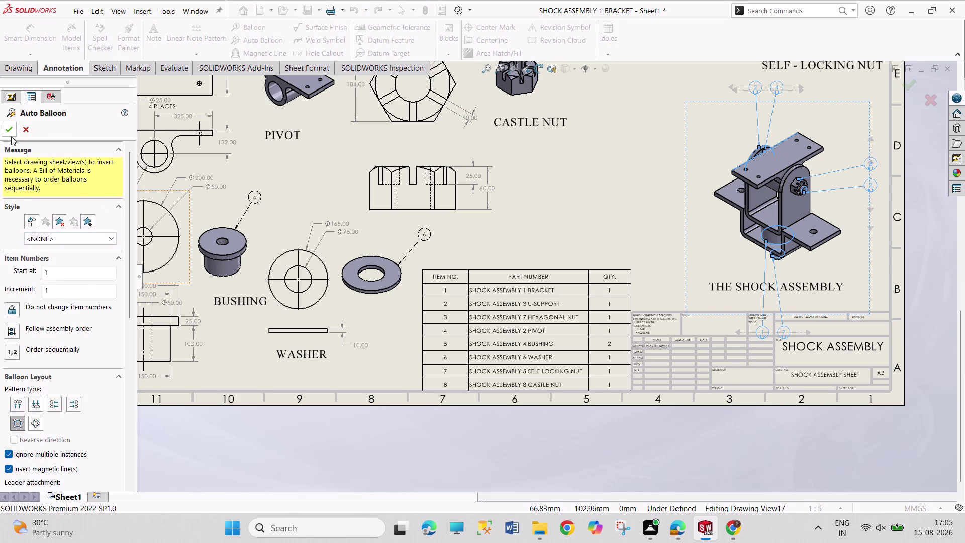
click(11, 136)
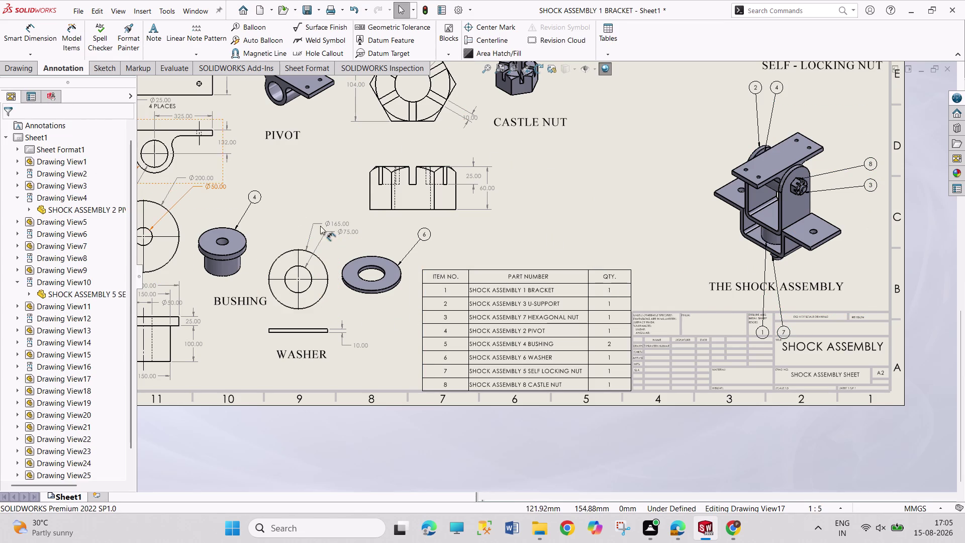
drag(763, 334, 704, 217)
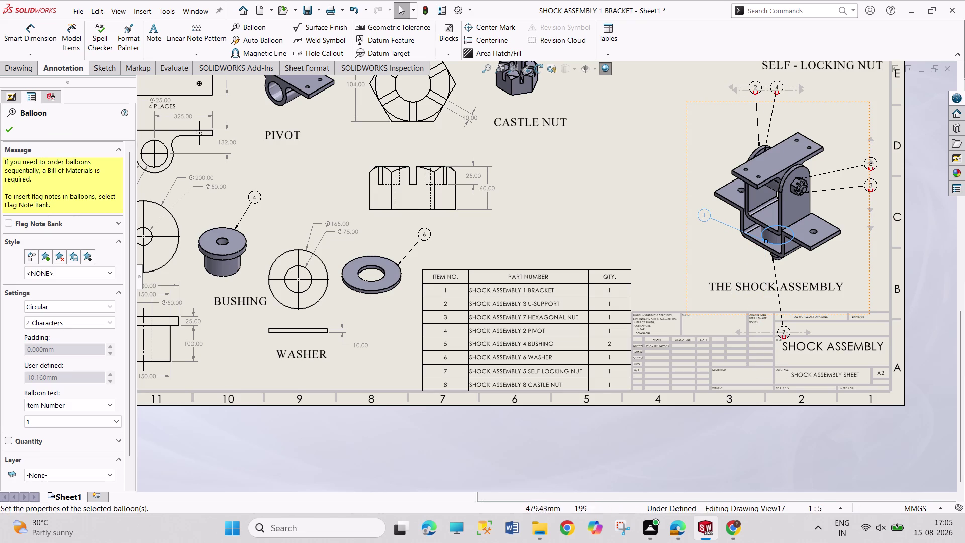
drag(756, 88, 714, 115)
scroll(up, 3)
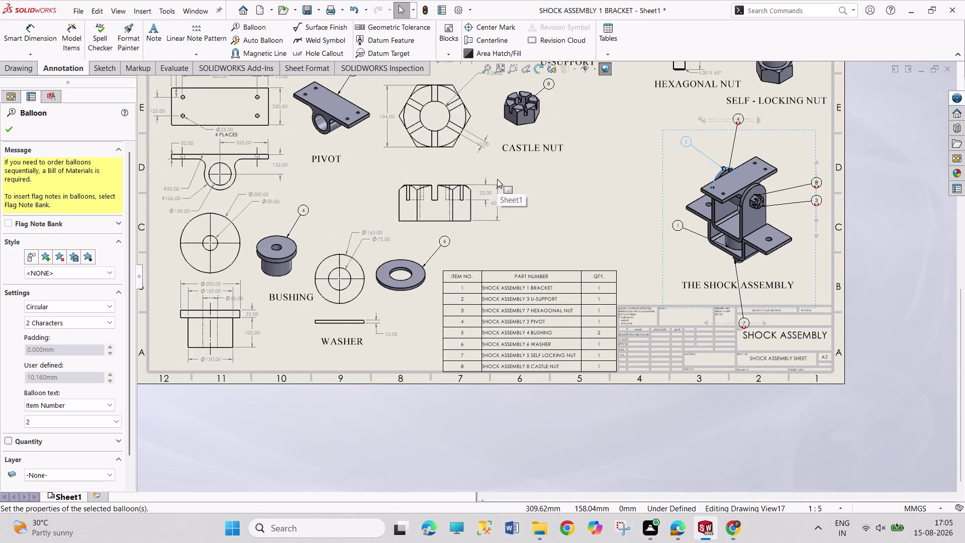
scroll(up, 3)
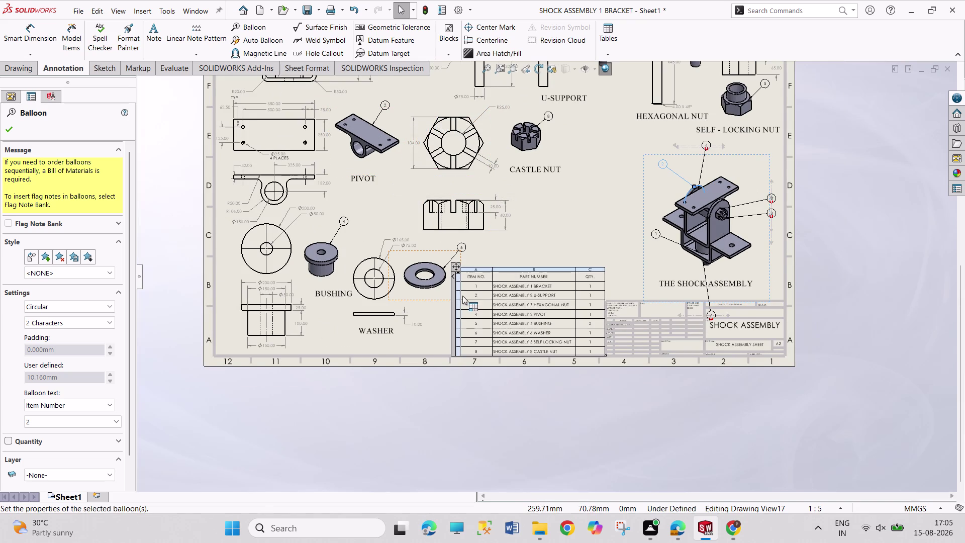
scroll(up, 3)
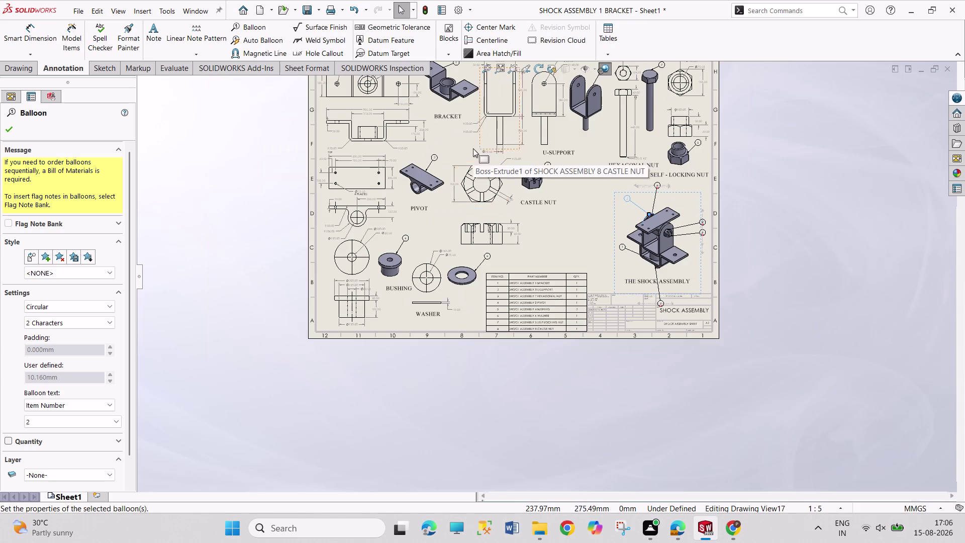
Enter balloon number 2 on the U-support balloon and 3 on the pivot balloon.
scroll(down, 3)
scroll(down, 3)
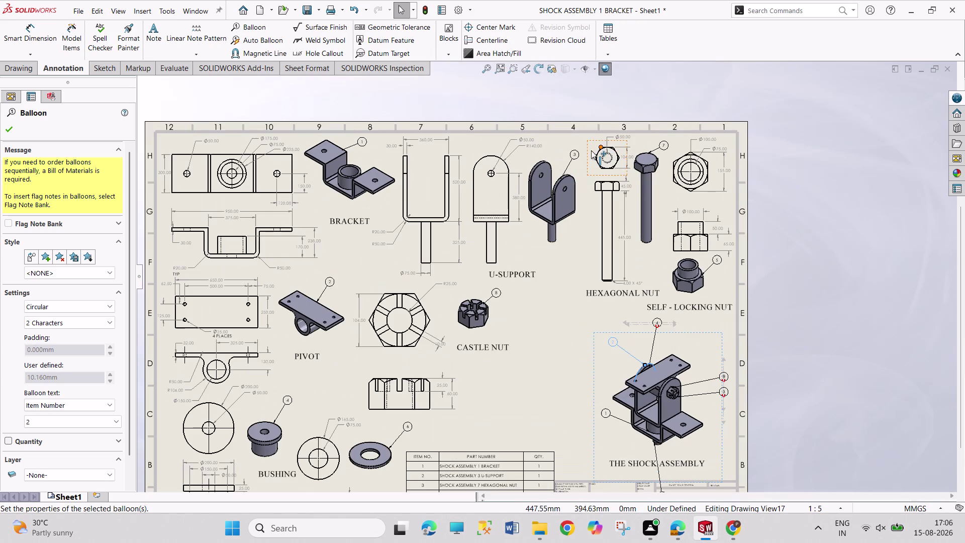
click(574, 155)
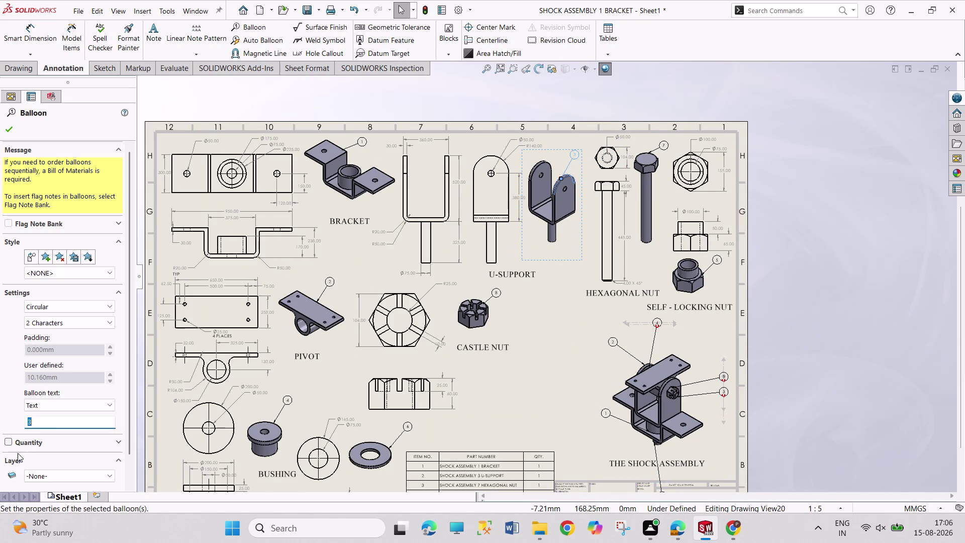
key(2)
click(331, 282)
key(3)
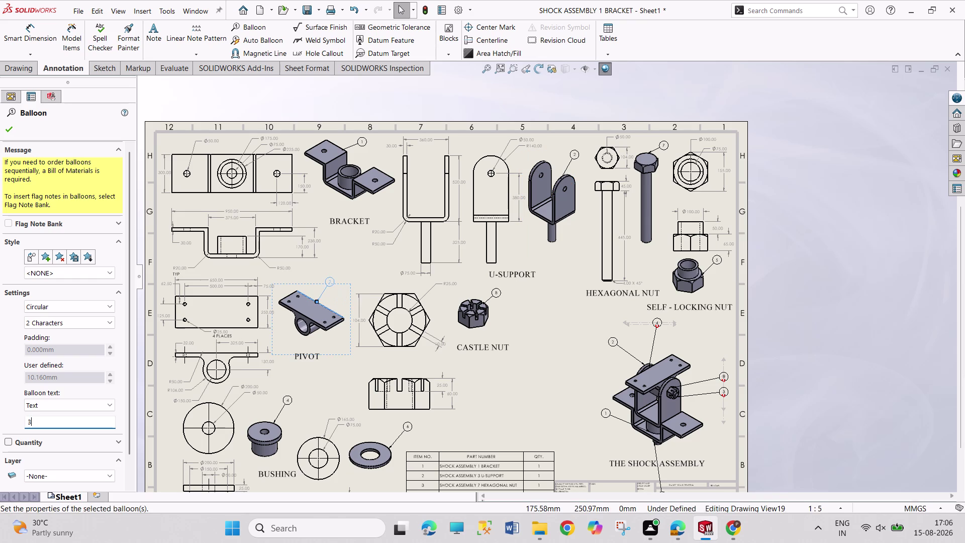
click(9, 130)
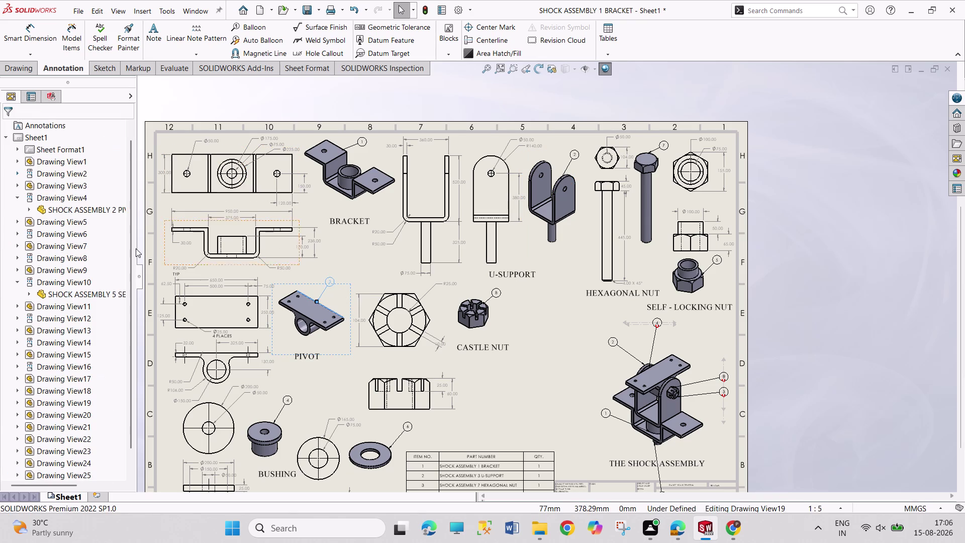
click(668, 536)
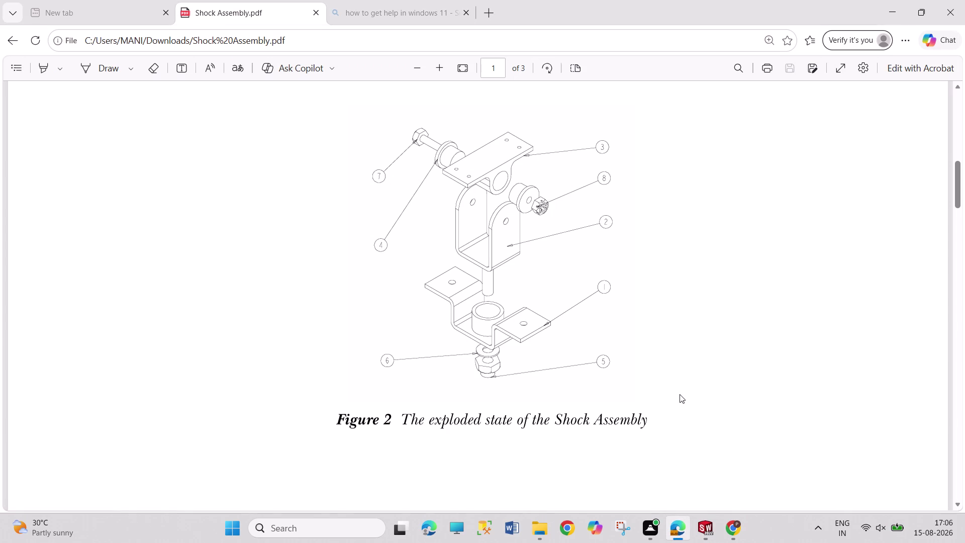
Compare balloon numbers in the PDF's Figure 2 exploded Shock Assembly, then return to SOLIDWORKS.
scroll(up, 3)
scroll(down, 3)
scroll(down, 3)
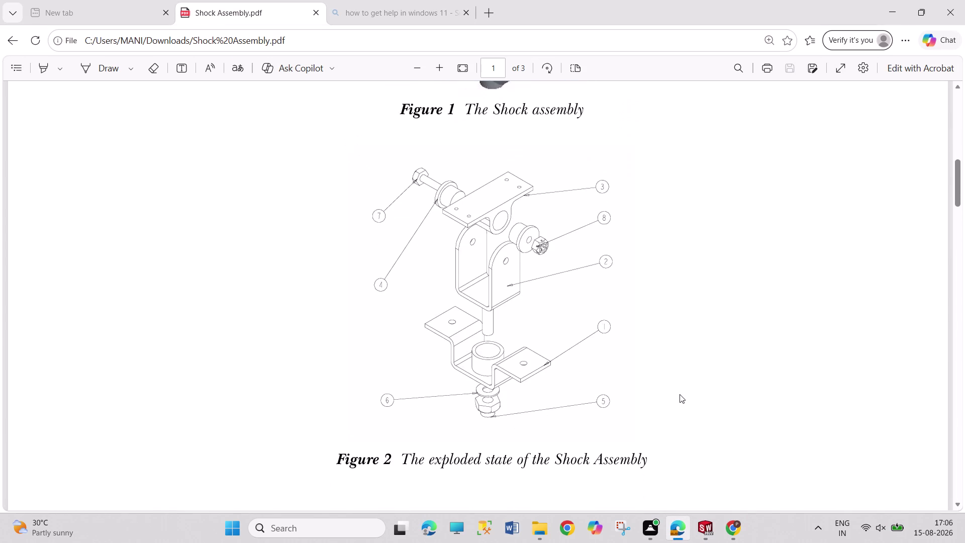
scroll(down, 3)
scroll(down, 3)
scroll(up, 3)
scroll(up, 3)
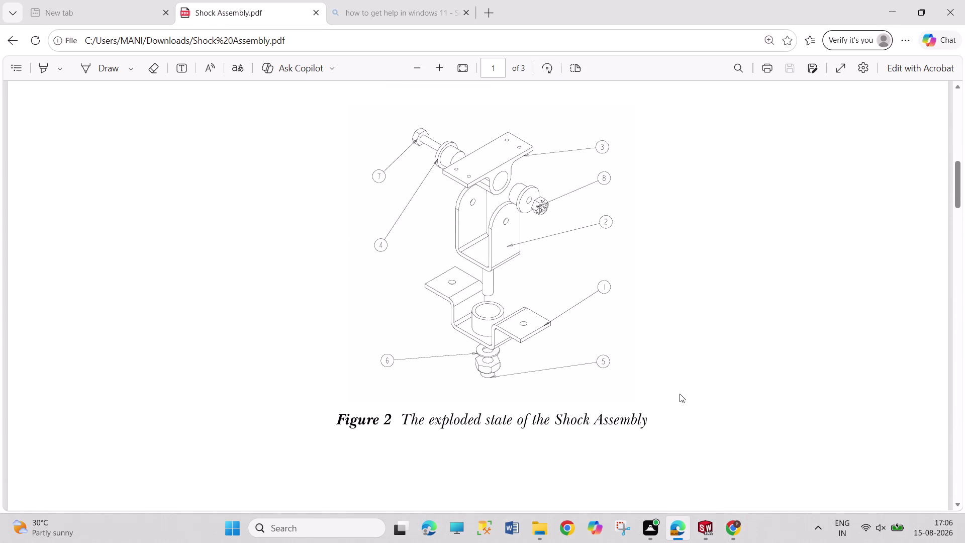
click(703, 525)
scroll(up, 3)
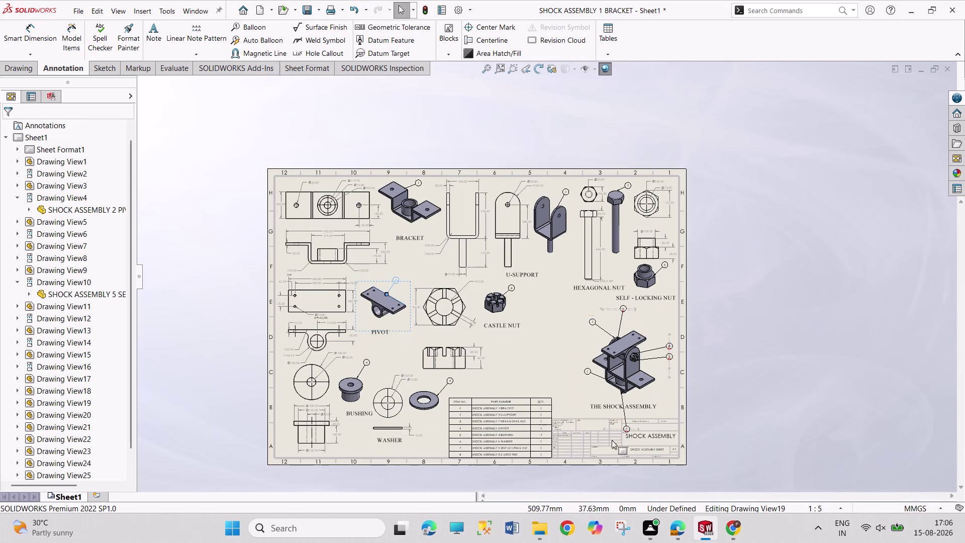
Reposition balloon 7 beside the assembly, just below balloon 1.
scroll(down, 3)
scroll(down, 3)
scroll(down, 3)
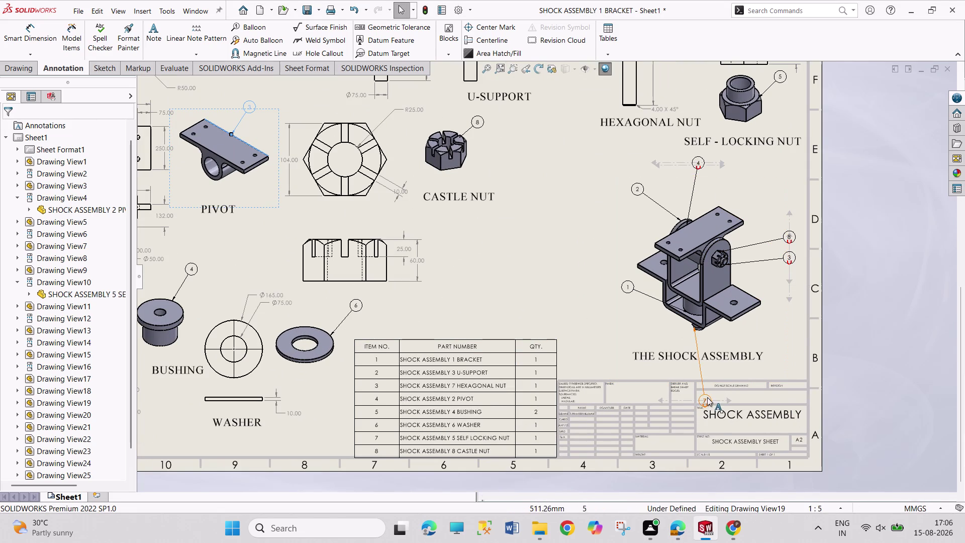
drag(707, 398, 638, 324)
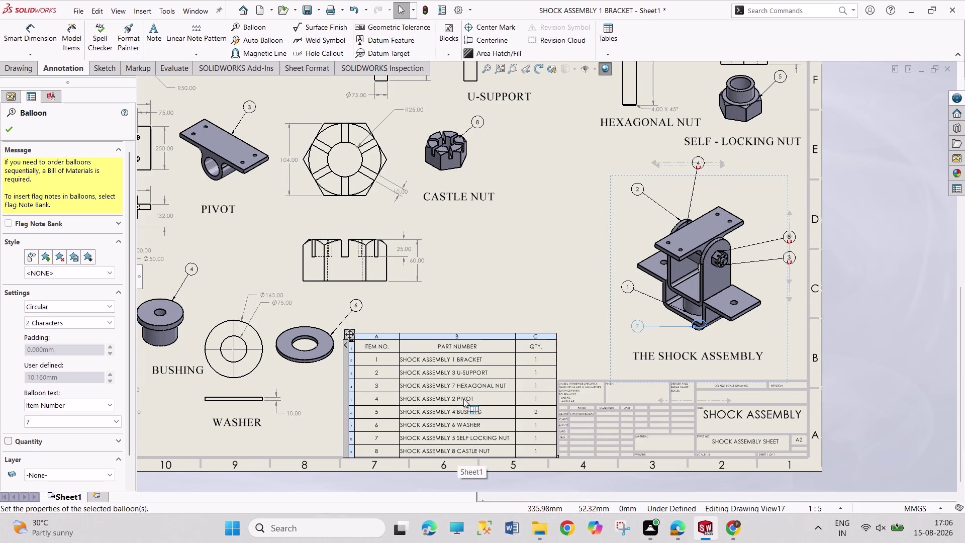
drag(464, 399, 464, 375)
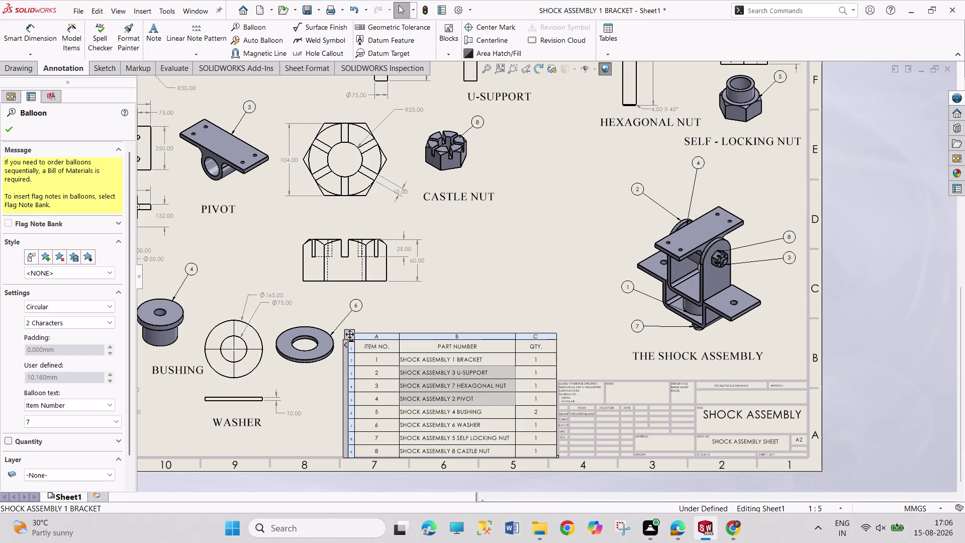
click(528, 272)
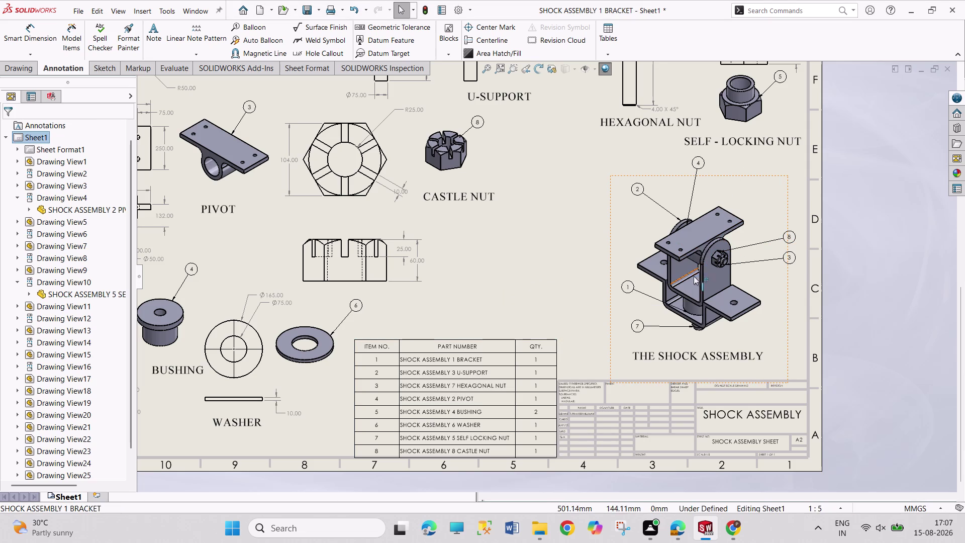
Delete balloon 3 from the assembly view.
right_click(788, 259)
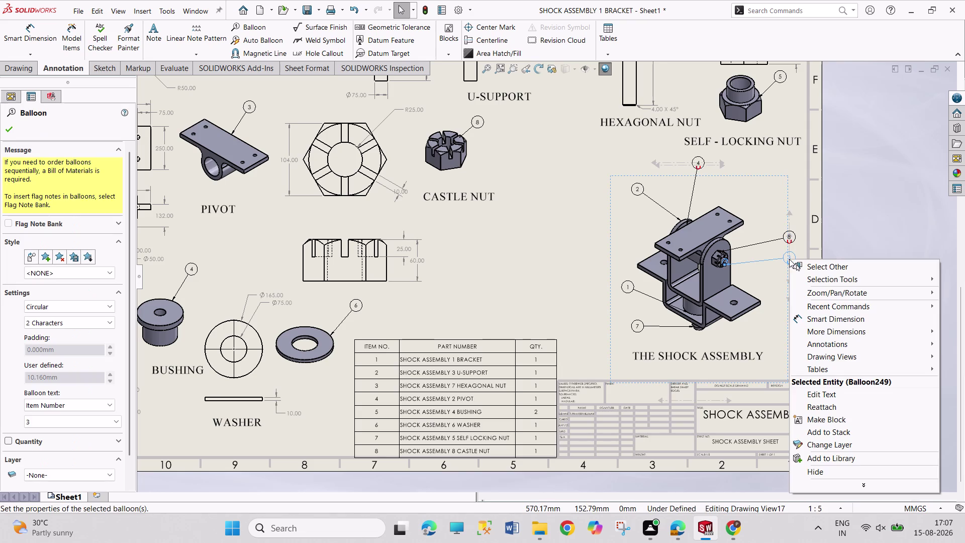
click(776, 262)
click(776, 258)
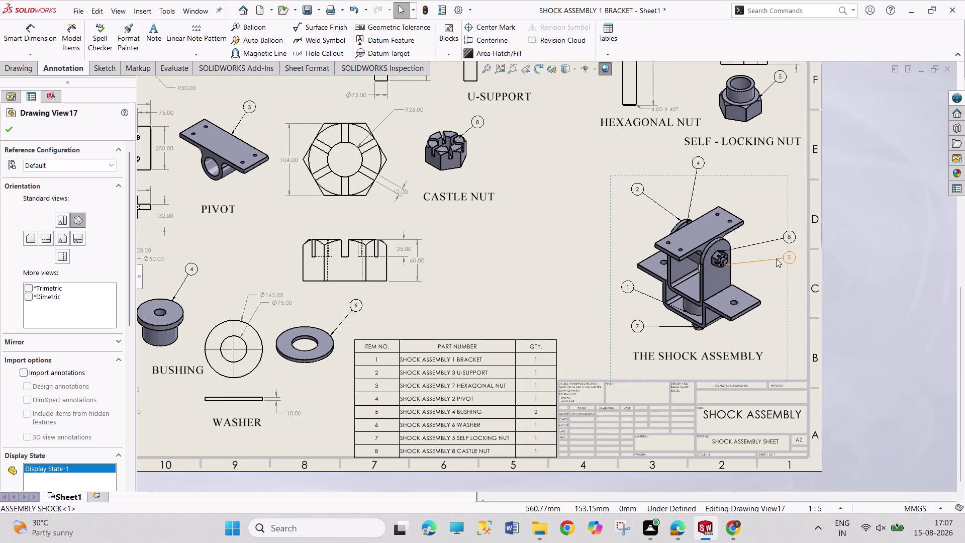
key(Delete)
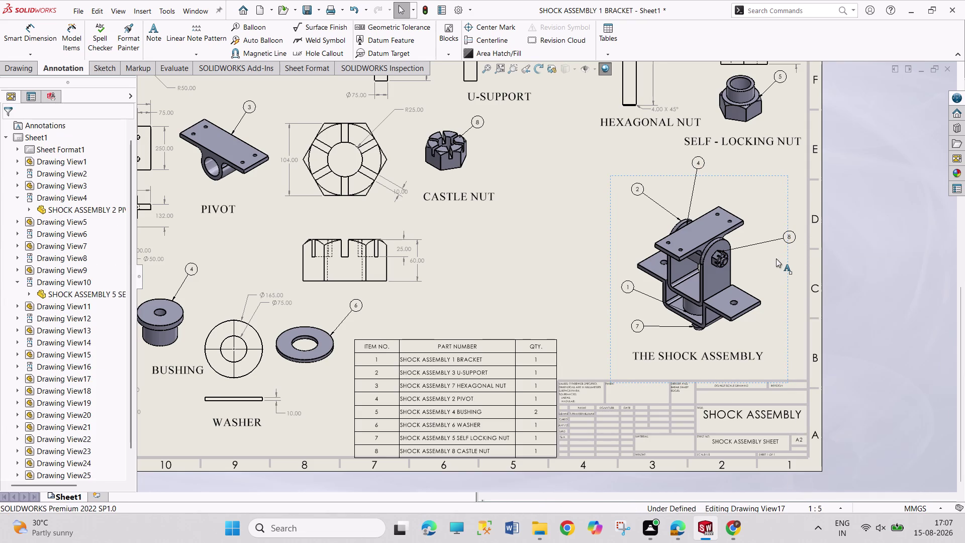
click(261, 27)
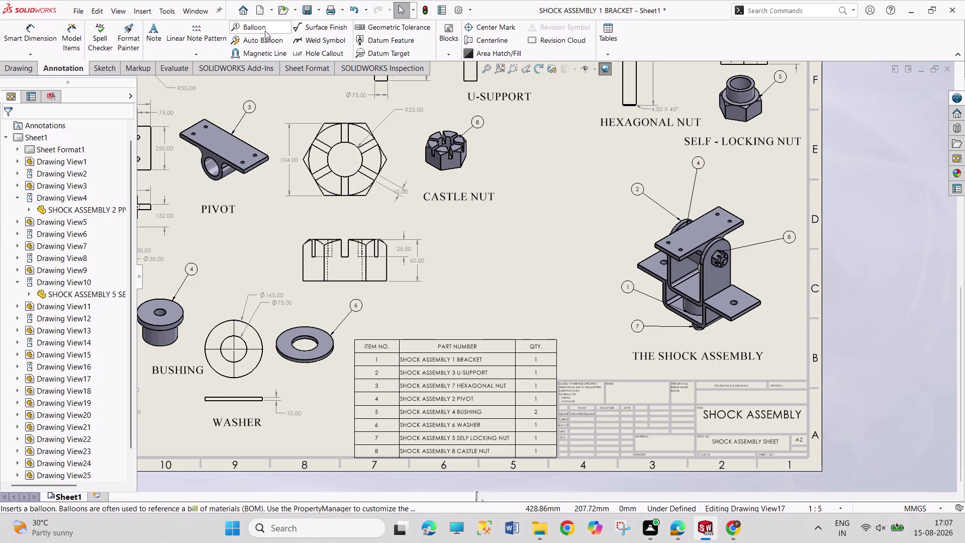
Attach a new balloon to the top plate and set it to item 3.
click(701, 245)
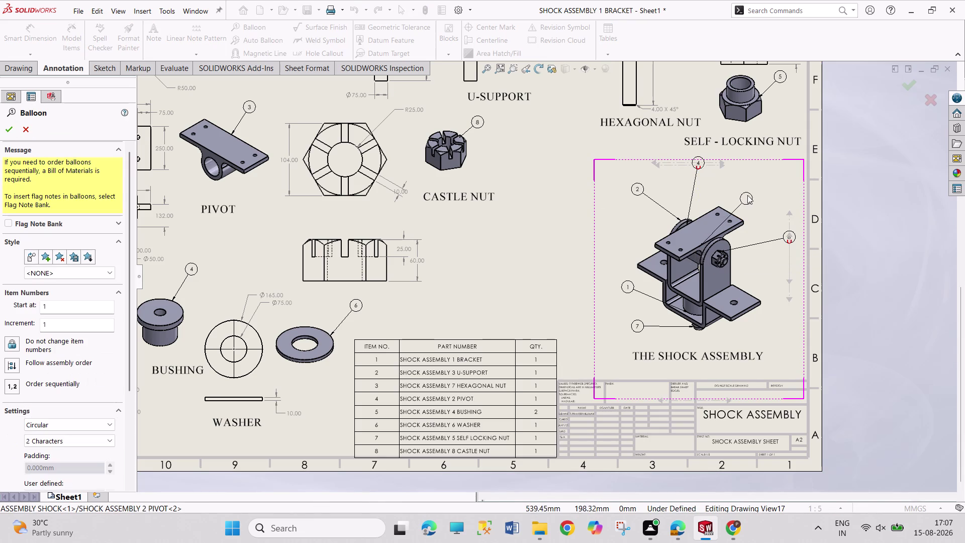
click(745, 187)
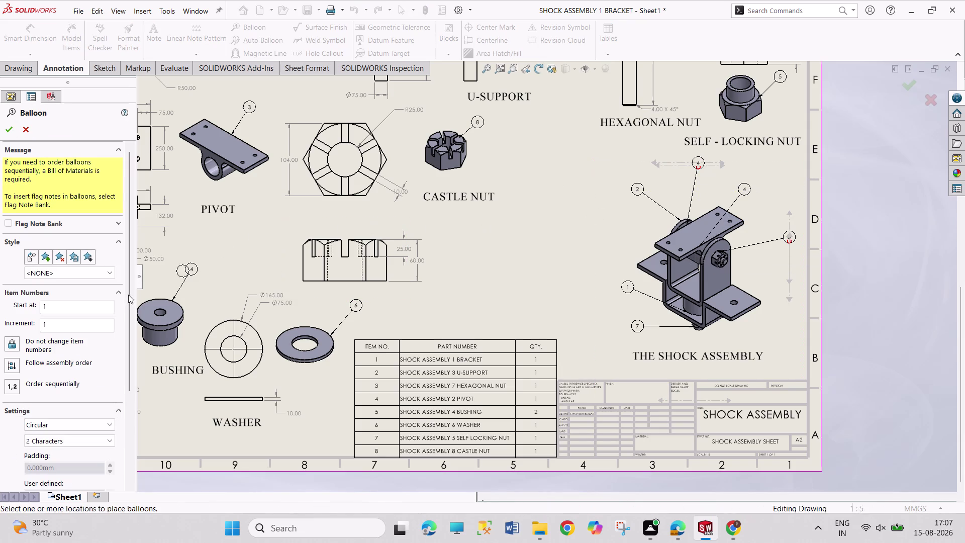
click(11, 130)
click(748, 190)
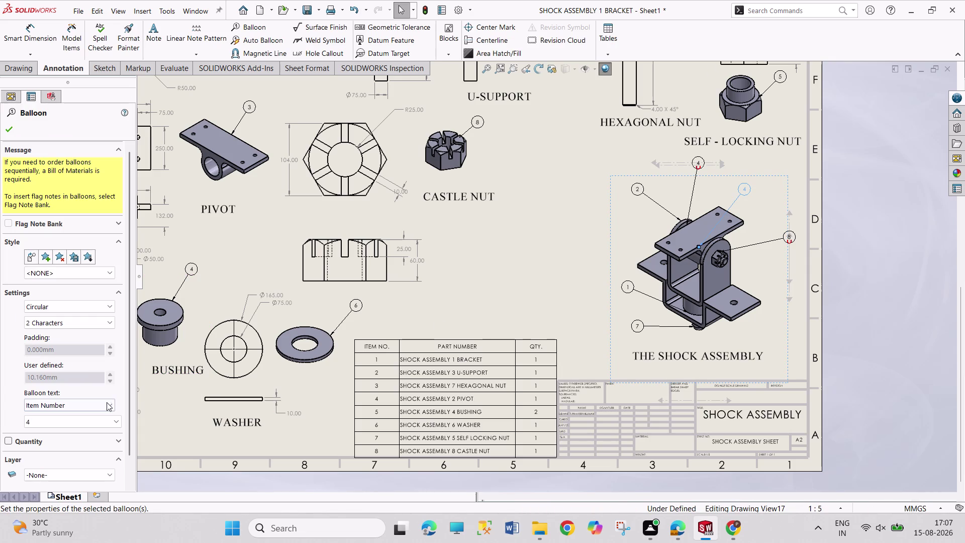
click(111, 415)
click(109, 421)
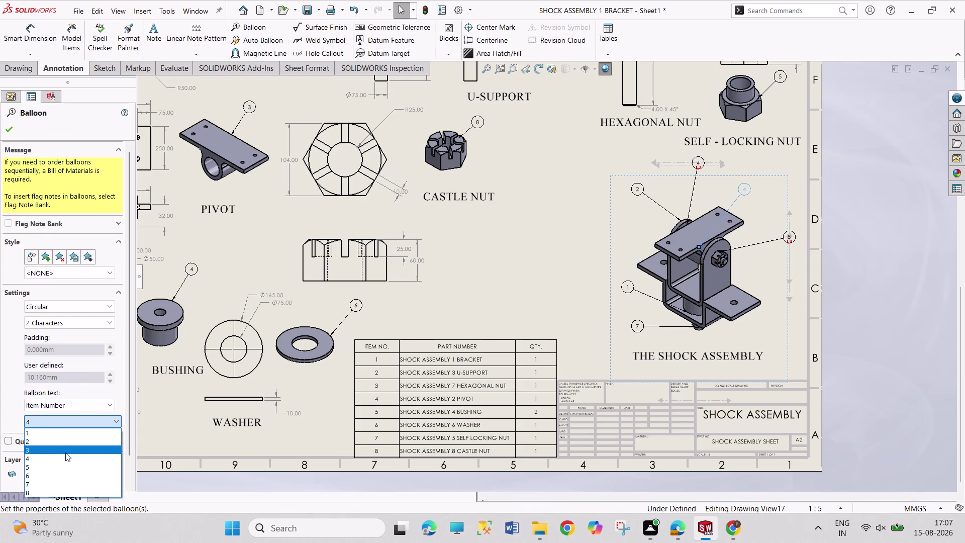
click(67, 449)
click(13, 129)
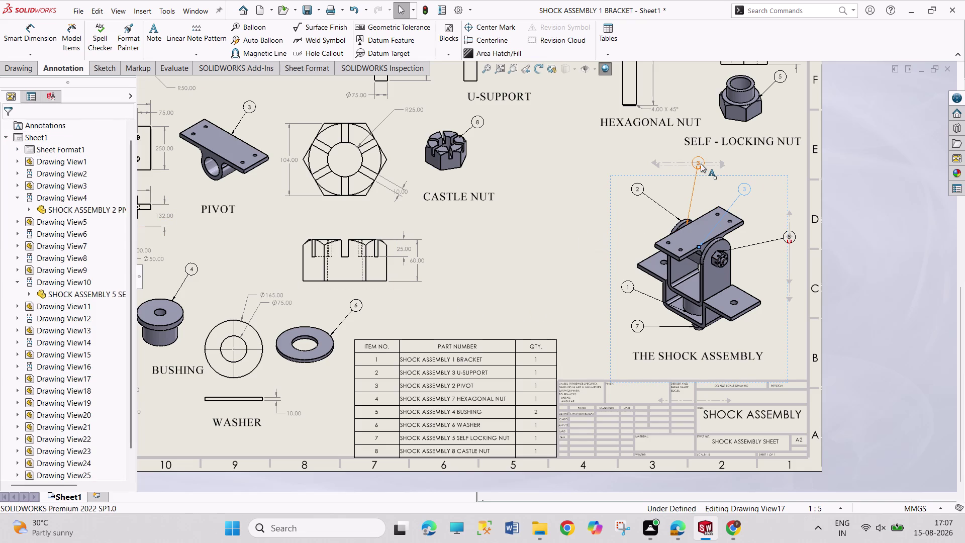
Delete the duplicate balloon 3 above the top plate, then undo three times.
click(743, 194)
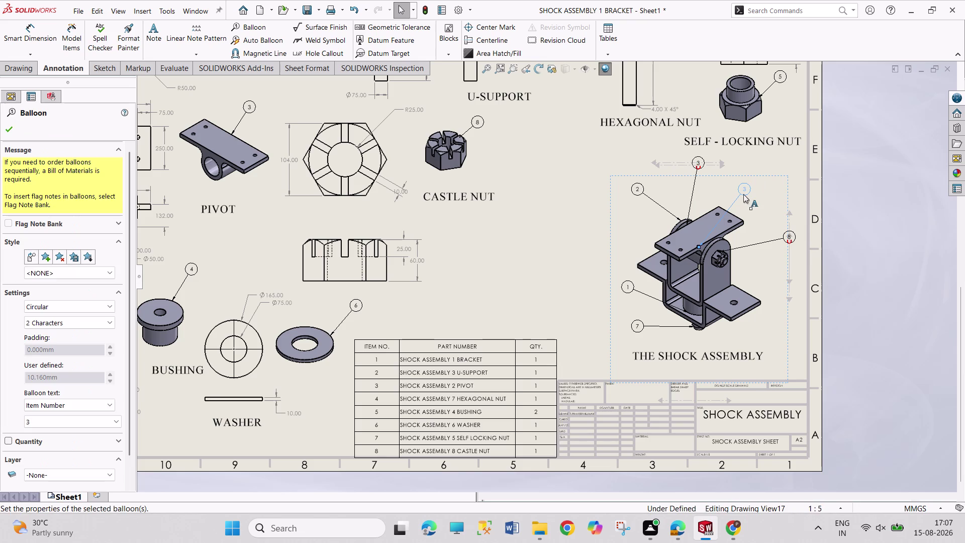
key(Delete)
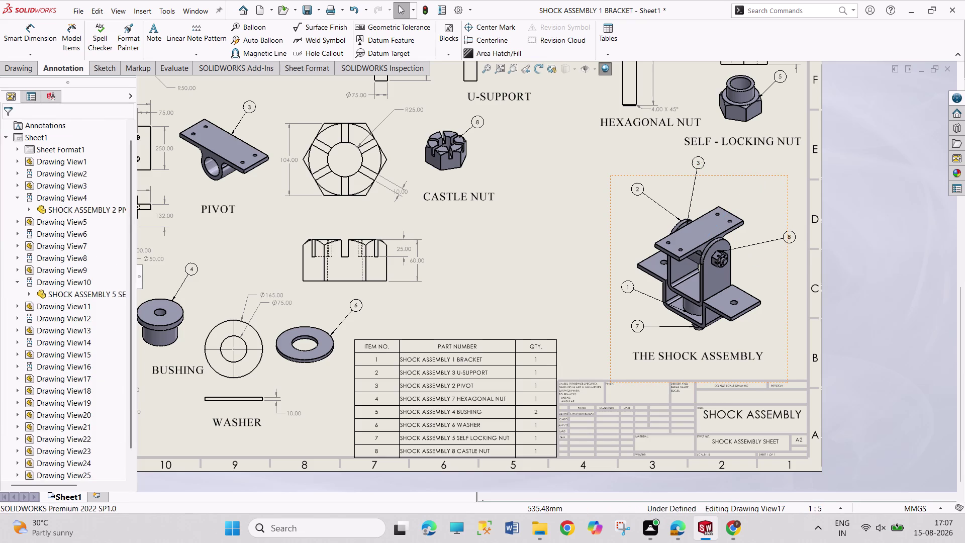
key(ctrl+z)
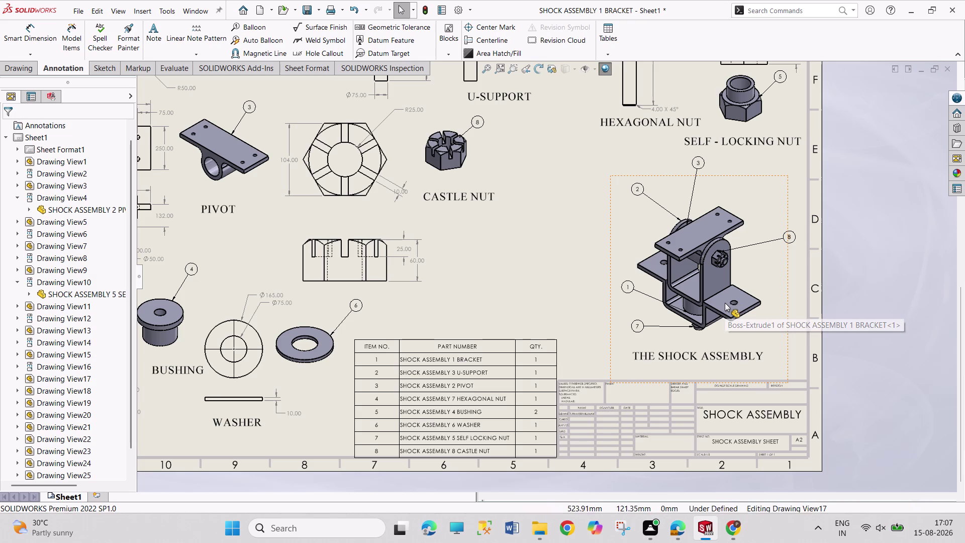
key(ctrl+z)
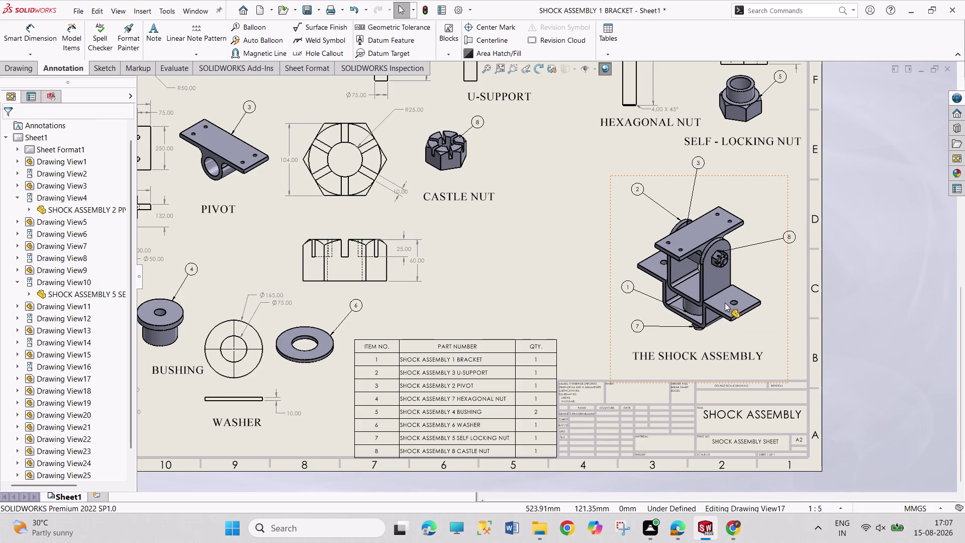
key(ctrl+z)
Delete the extra balloon beside the nut.
click(792, 259)
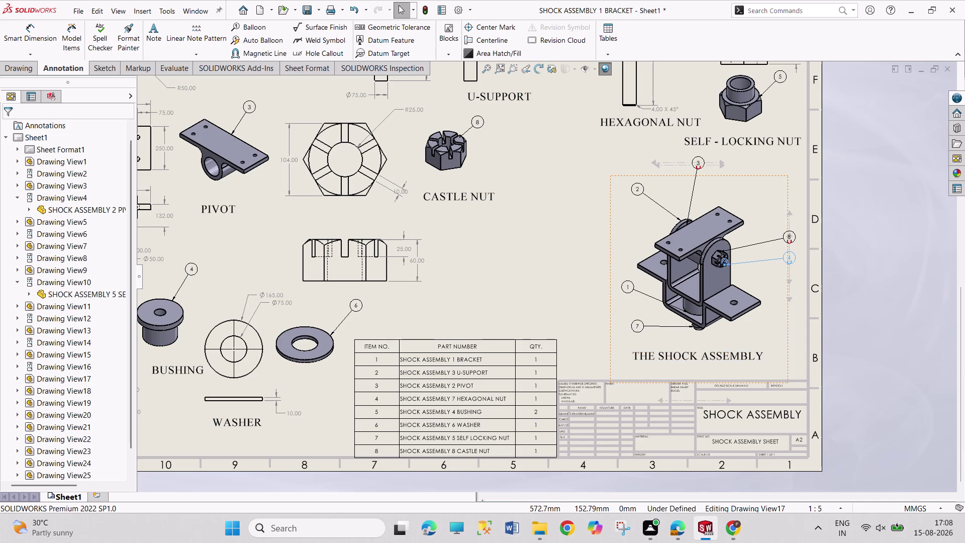
key(Delete)
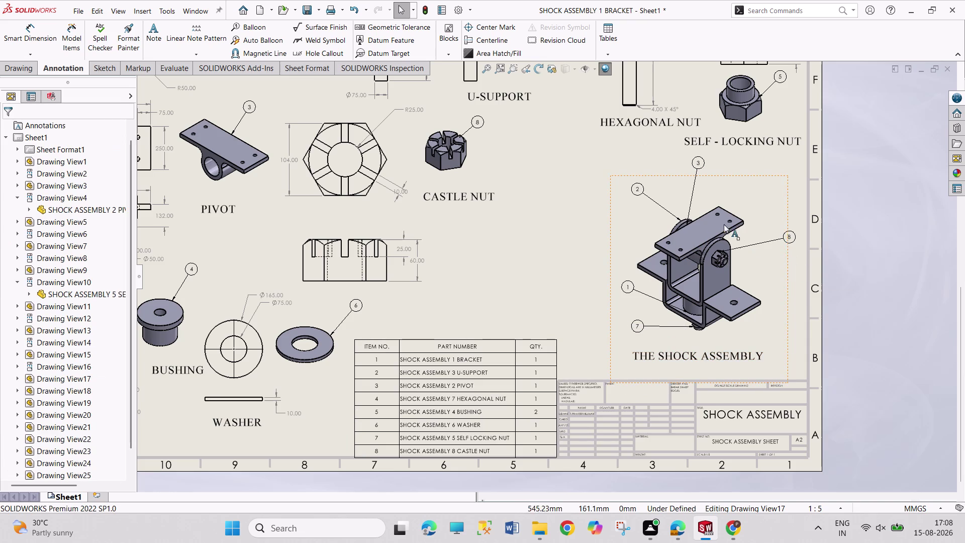
click(259, 30)
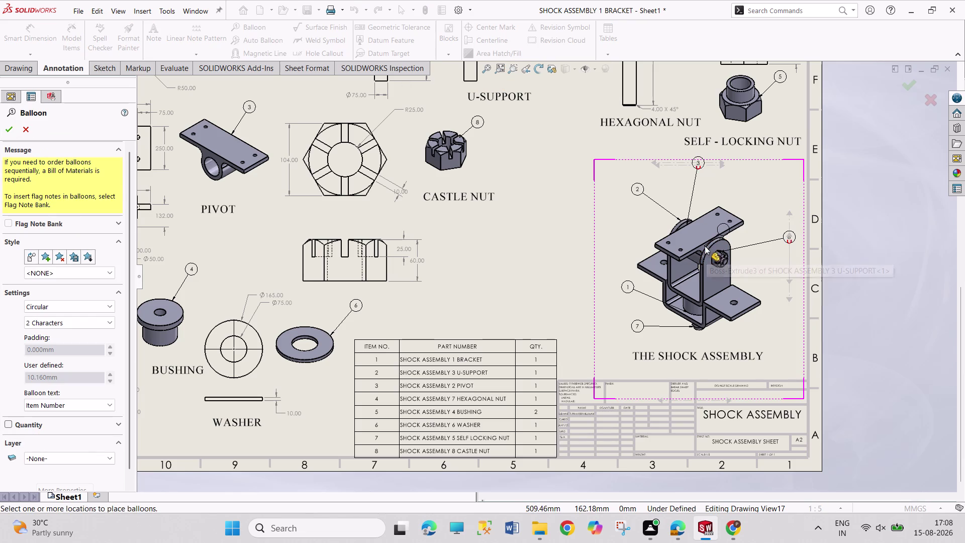
Attach a new balloon to a component and place it above the assembly.
click(707, 246)
click(753, 200)
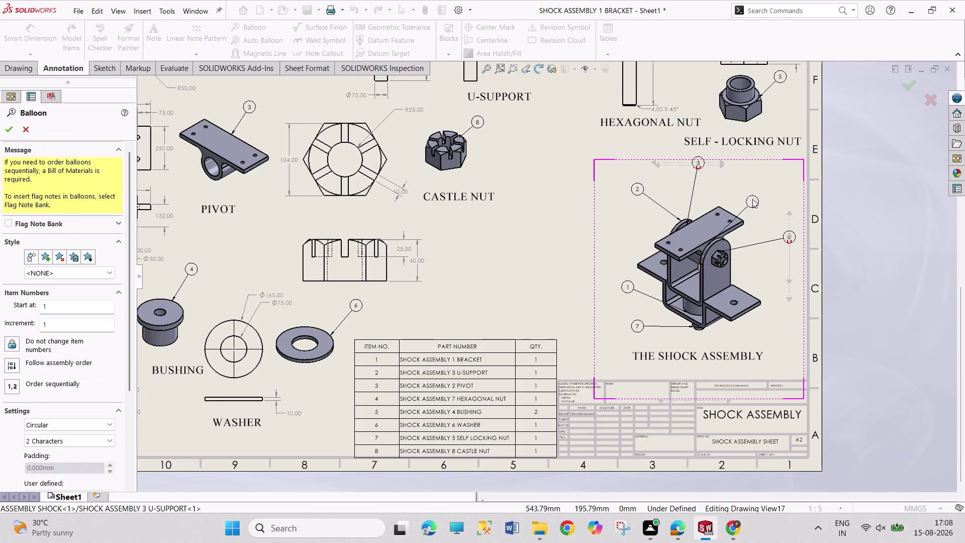
click(6, 131)
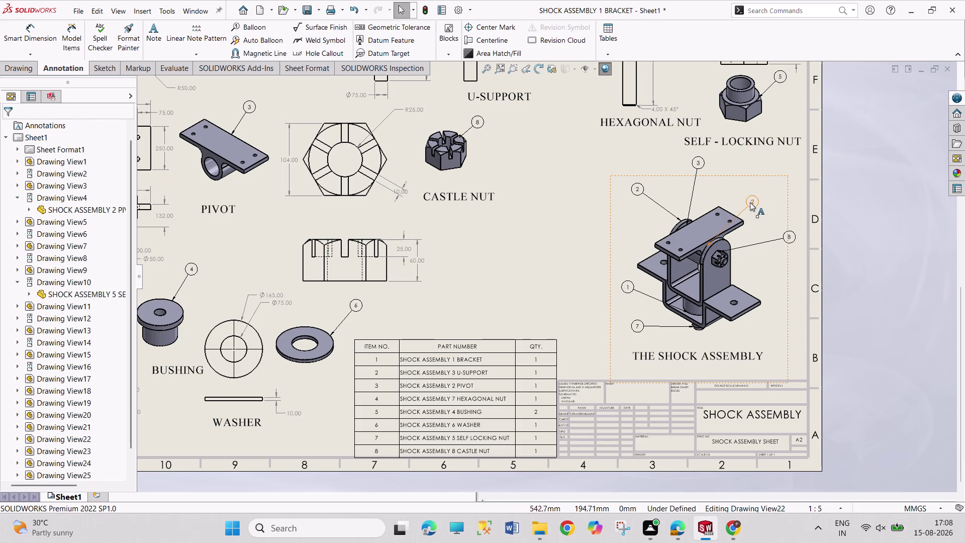
Set the new balloon's item number to 4.
click(750, 202)
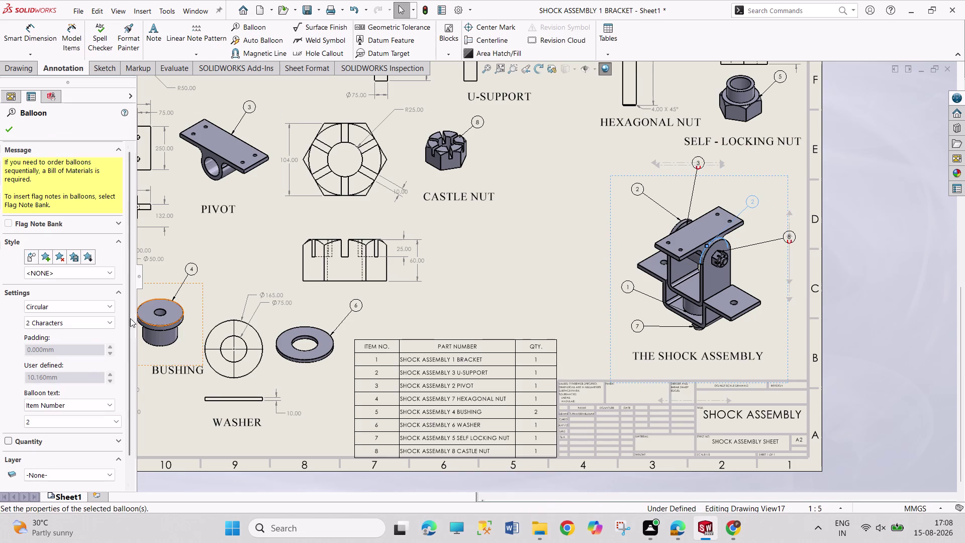
click(94, 424)
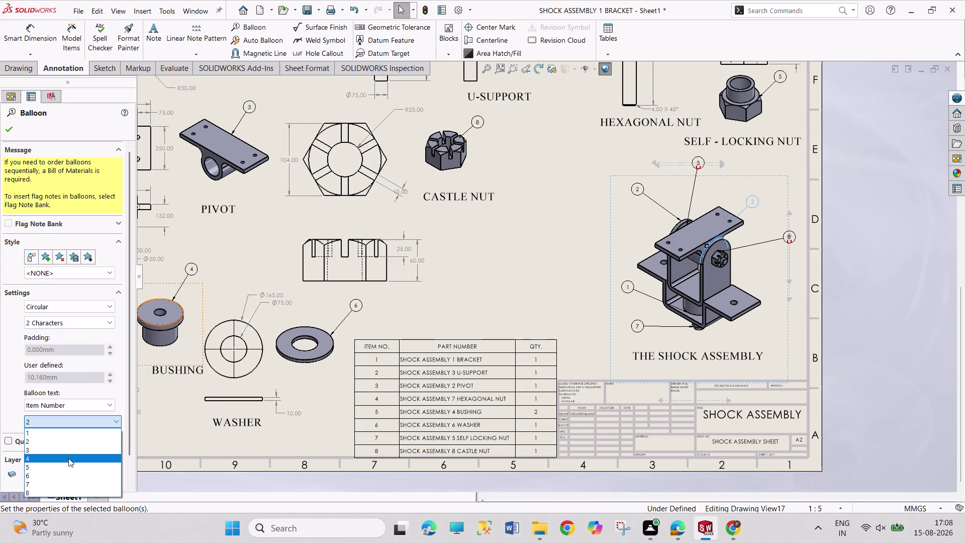
click(68, 458)
click(11, 131)
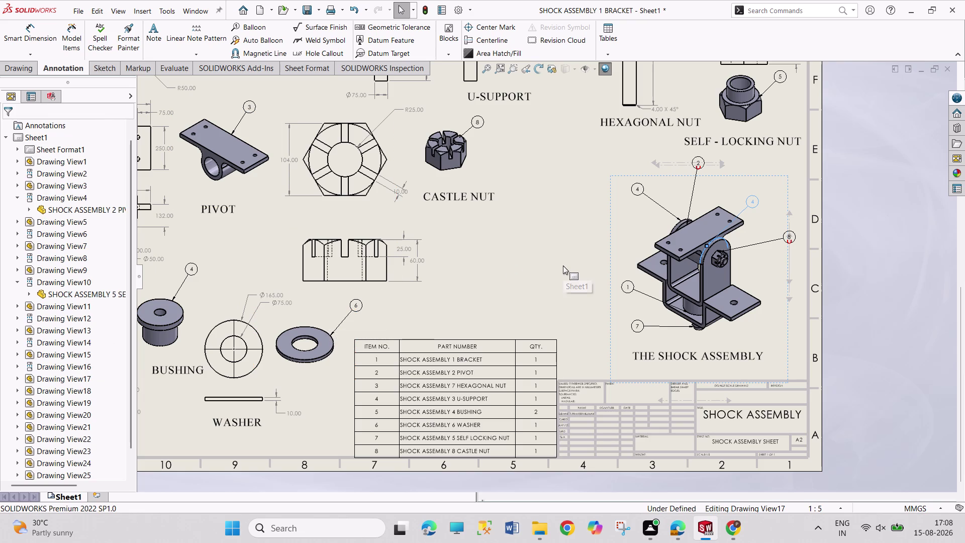
click(565, 218)
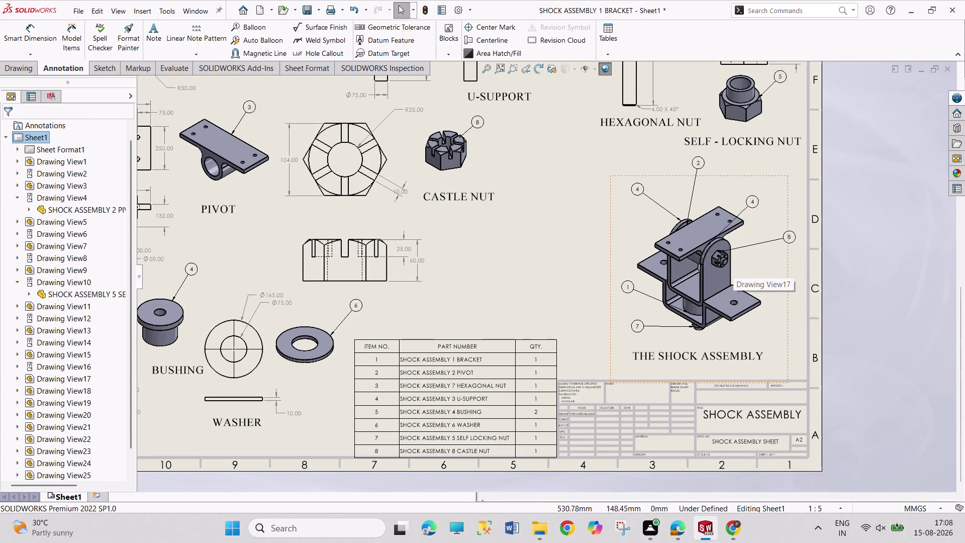
click(787, 296)
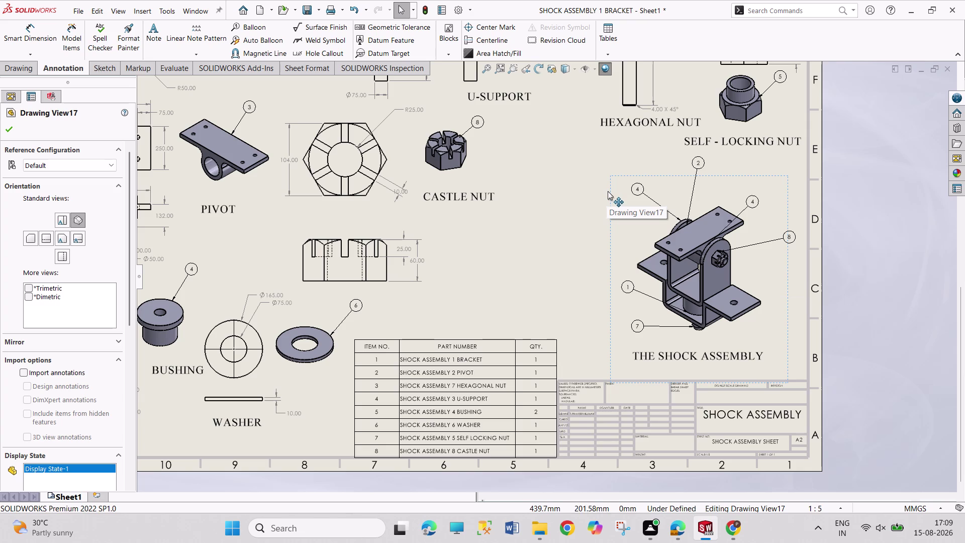
click(269, 25)
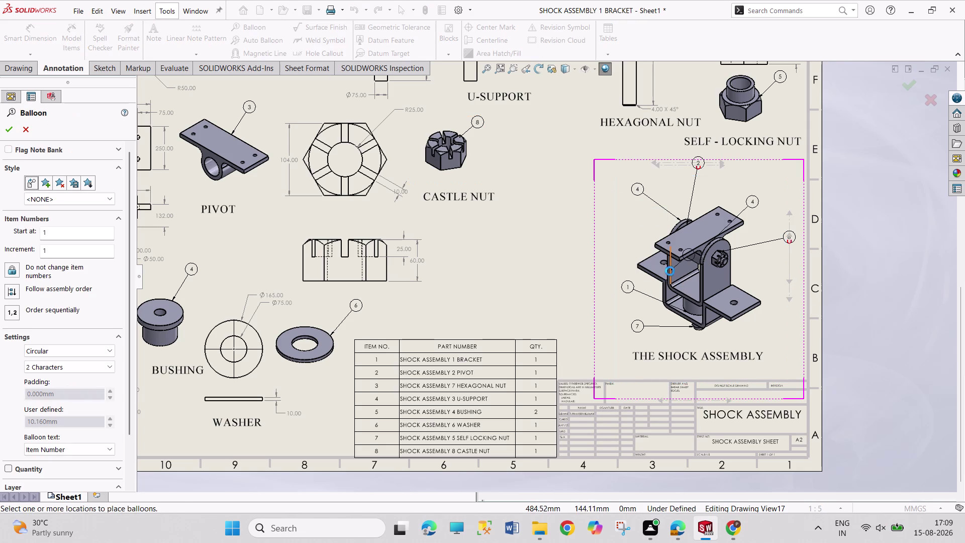
Place a U-SUPPORT balloon left of the model showing custom text 2.
drag(671, 271, 653, 259)
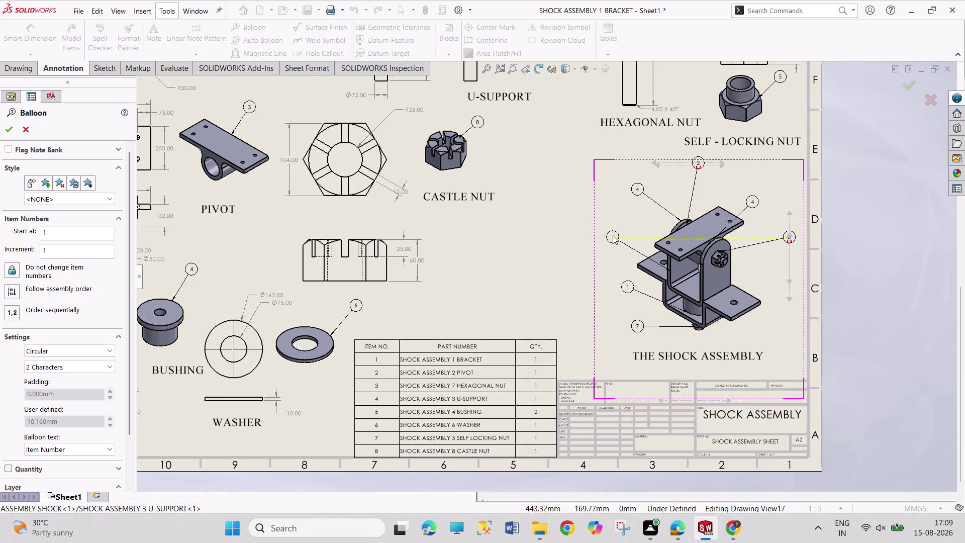
click(613, 235)
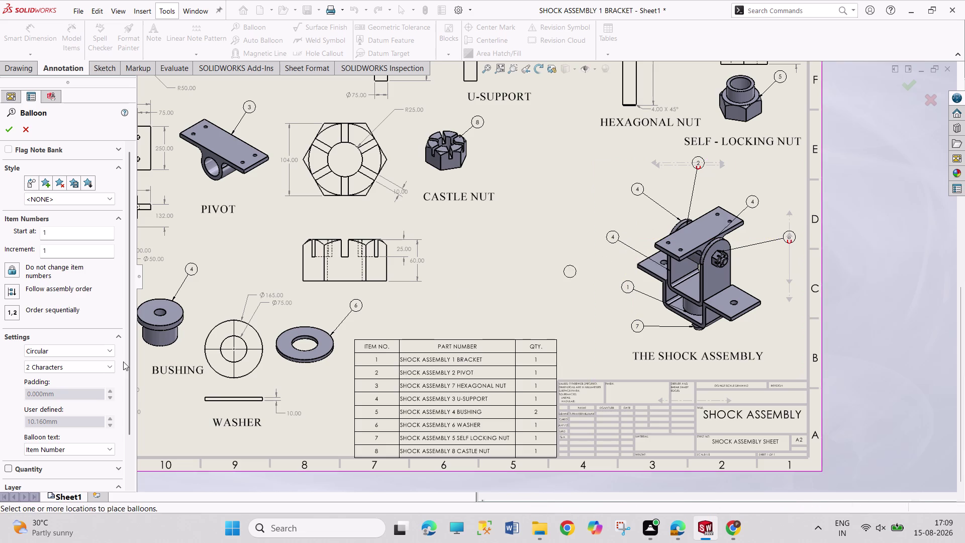
click(101, 445)
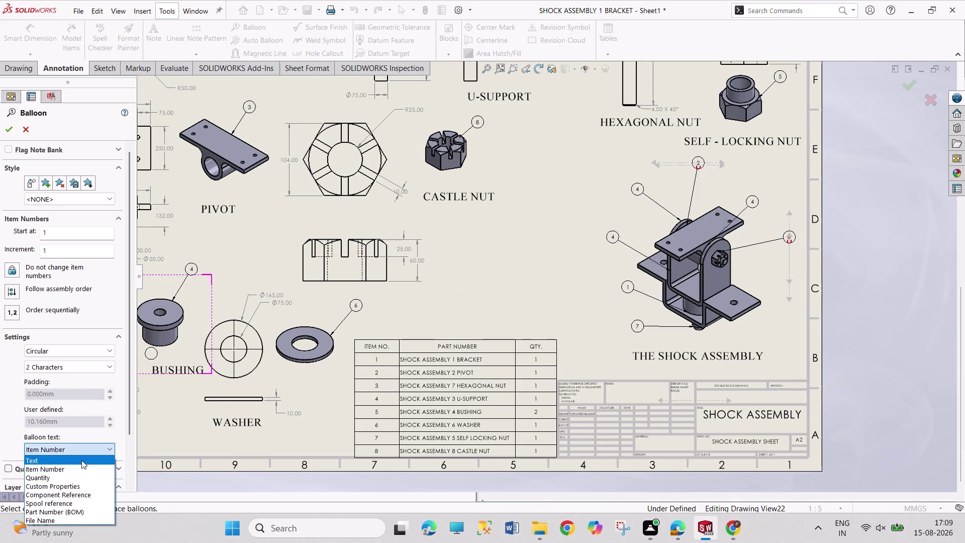
click(81, 460)
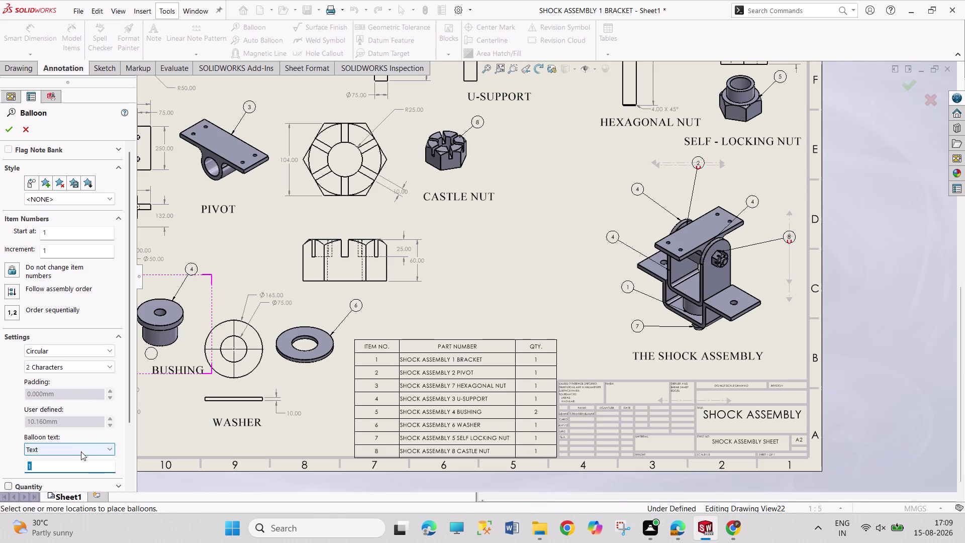
key(2)
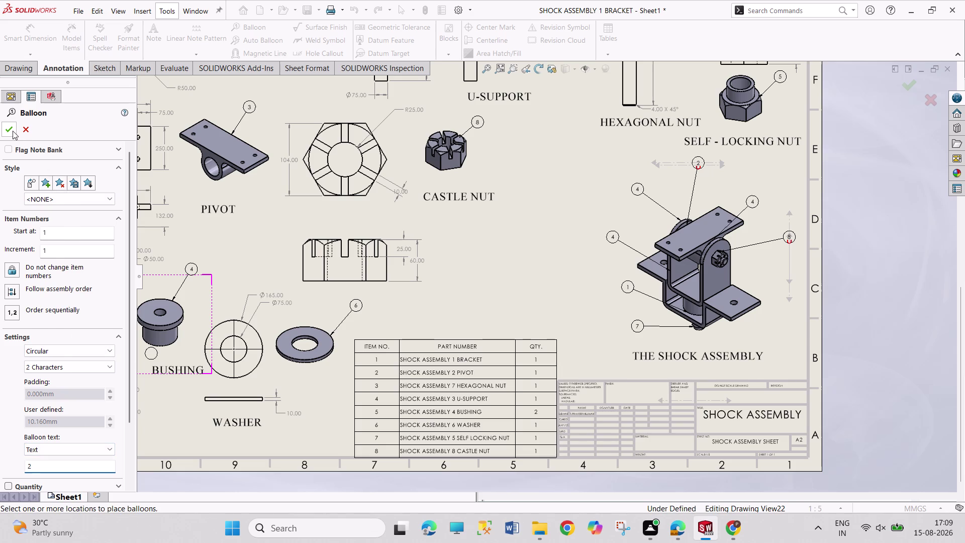
click(13, 131)
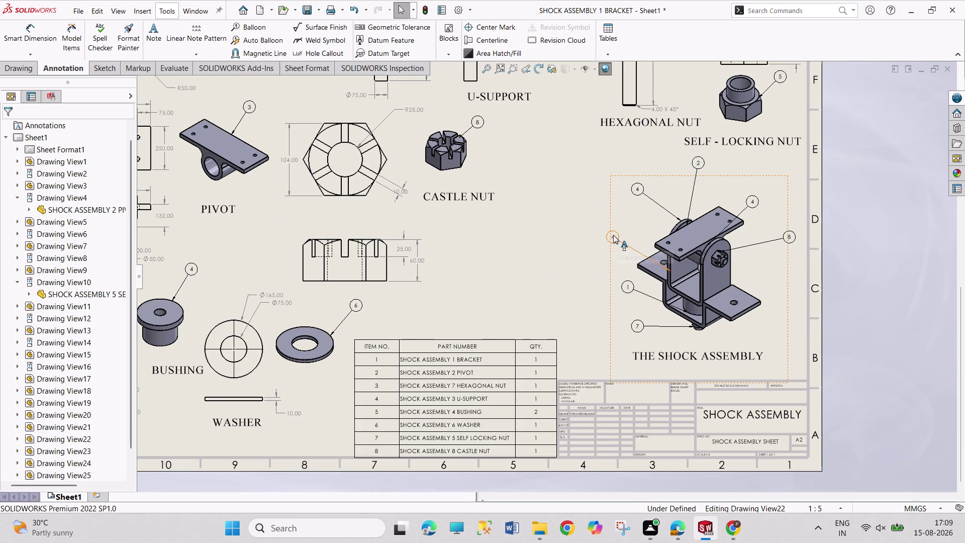
Set the left balloon's item number to 2.
click(614, 235)
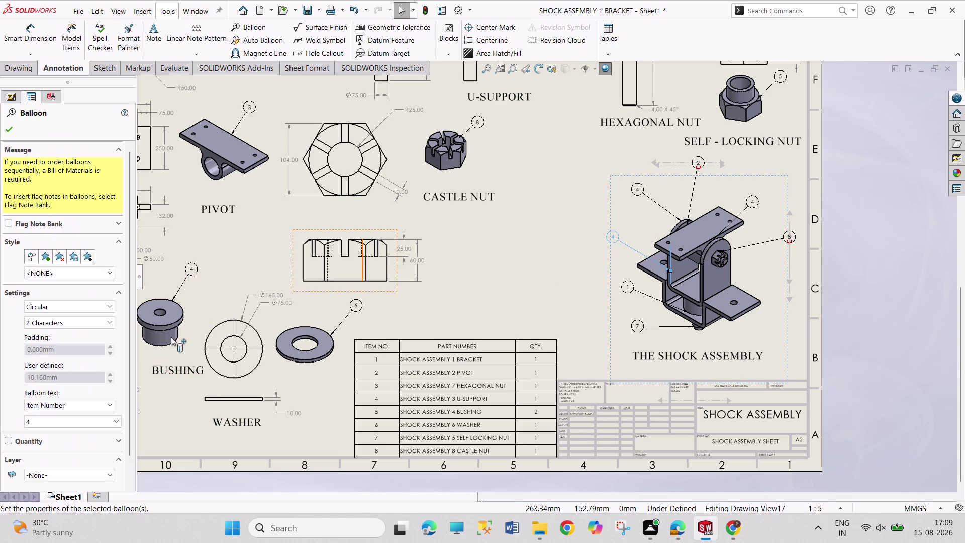
click(85, 419)
click(66, 441)
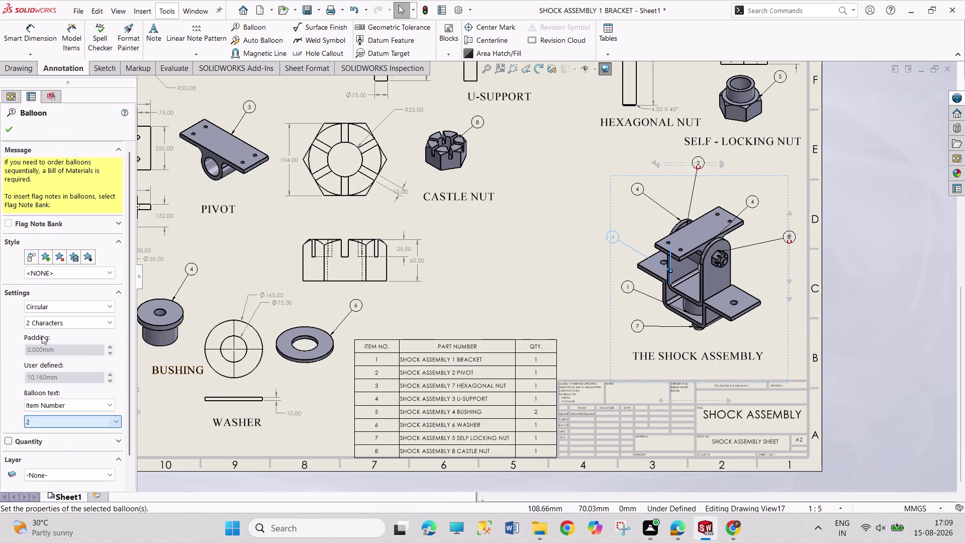
click(14, 129)
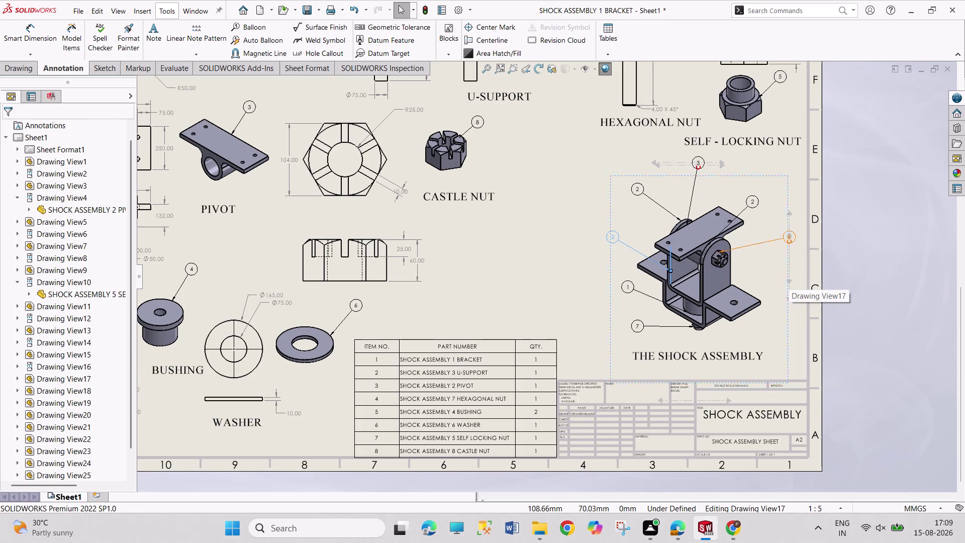
Delete a selected balloon, then select the upper-left balloon.
click(754, 201)
key(Delete)
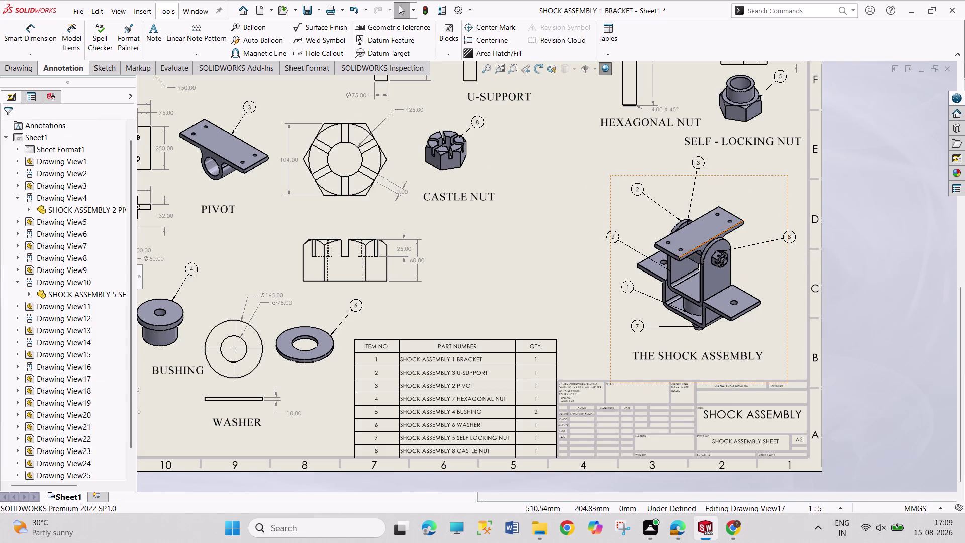
click(639, 189)
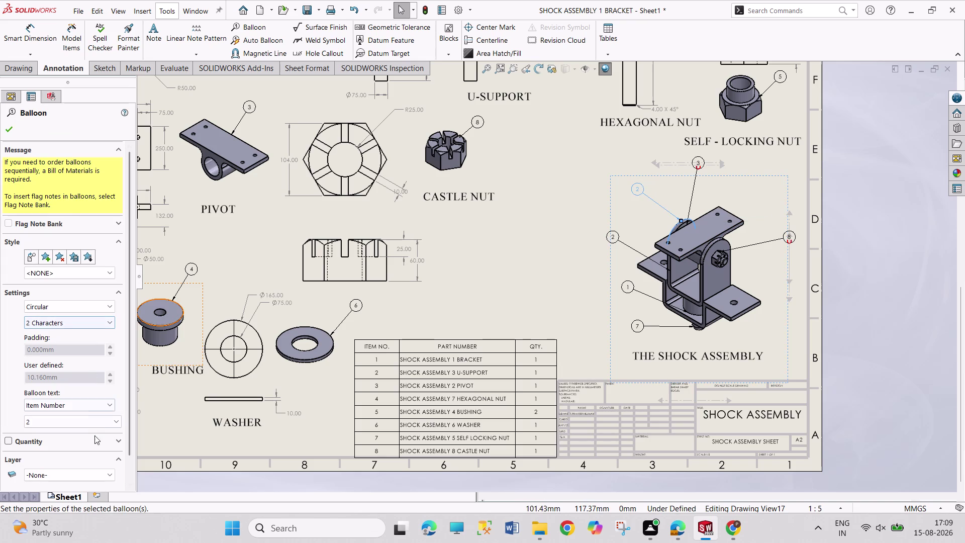
Set the upper-left balloon's item number to 1.
click(100, 424)
click(66, 432)
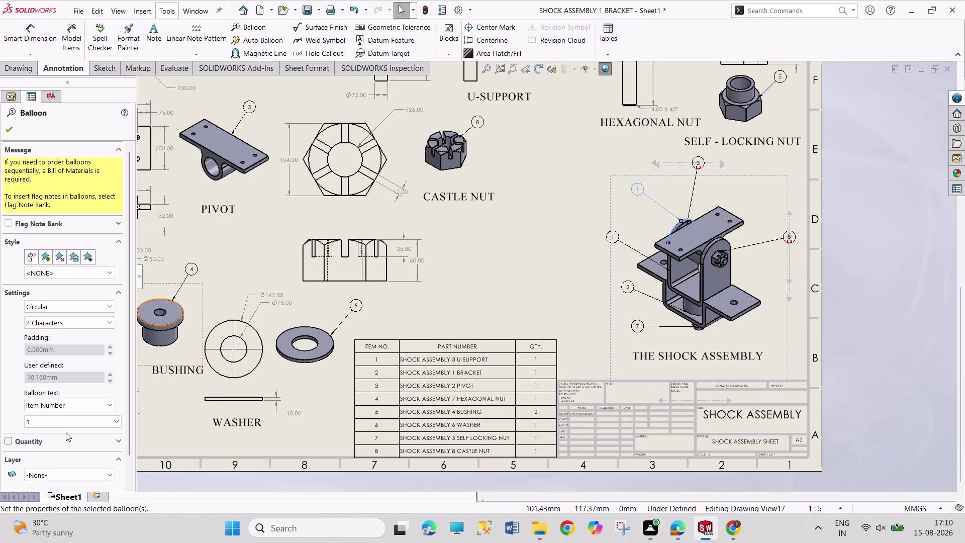
click(12, 128)
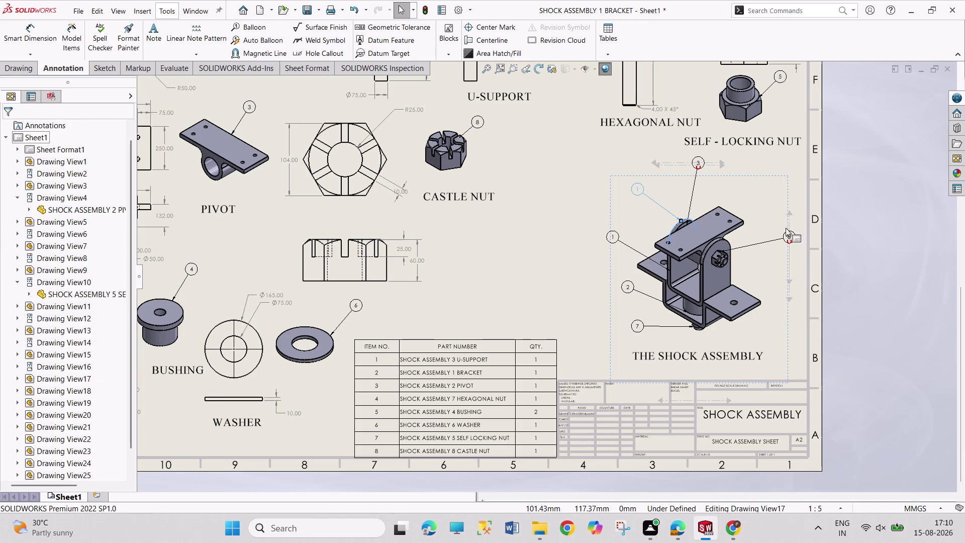
click(855, 190)
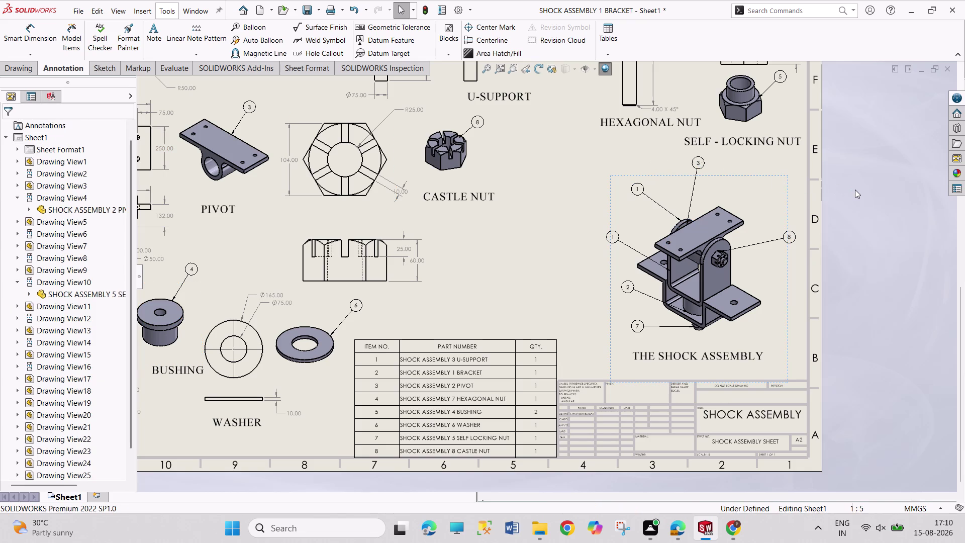
Delete a balloon and set the lower bracket balloon's item number to 1.
click(616, 236)
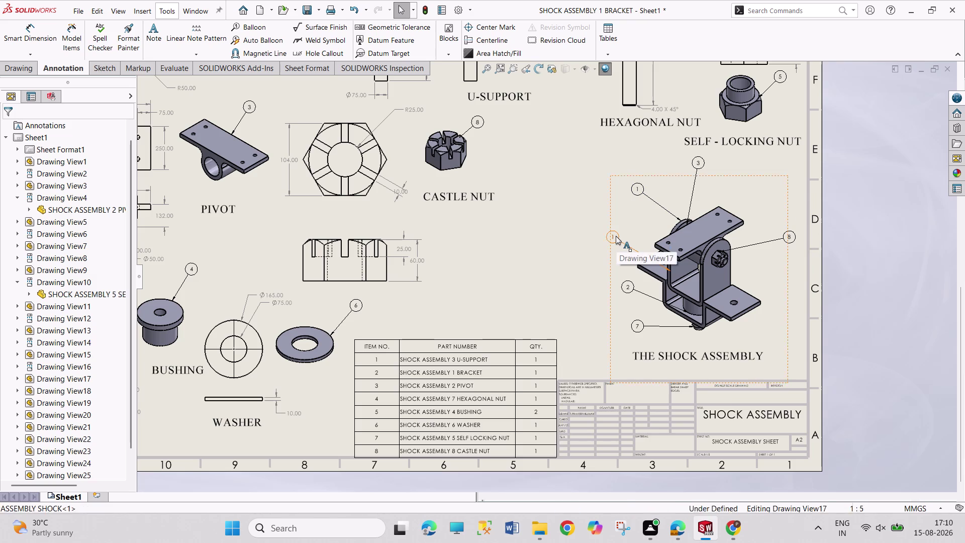
key(Delete)
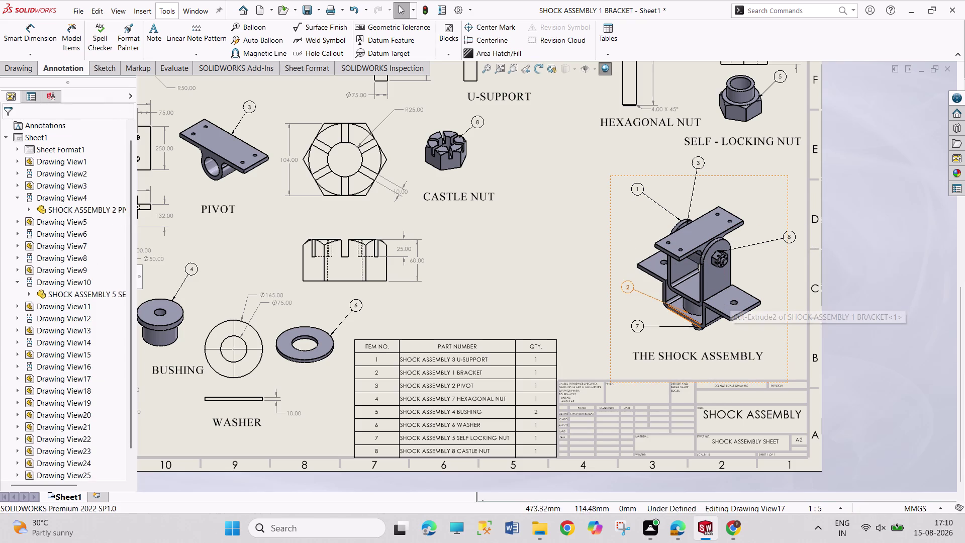
click(627, 288)
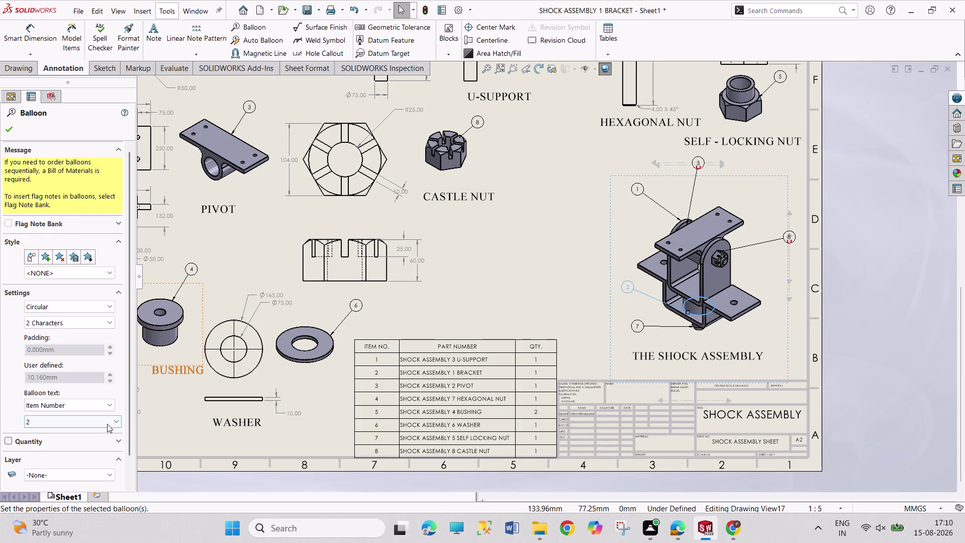
click(108, 423)
click(95, 430)
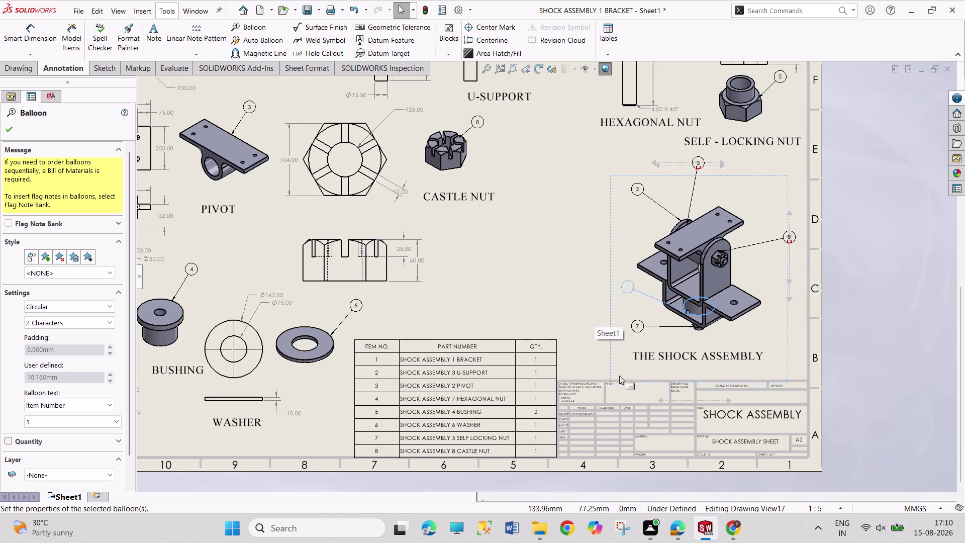
click(673, 471)
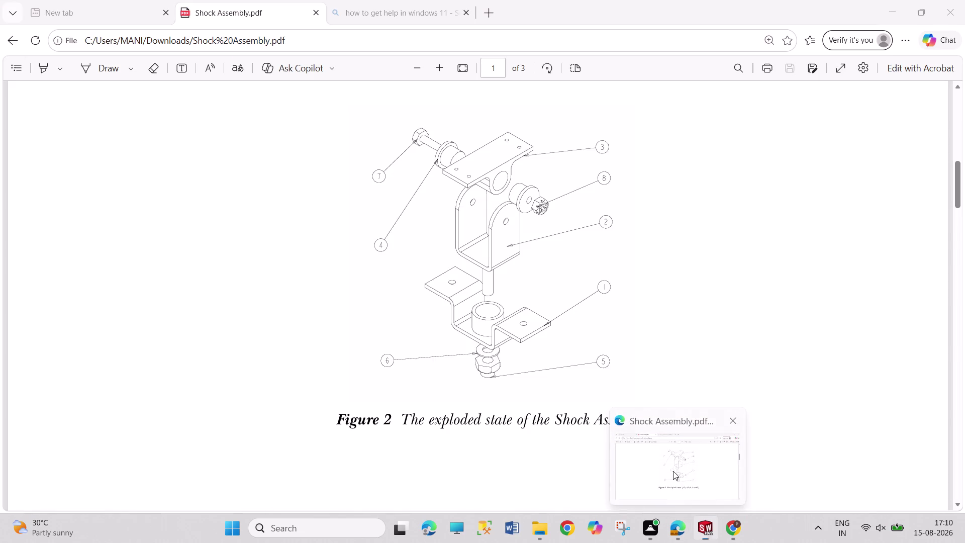
Scroll page 2 of Shock Assembly.pdf through the Bracket, Pivot and U-Support dimension drawings.
scroll(down, 3)
scroll(down, 3)
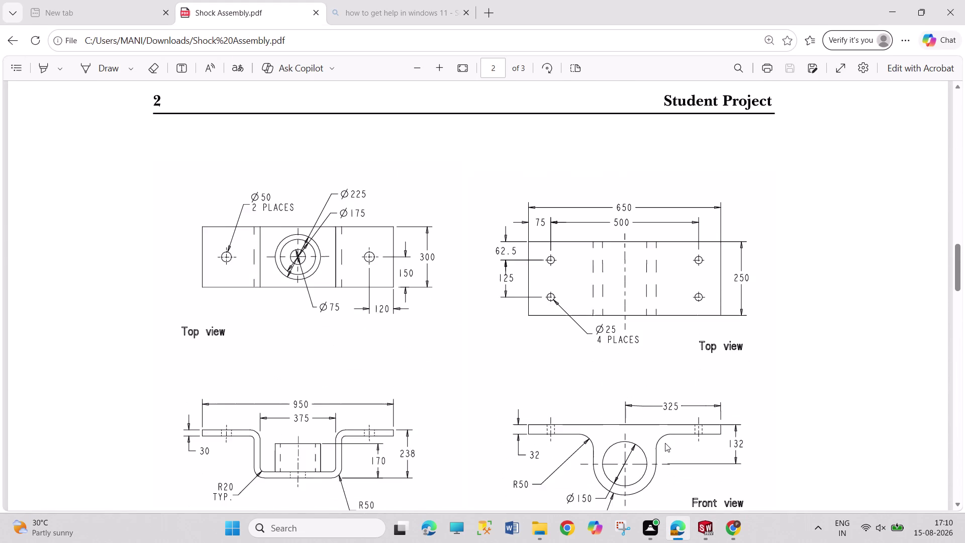
scroll(down, 3)
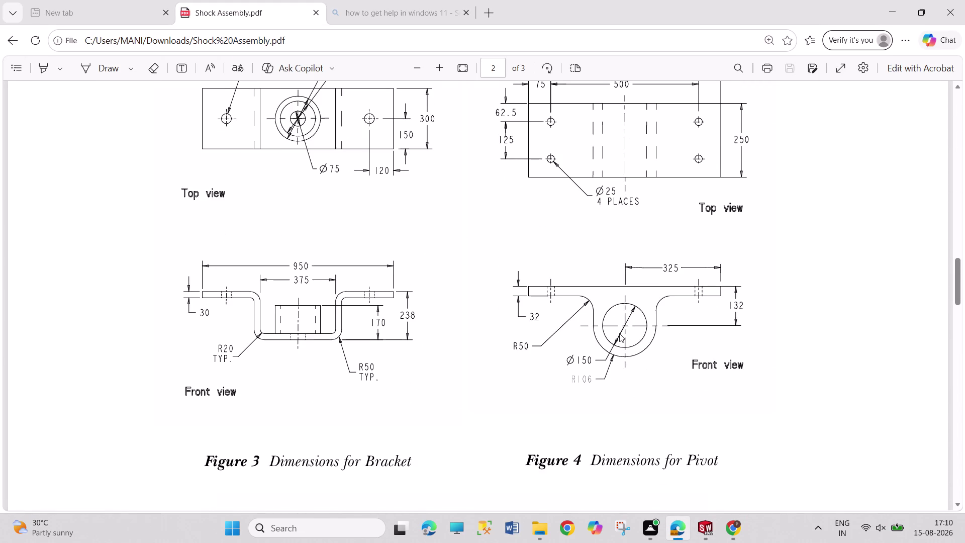
scroll(down, 3)
scroll(up, 3)
scroll(down, 3)
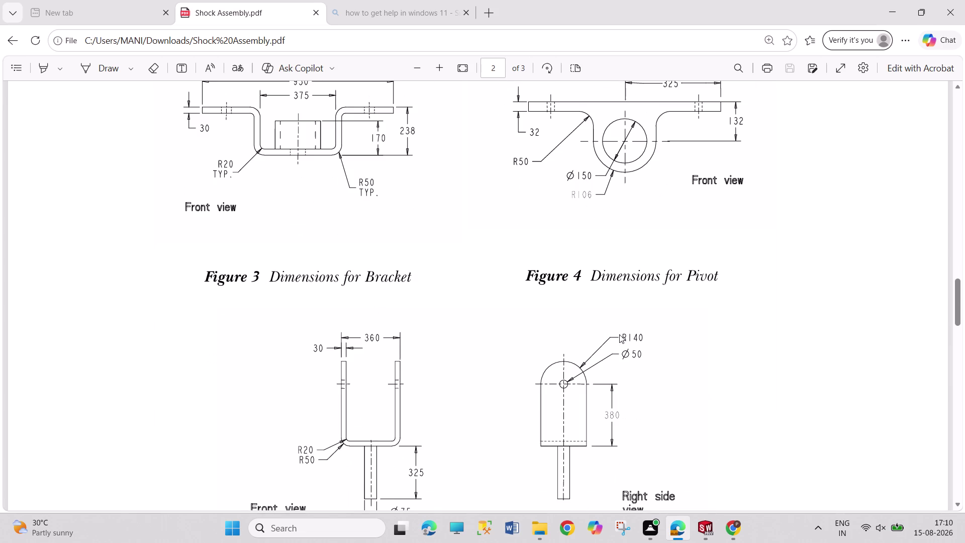
scroll(down, 3)
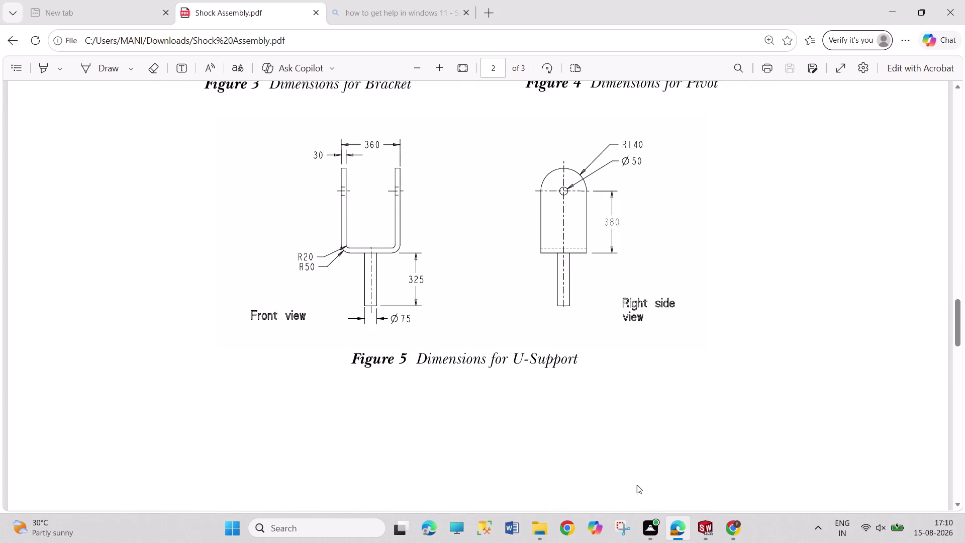
click(703, 526)
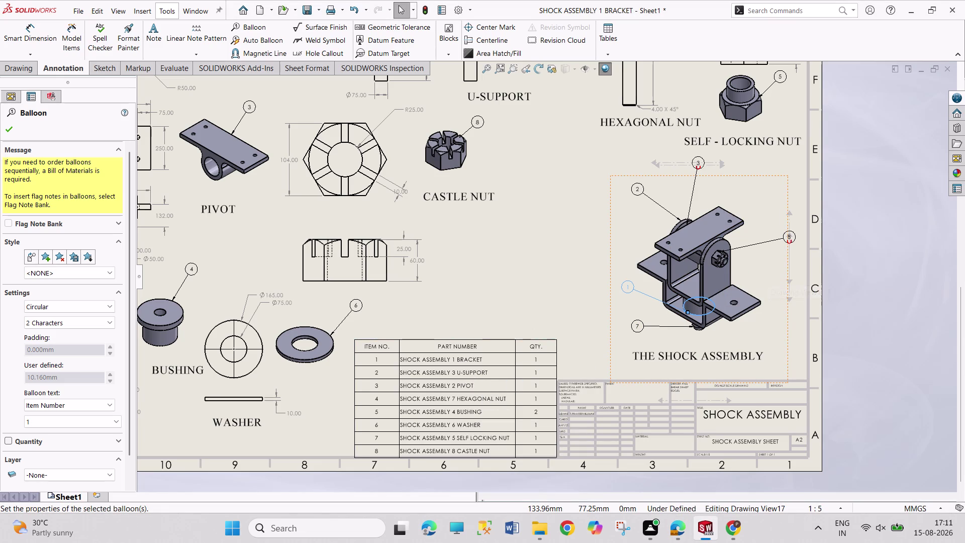
Renumber the upper-left balloon as item 3 and delete the top balloon numbered 2.
click(639, 188)
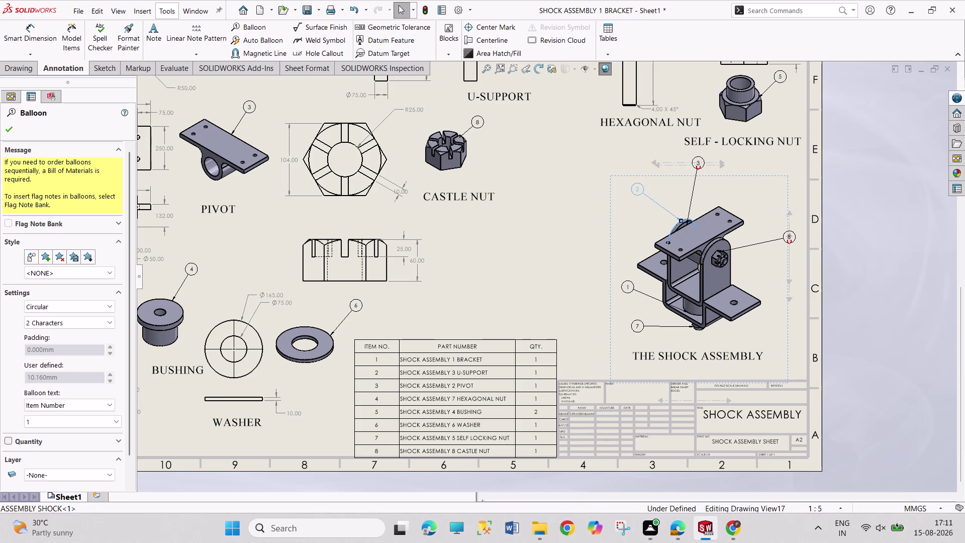
click(108, 420)
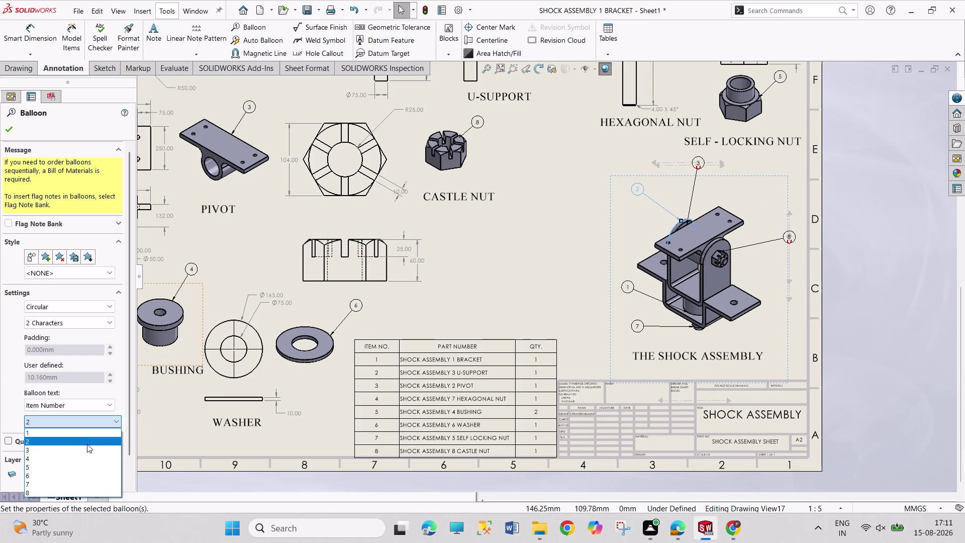
click(87, 447)
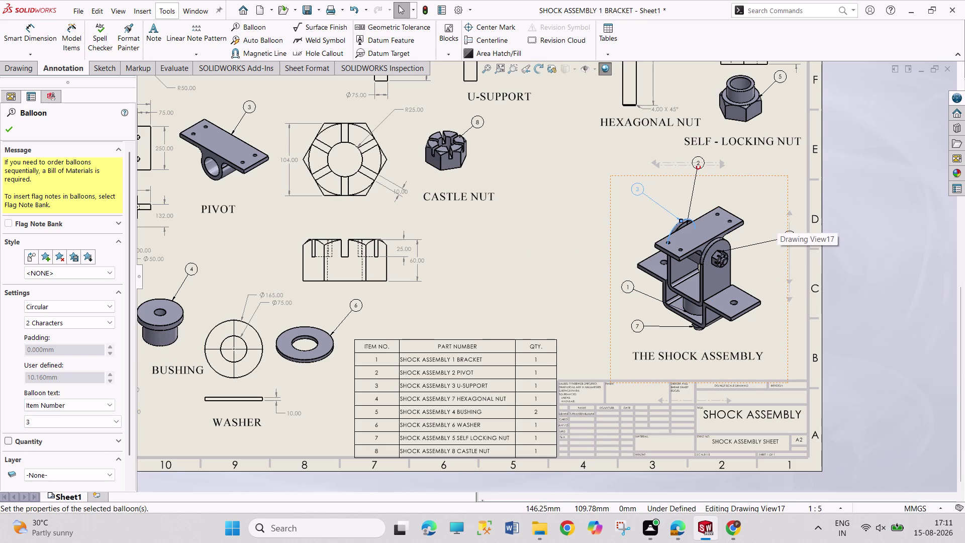
click(700, 165)
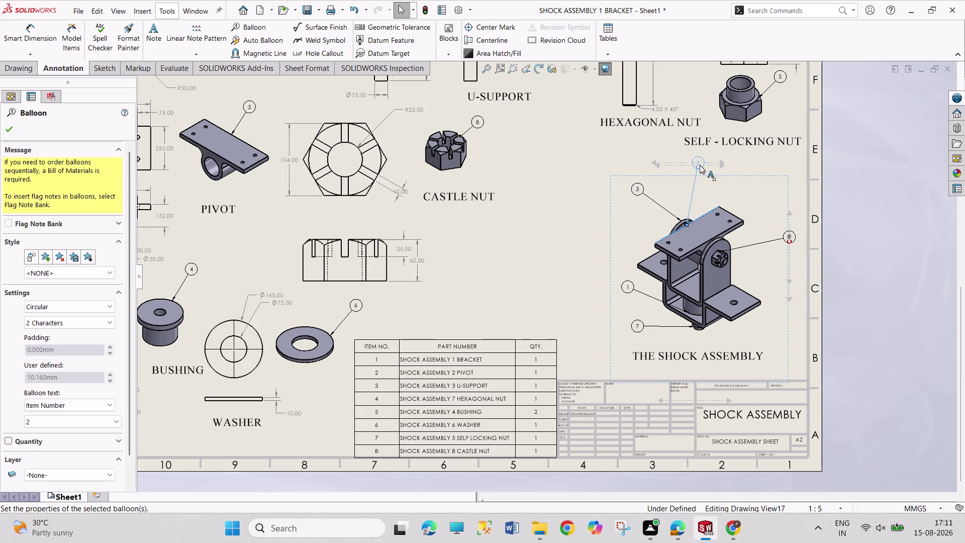
key(Delete)
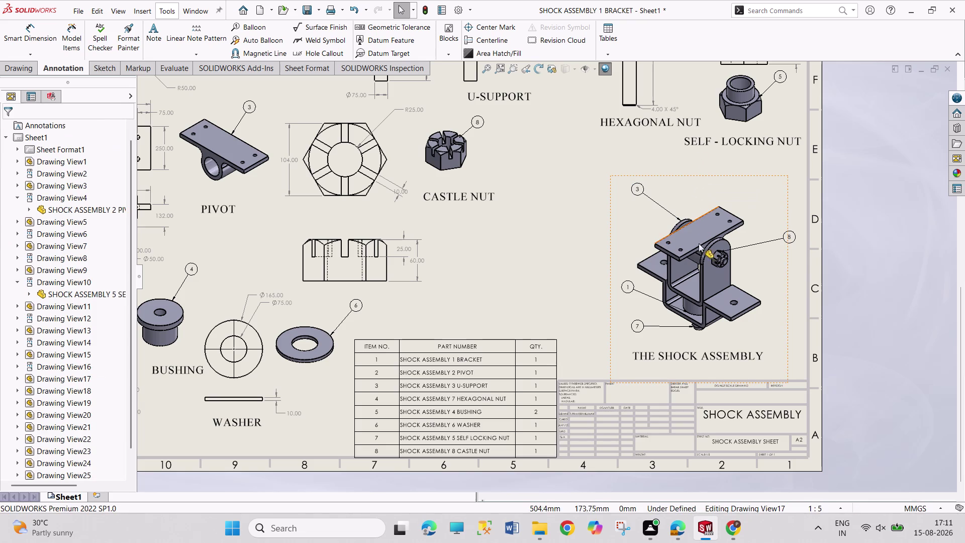
Review the reference drawings in the Shock Assembly PDF before returning to the drawing.
click(677, 530)
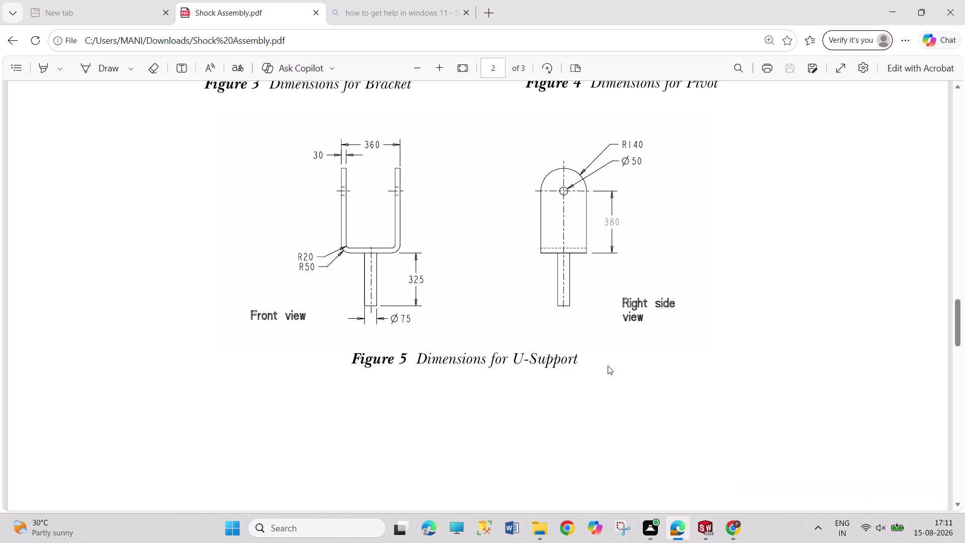
scroll(up, 3)
scroll(up, 3)
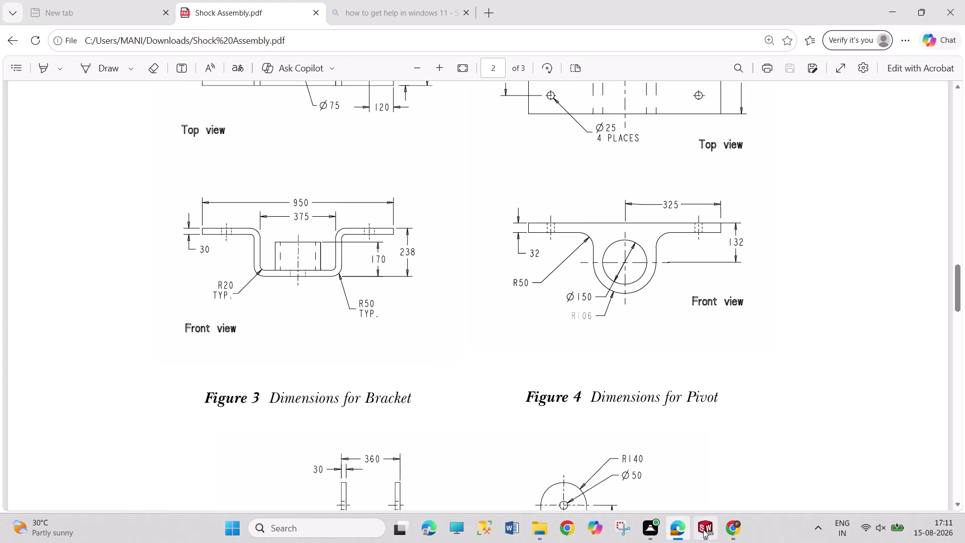
click(703, 530)
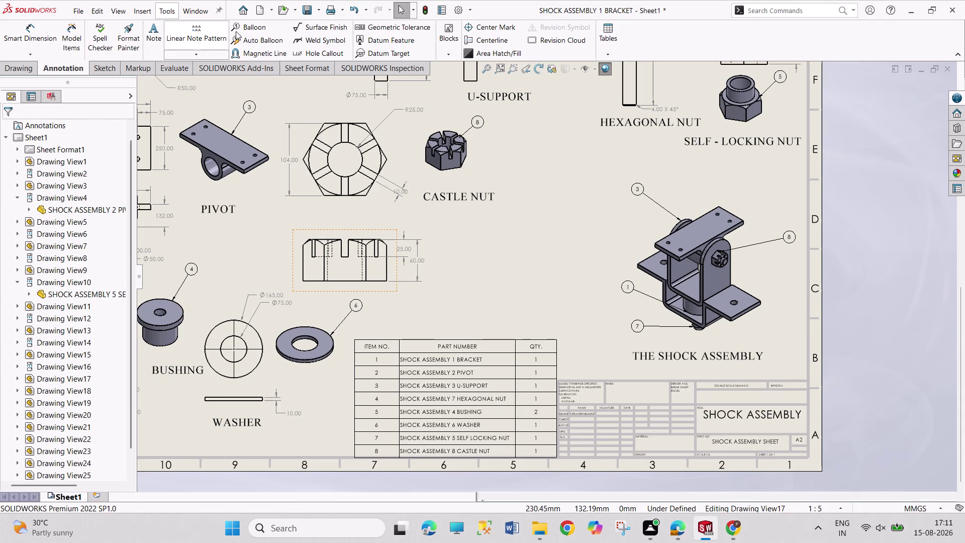
Attach a balloon to the top plate and place it above the plate.
click(259, 30)
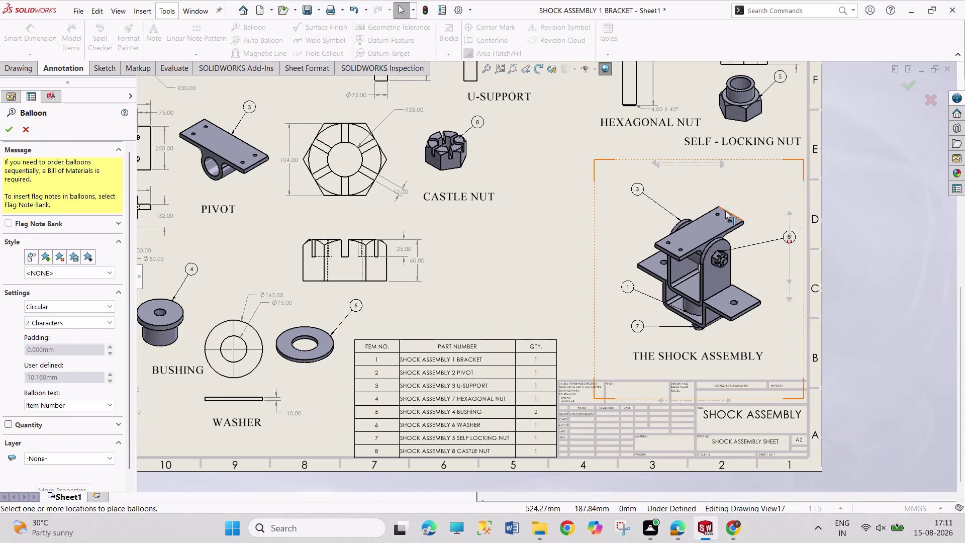
click(724, 212)
click(741, 179)
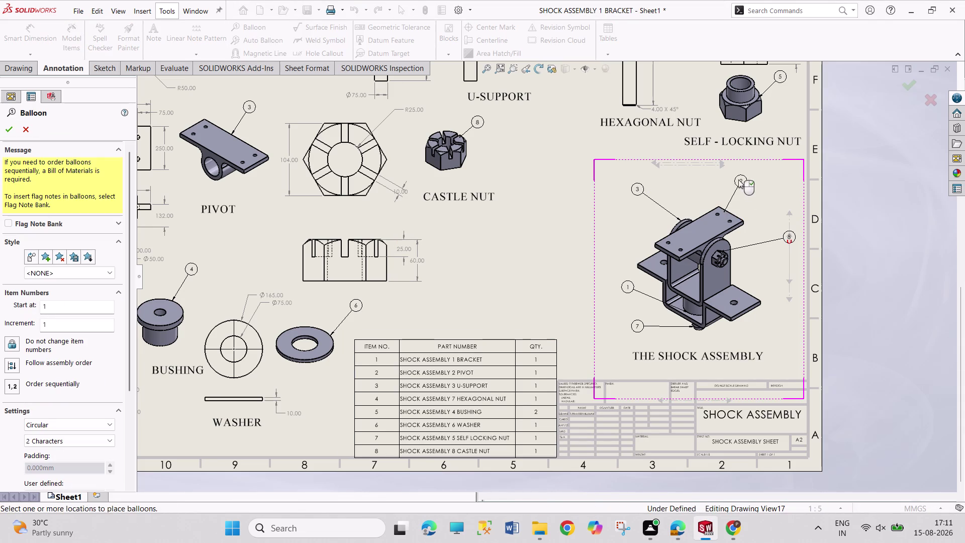
click(5, 129)
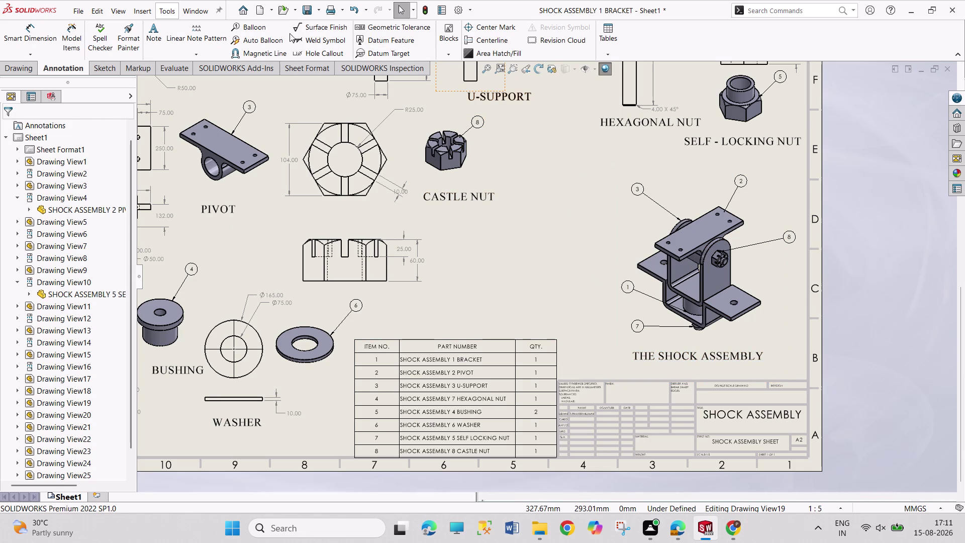
Start a balloon on the U-support, then cancel it.
click(258, 26)
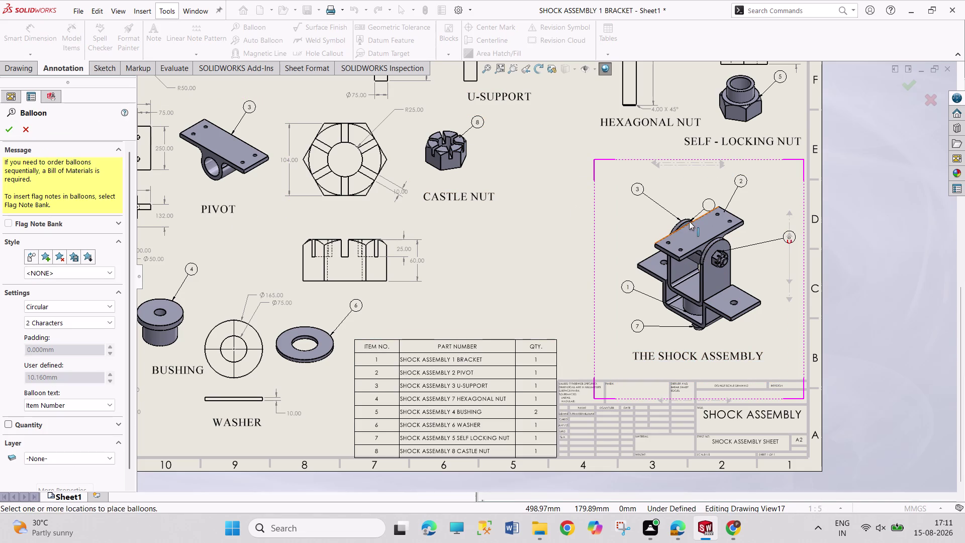
click(688, 222)
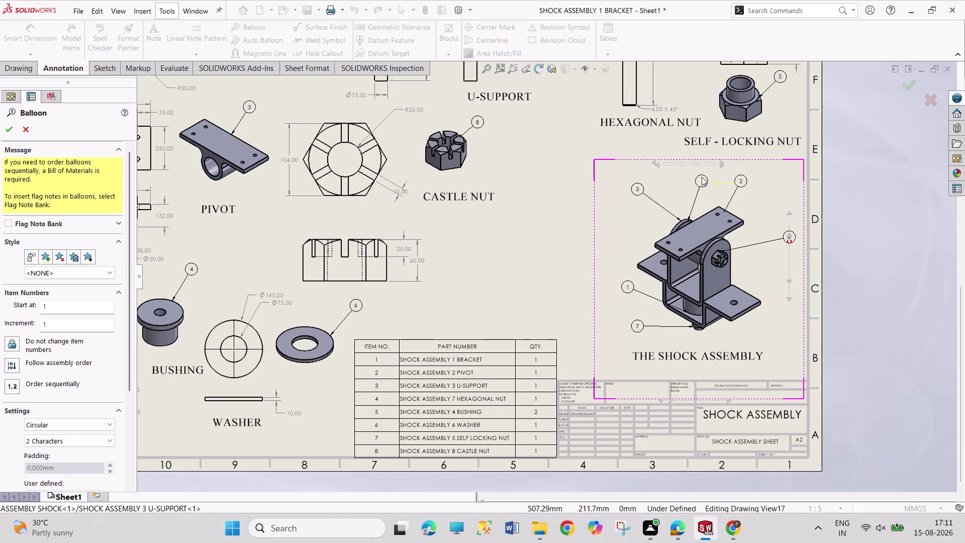
key(Escape)
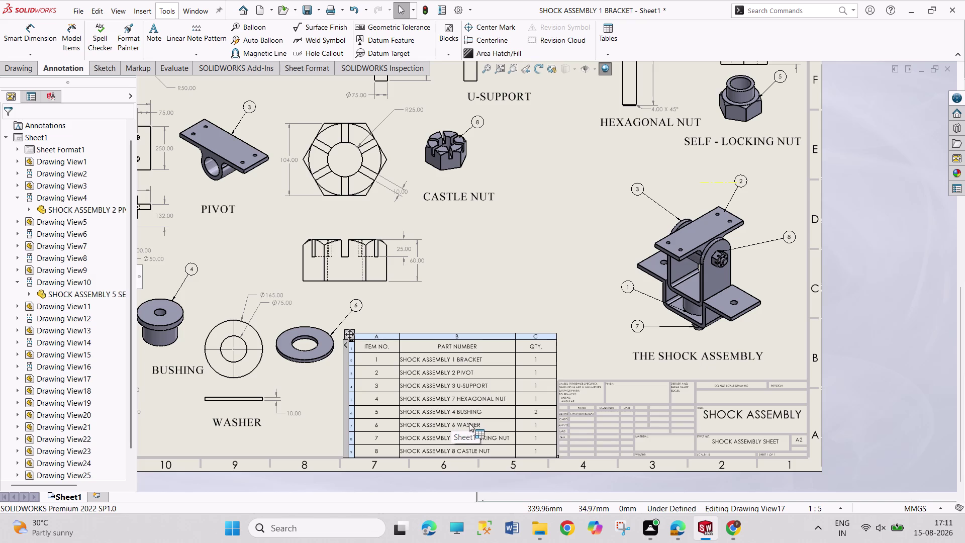
scroll(down, 3)
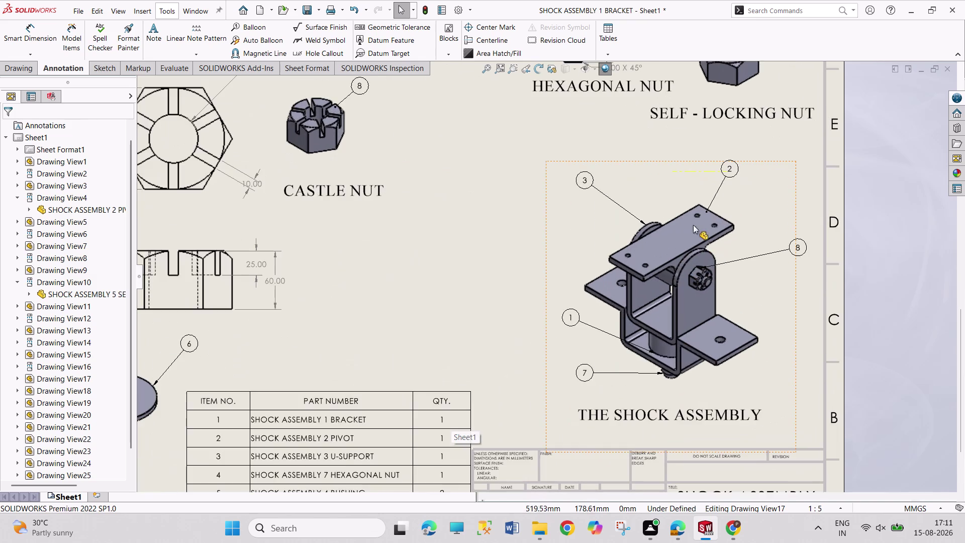
scroll(down, 3)
scroll(down, 3)
scroll(down, 3)
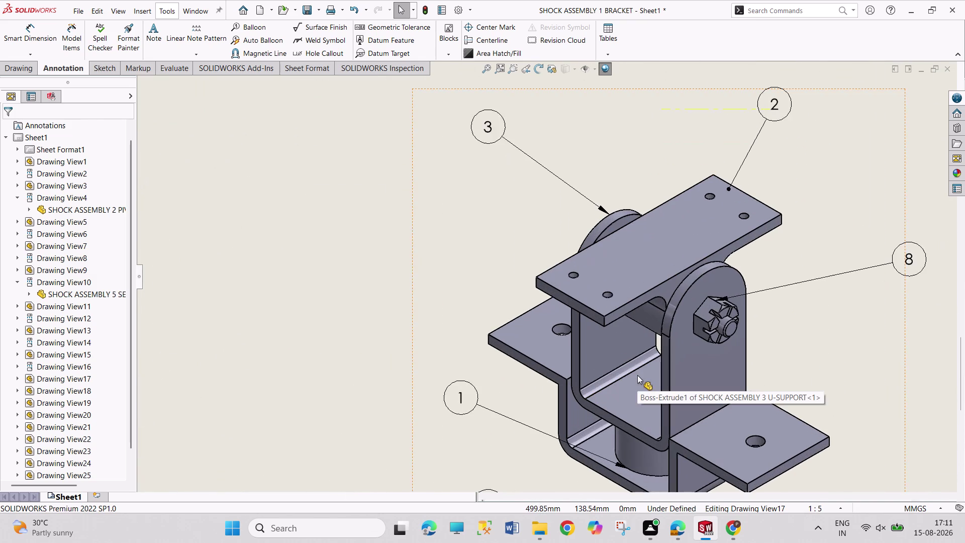
scroll(down, 3)
scroll(up, 3)
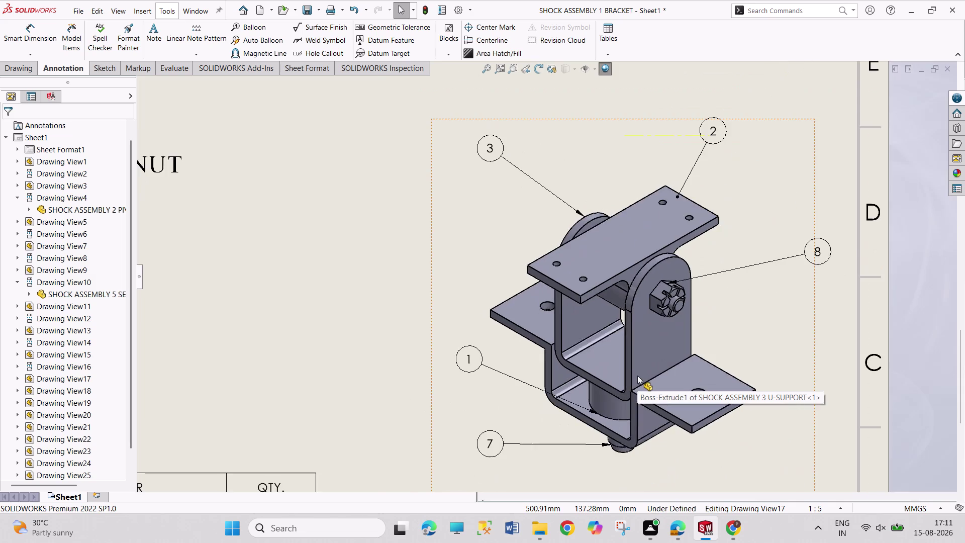
scroll(up, 3)
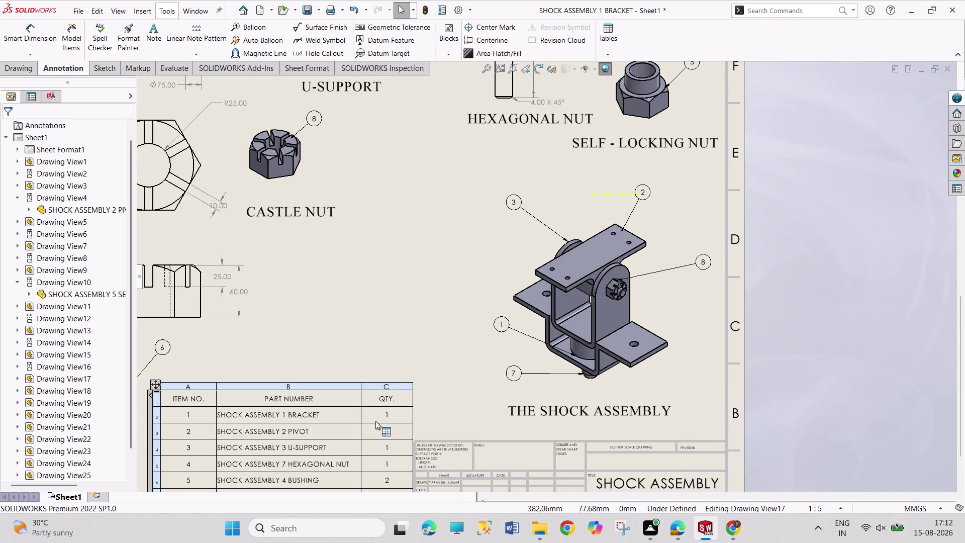
scroll(up, 3)
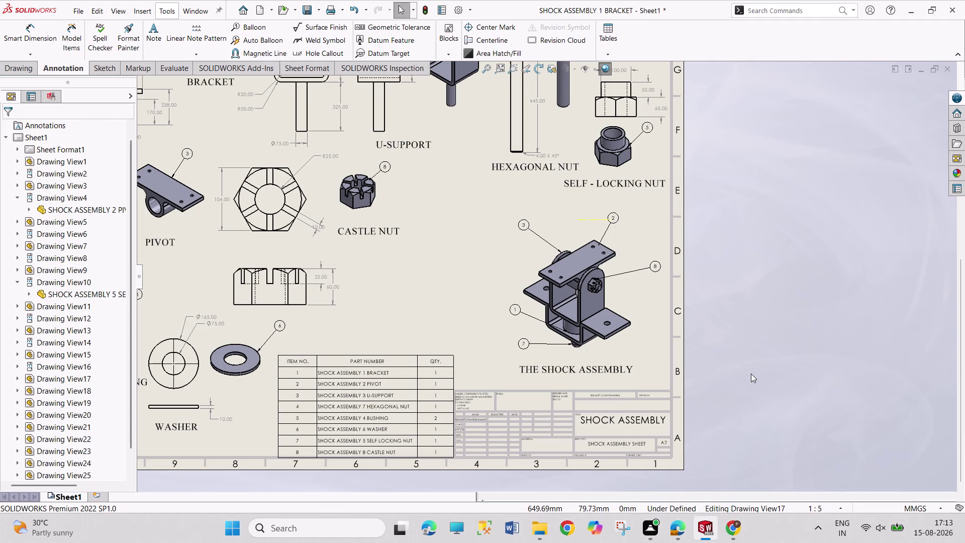
scroll(up, 3)
scroll(down, 3)
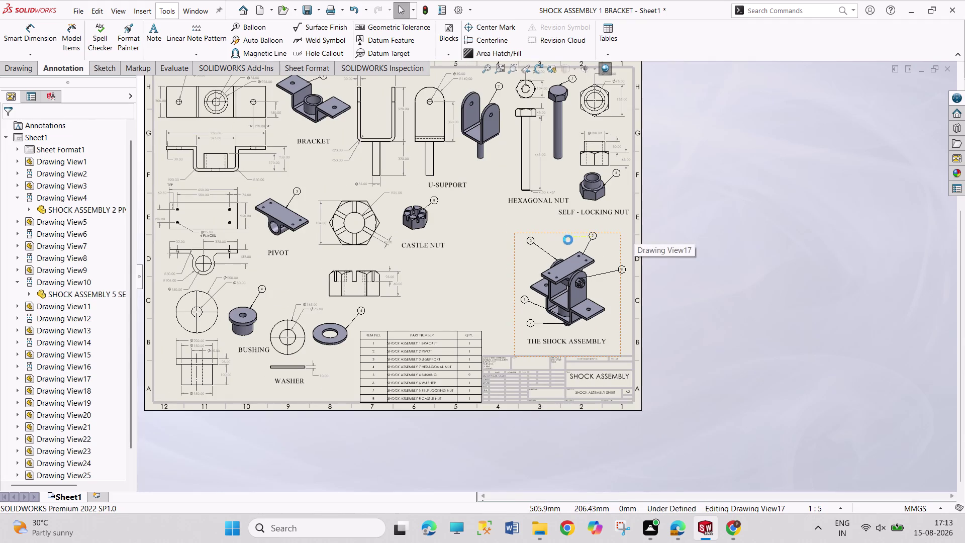
scroll(down, 3)
scroll(down, 3)
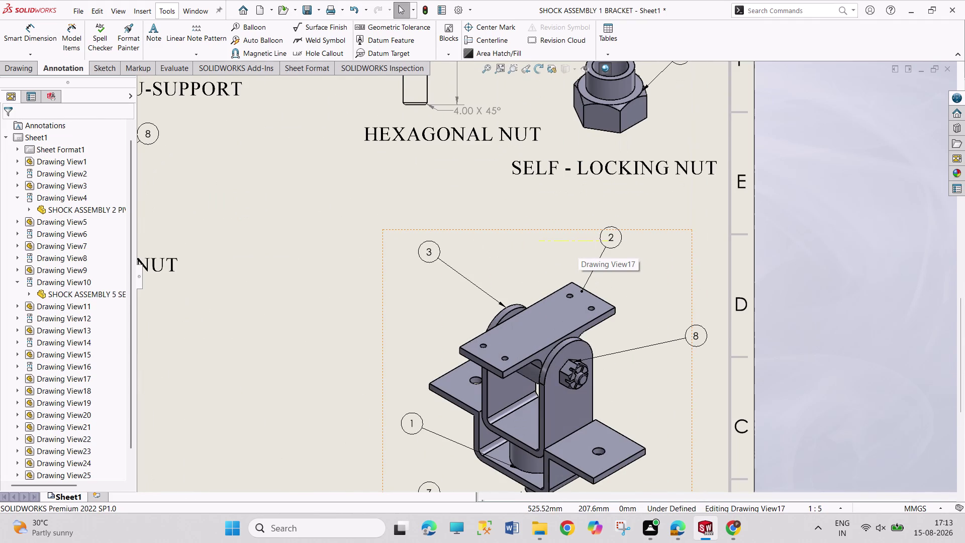
scroll(up, 3)
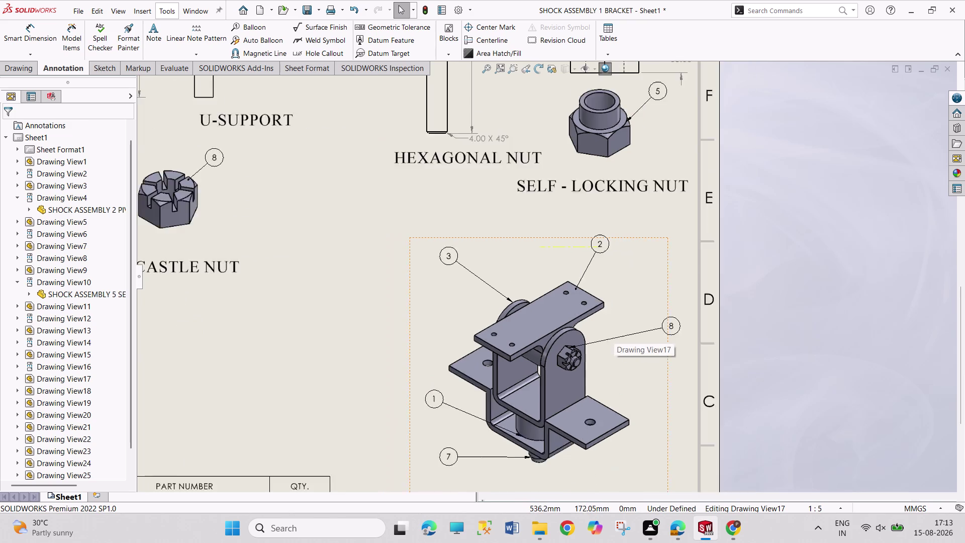
scroll(up, 3)
scroll(up, 3)
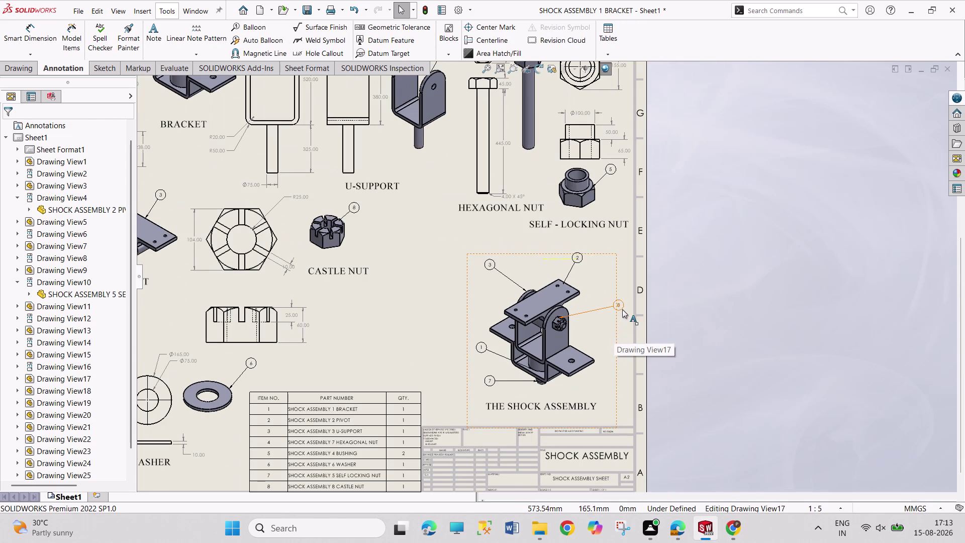
Delete balloons 8, 2, 3, 1 and 7 from the shock assembly view.
click(622, 309)
key(Delete)
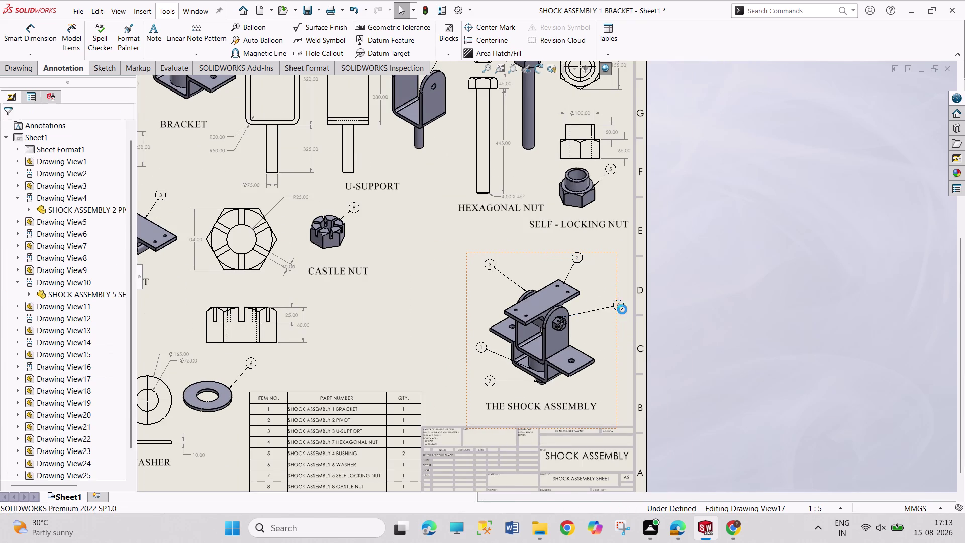
click(580, 262)
key(Delete)
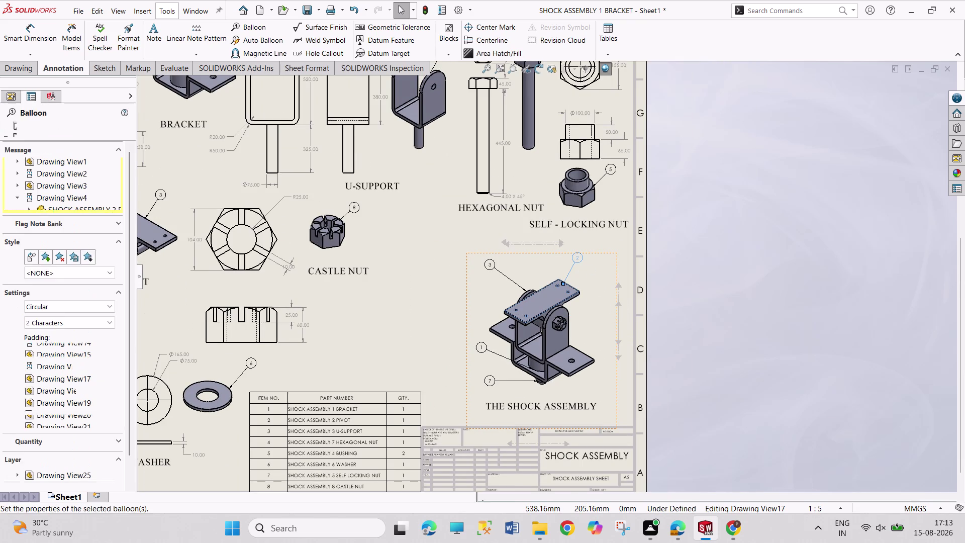
click(488, 268)
key(Delete)
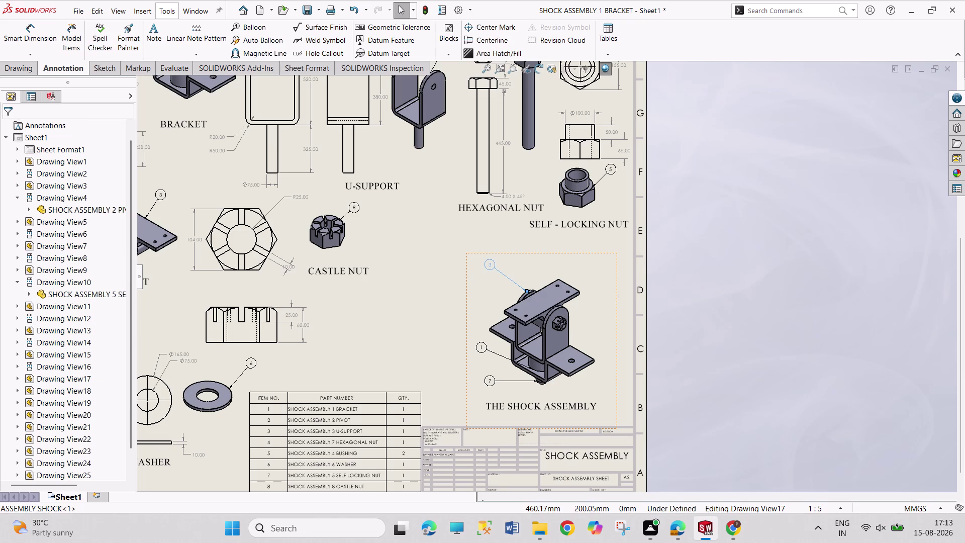
click(487, 348)
key(Delete)
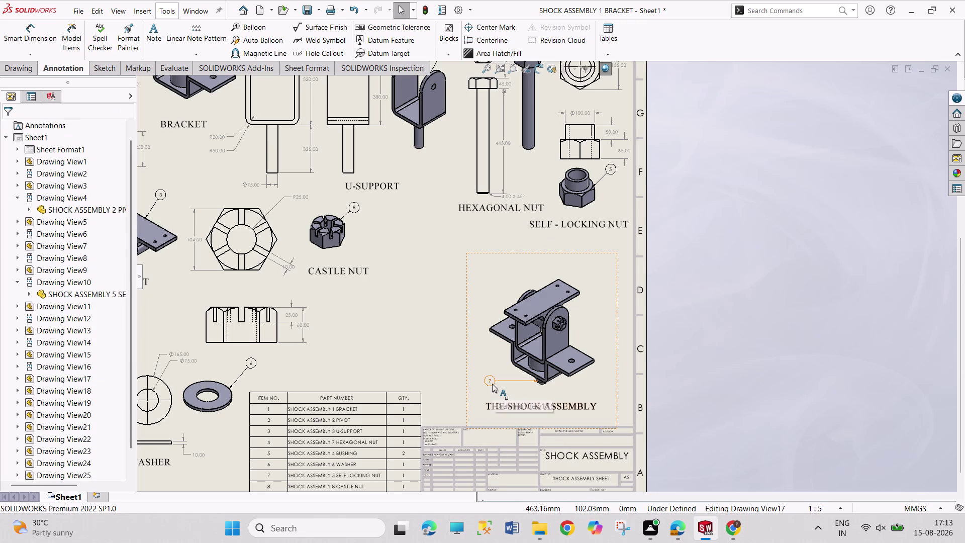
click(492, 383)
key(Delete)
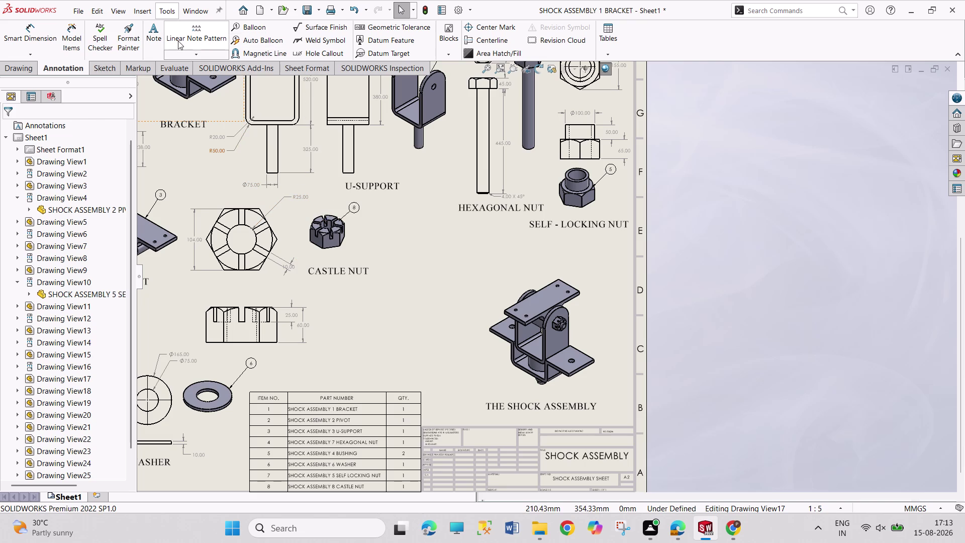
click(250, 33)
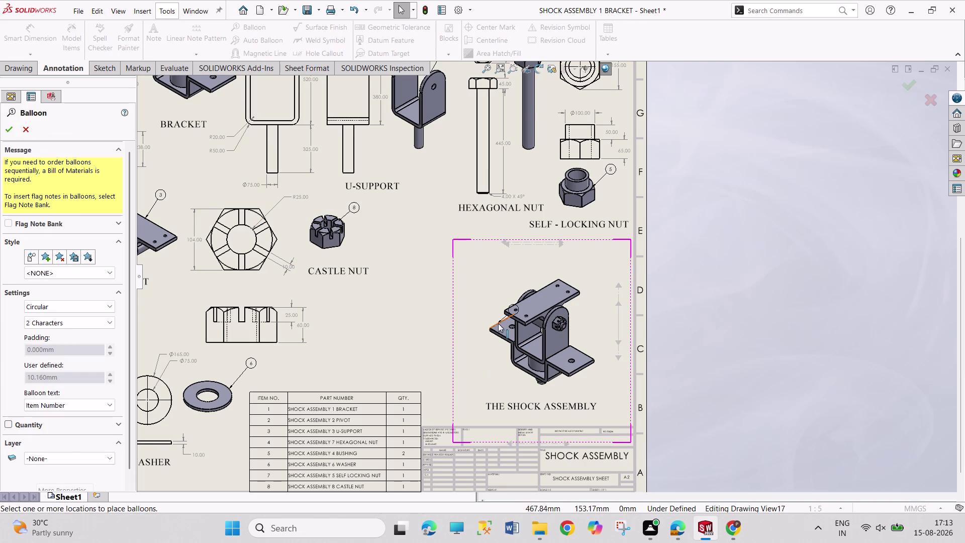
Place new balloons on the bracket, the right-side part and the U-support upright.
drag(496, 325, 510, 309)
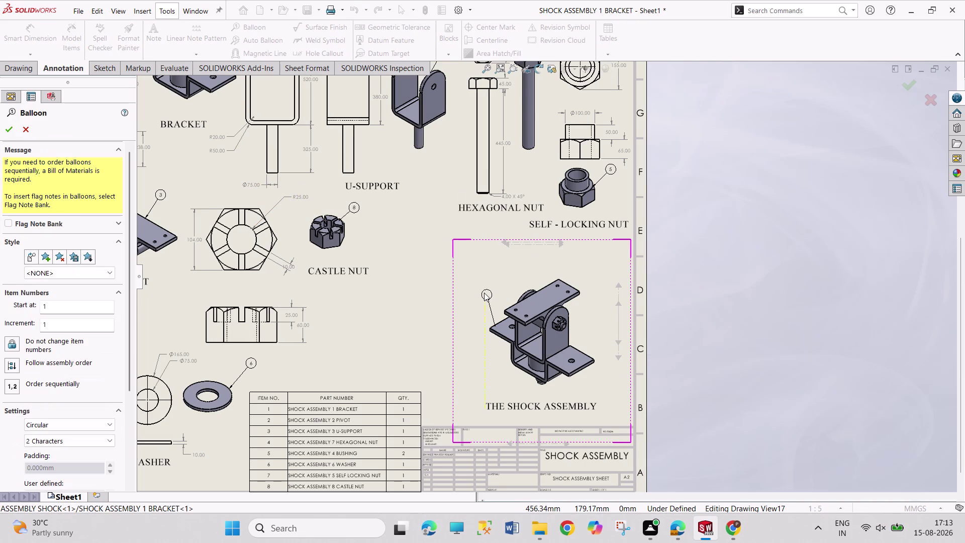
click(484, 292)
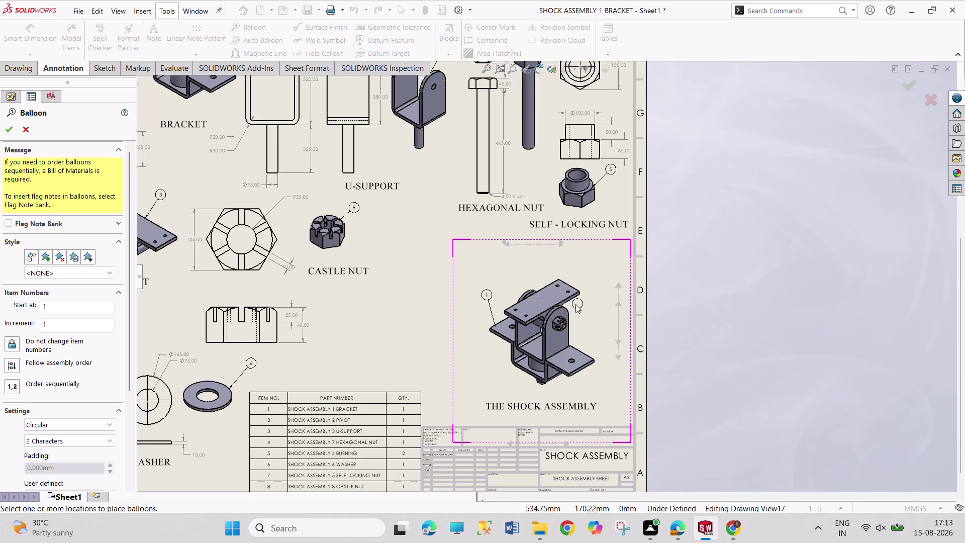
drag(552, 282, 567, 266)
click(564, 258)
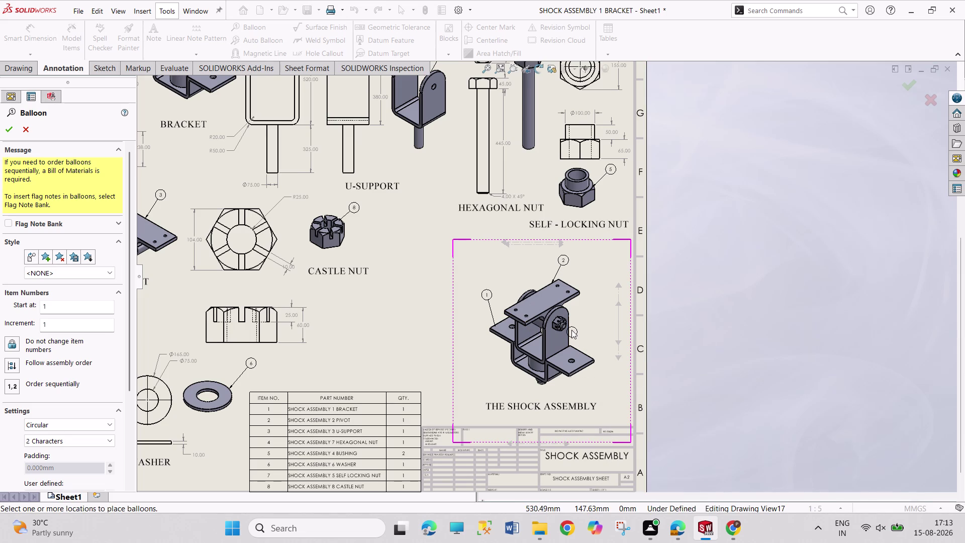
drag(571, 332, 586, 316)
click(587, 312)
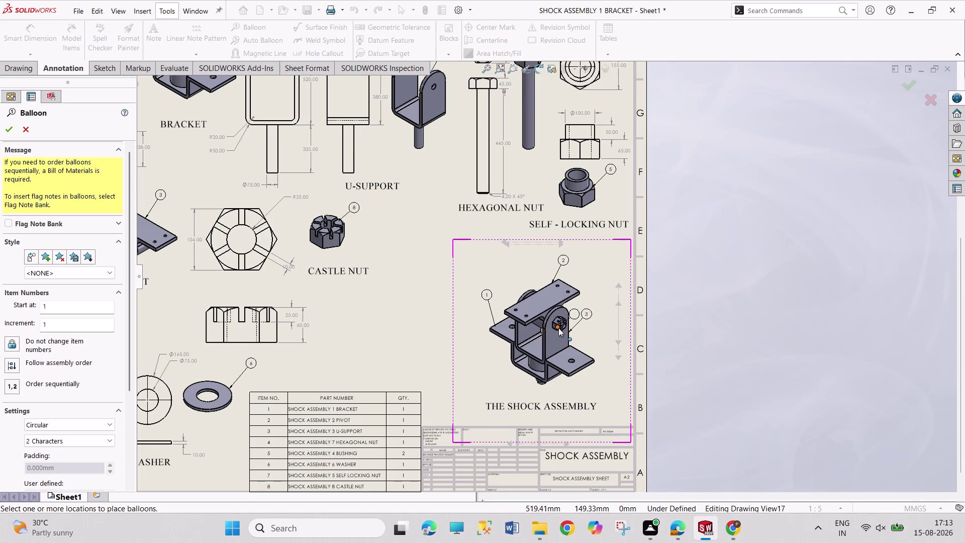
Add an extra balloon on the U-support curve and end balloon placement.
scroll(down, 3)
scroll(down, 3)
scroll(down, 3)
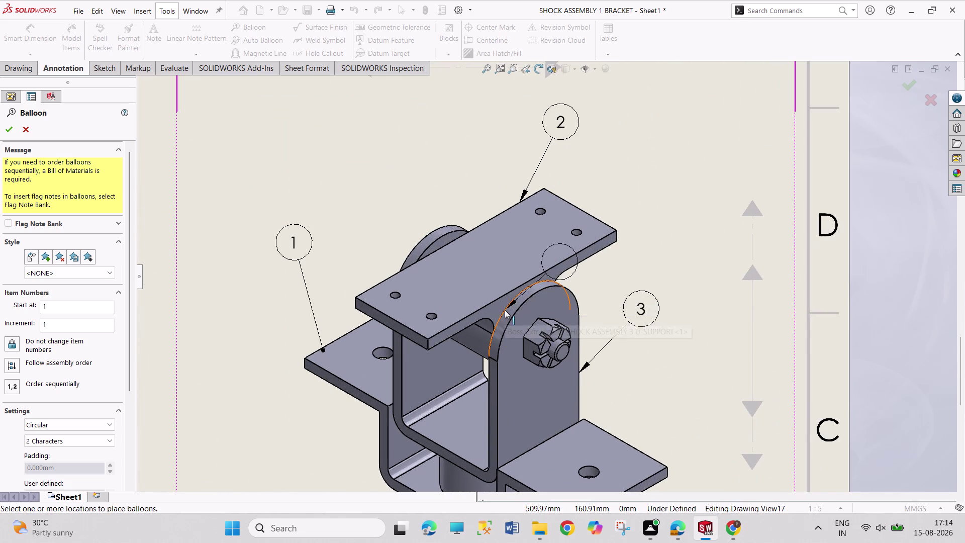
drag(504, 309, 559, 254)
click(640, 237)
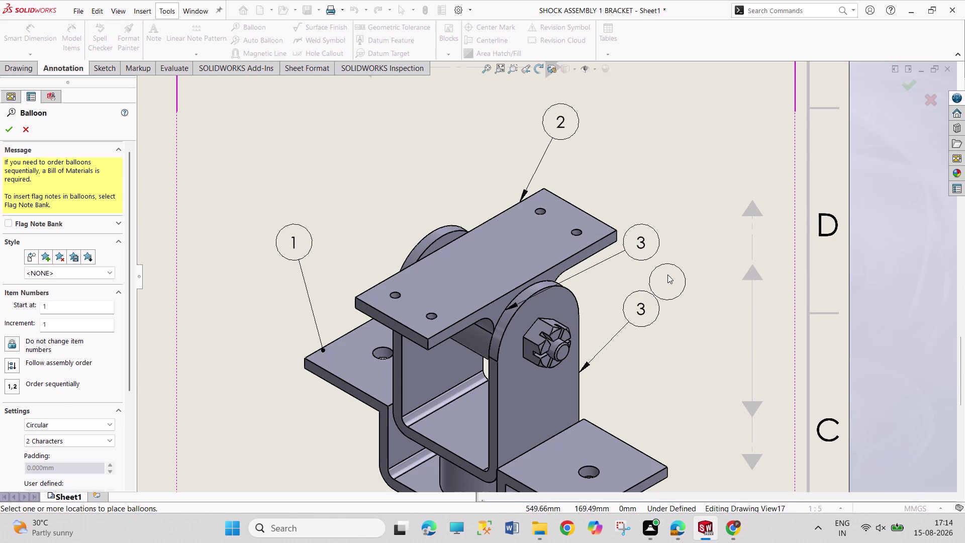
key(Escape)
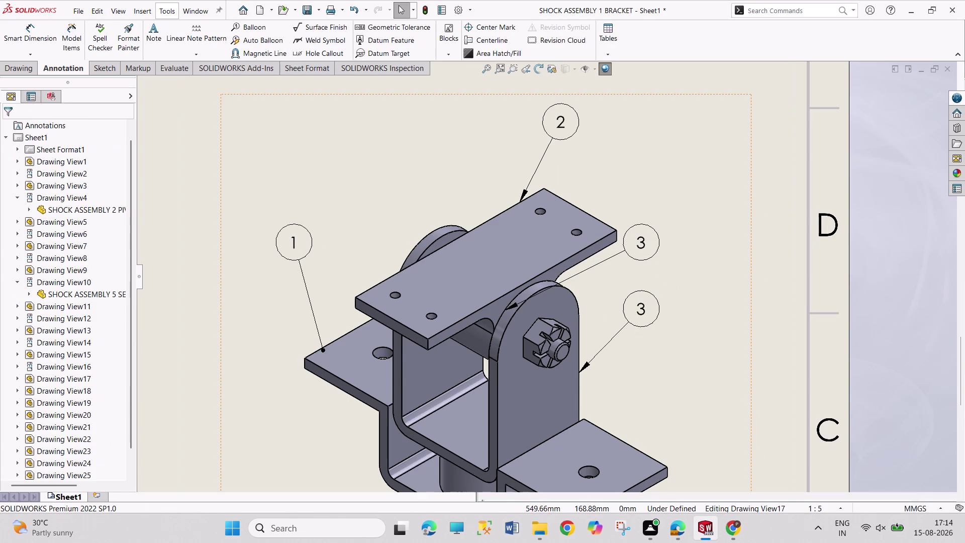
Delete the duplicate balloon 3.
scroll(up, 3)
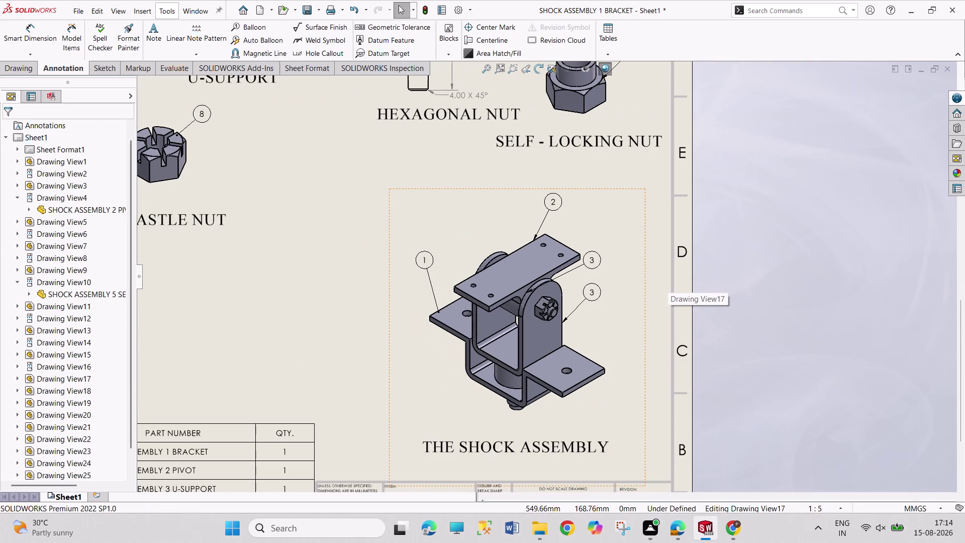
click(600, 263)
key(Delete)
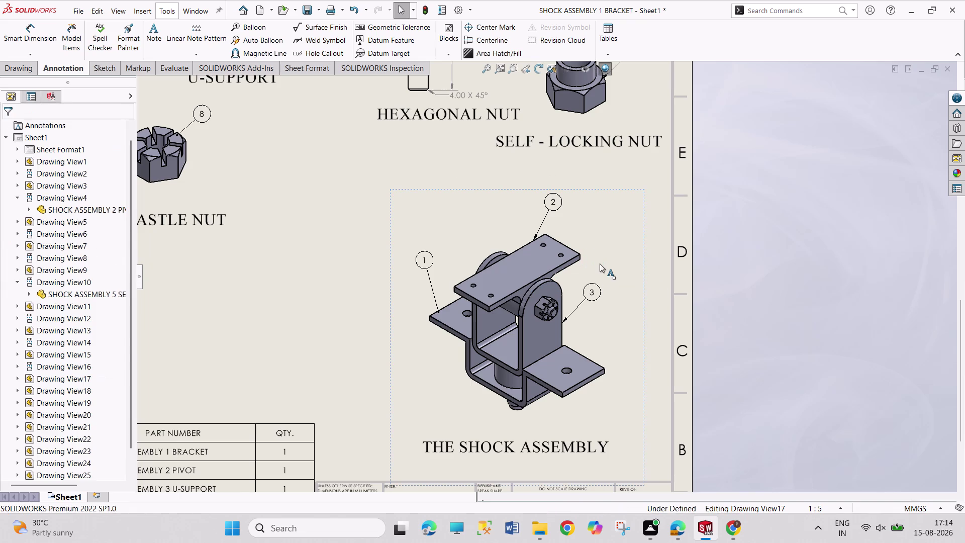
click(254, 33)
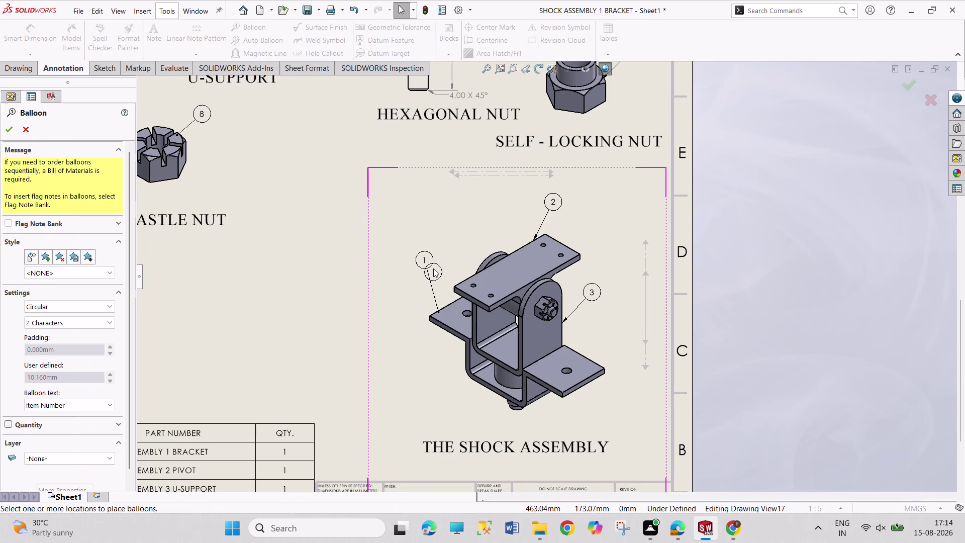
click(76, 407)
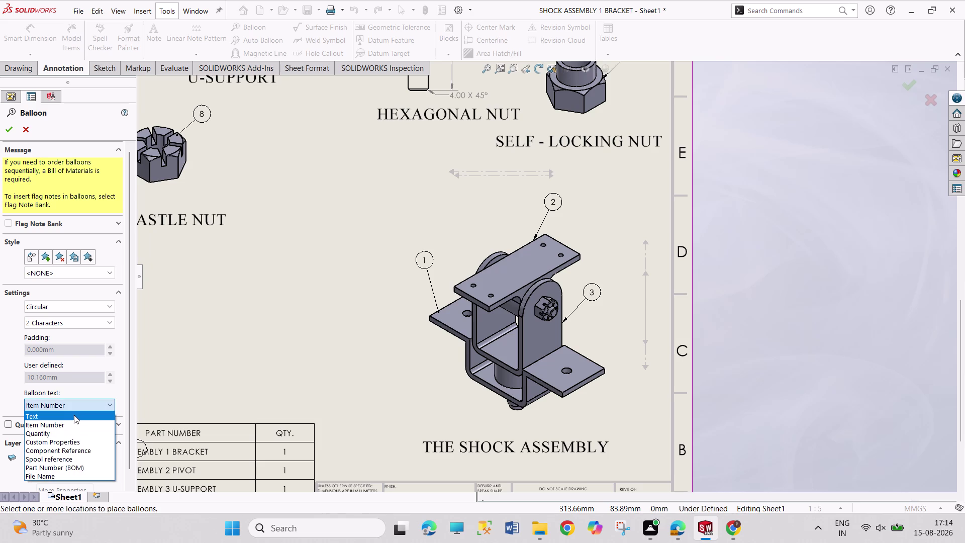
click(74, 415)
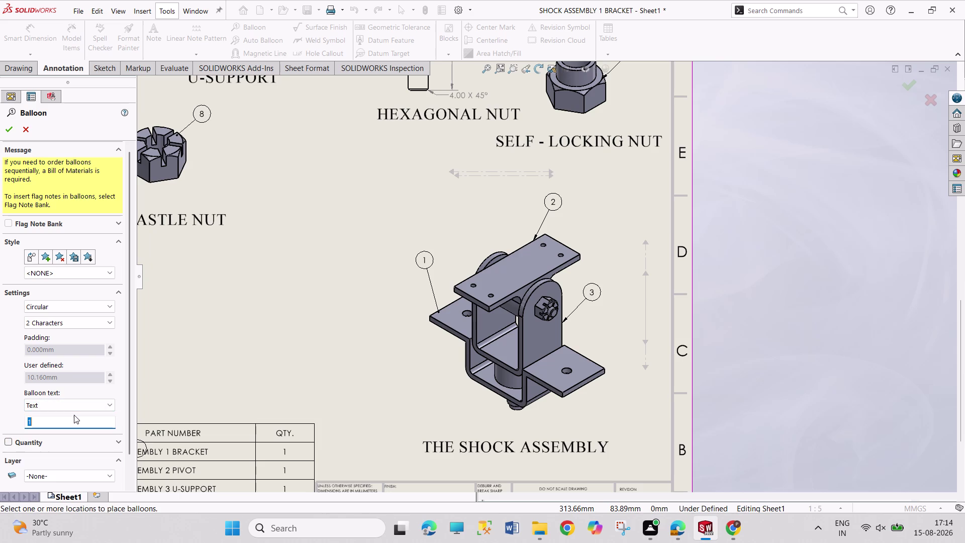
key(4)
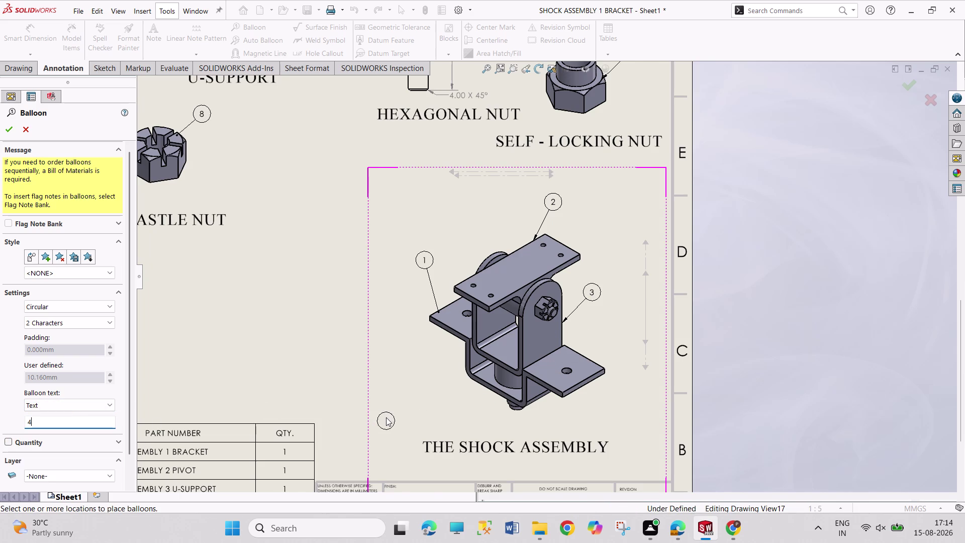
scroll(up, 3)
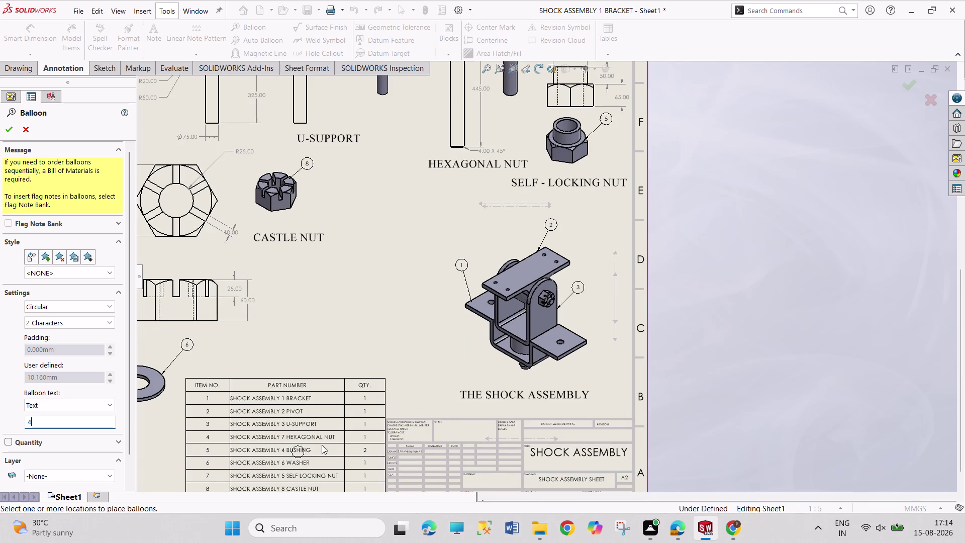
click(526, 369)
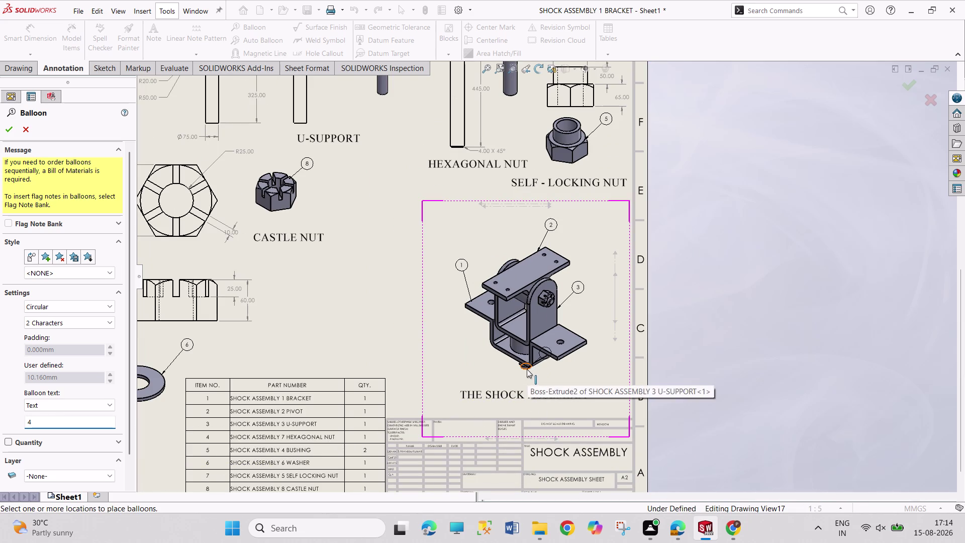
click(543, 370)
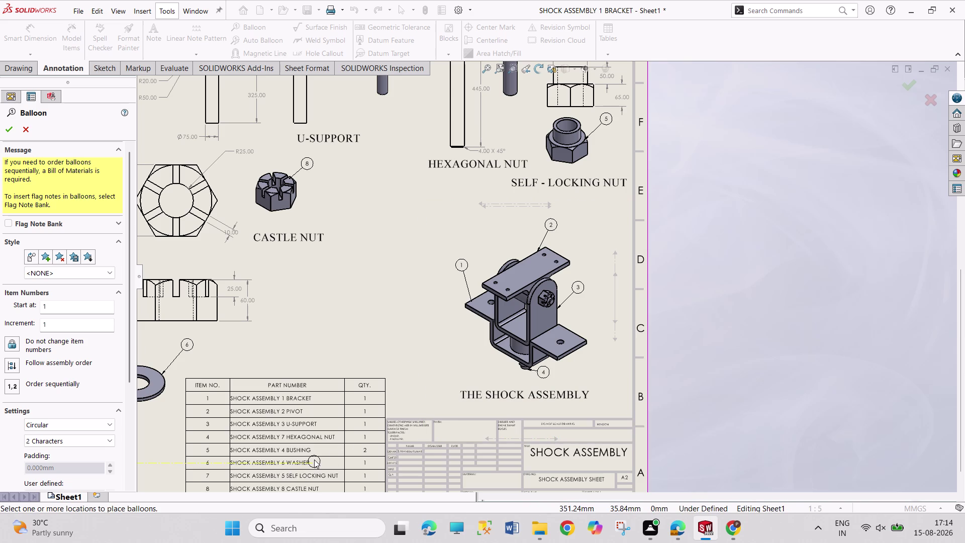
key(Escape)
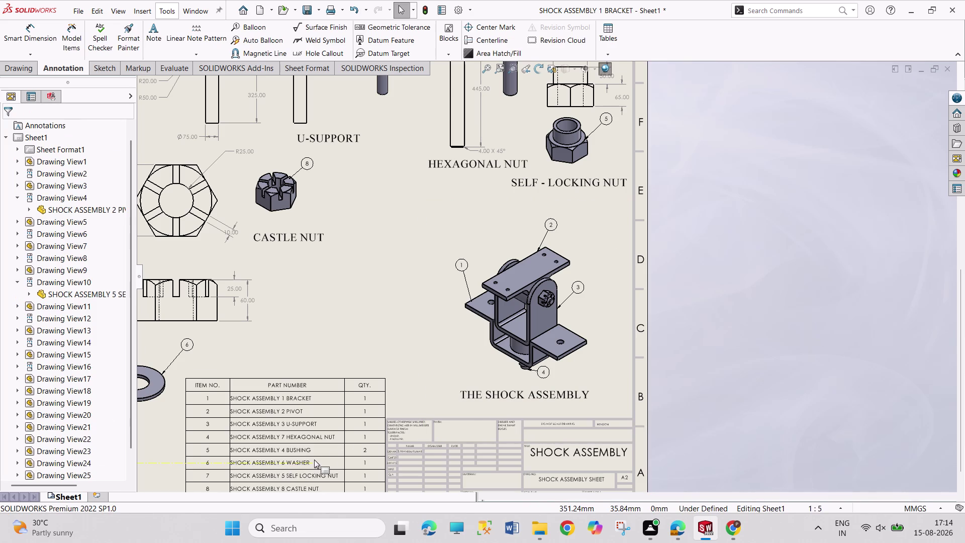
click(547, 378)
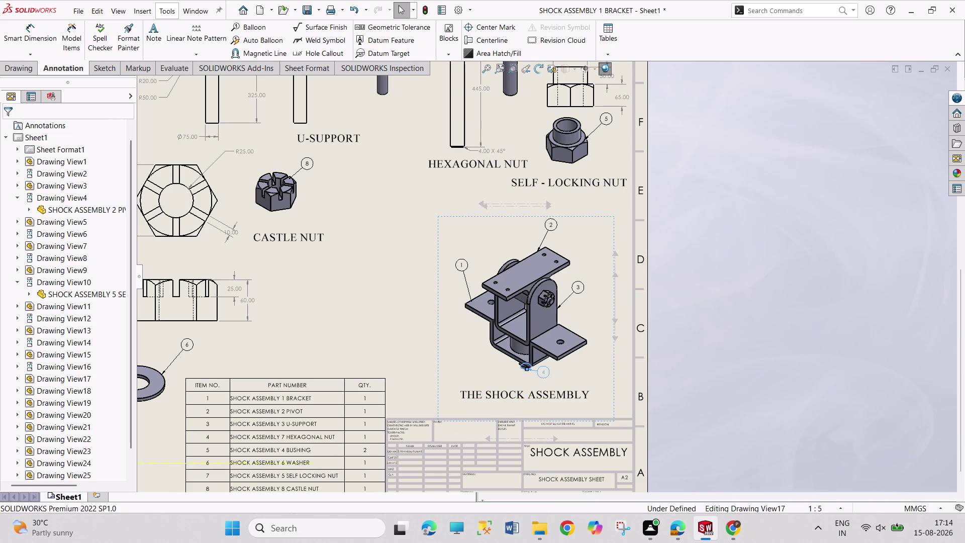
key(Delete)
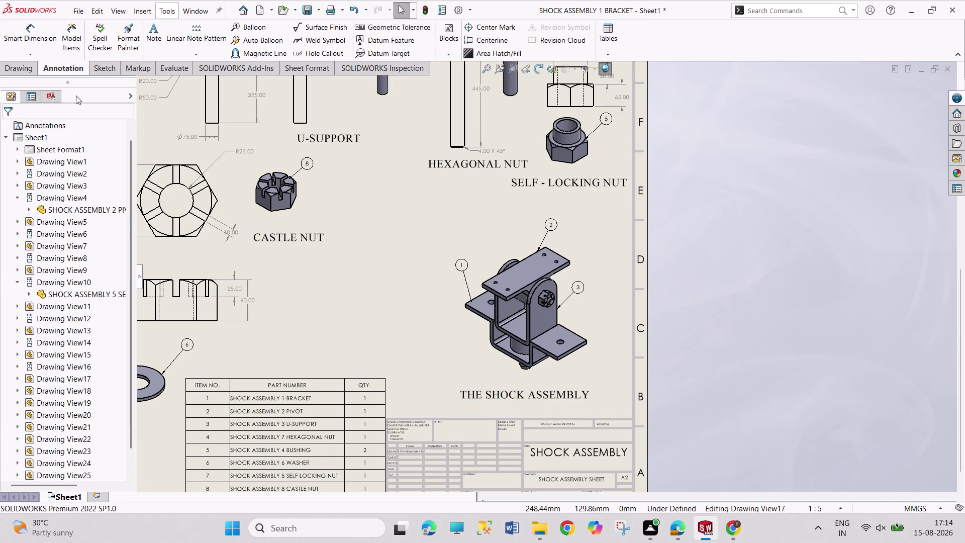
Set the balloon to custom text 5 and attach it to the self-locking nut.
click(255, 29)
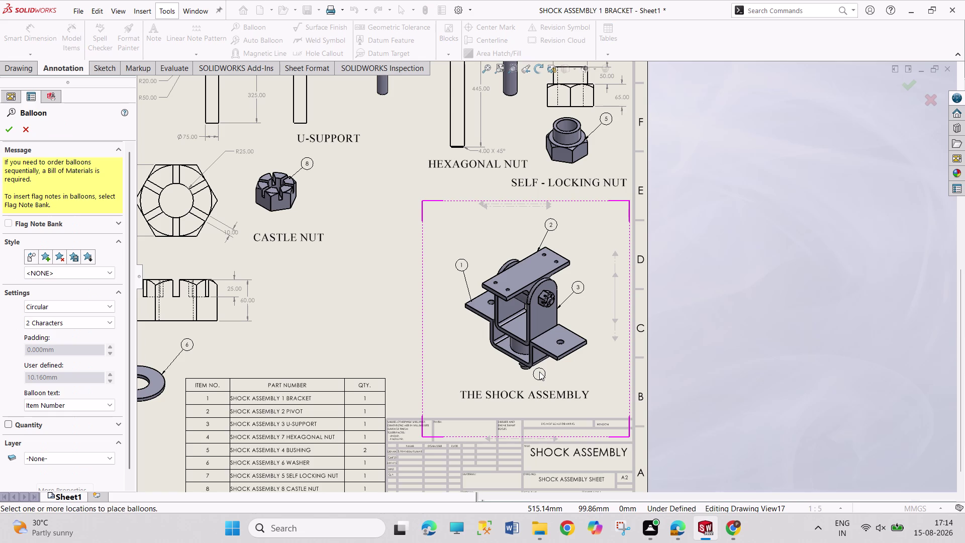
click(96, 404)
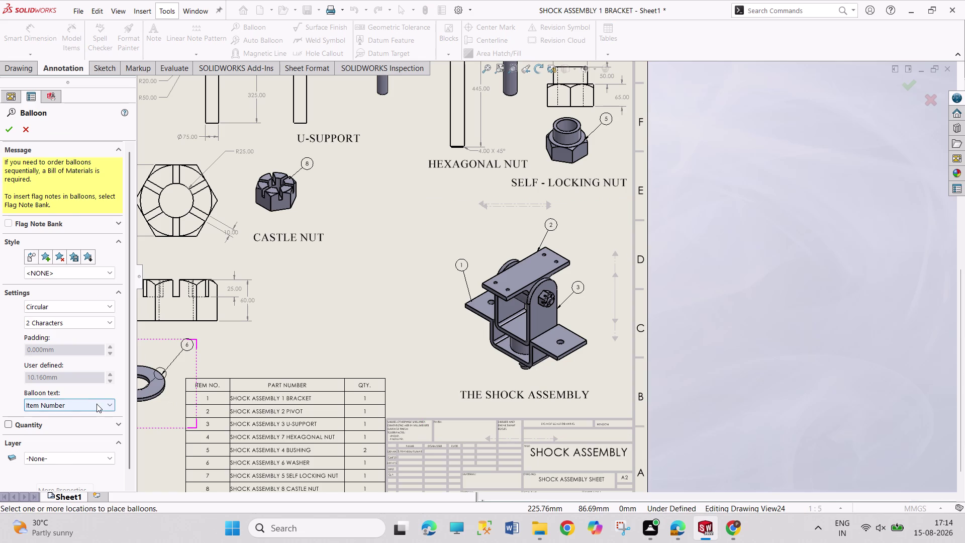
click(83, 415)
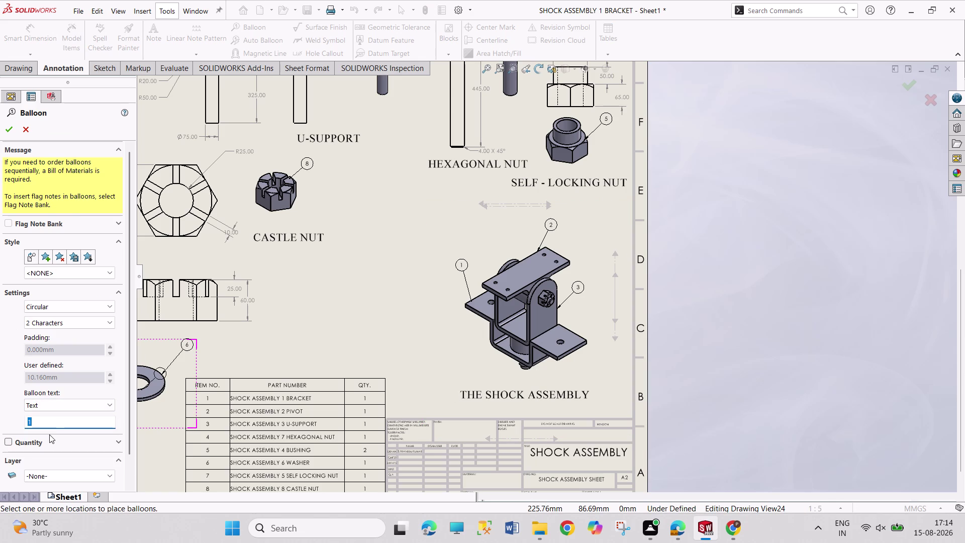
key(5)
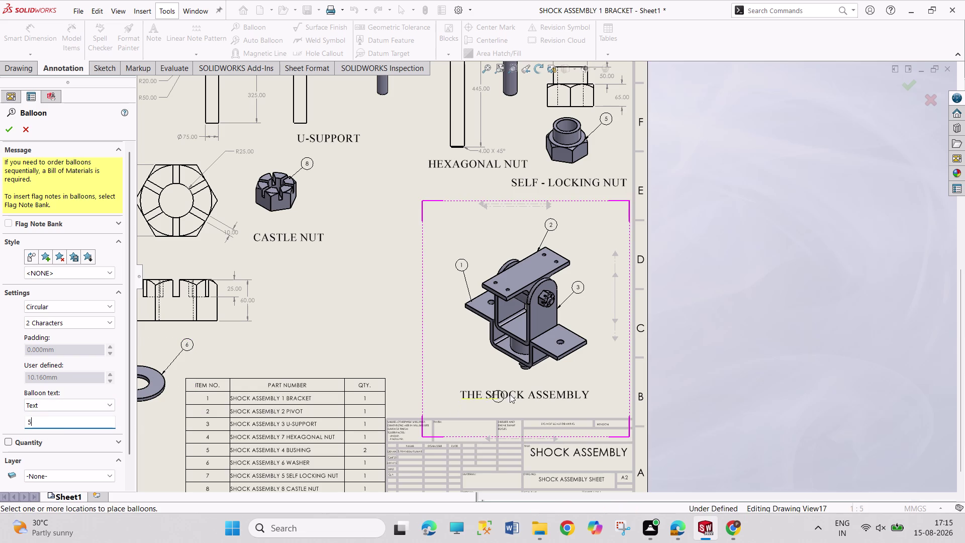
click(522, 367)
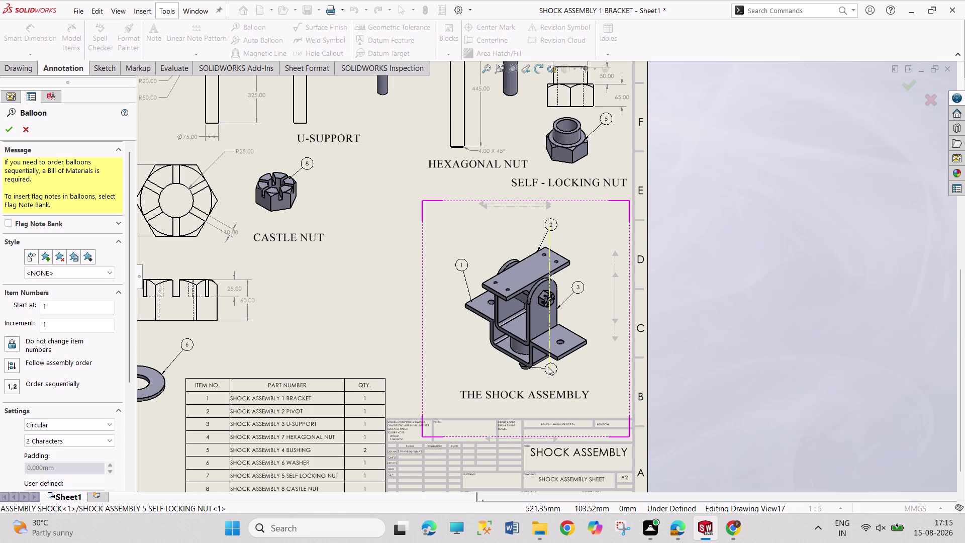
click(548, 367)
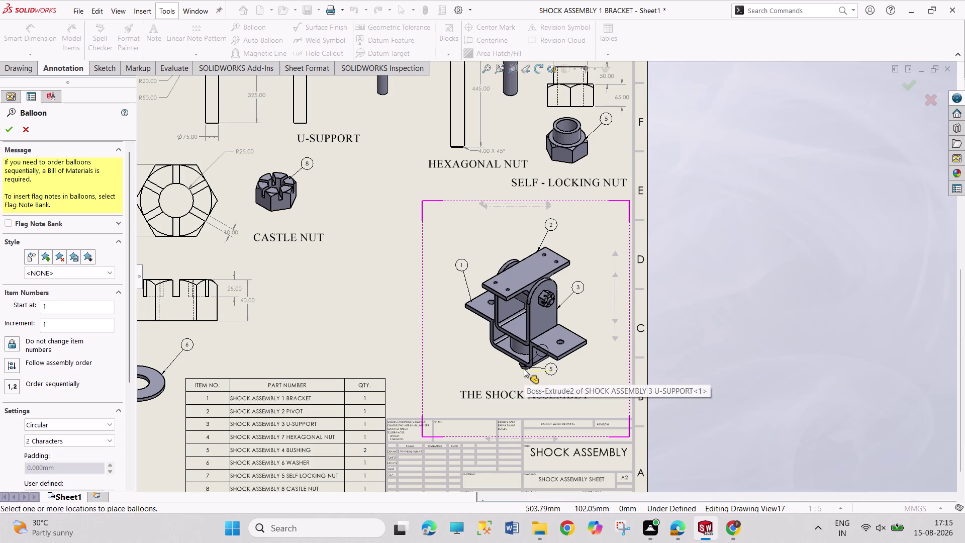
scroll(up, 3)
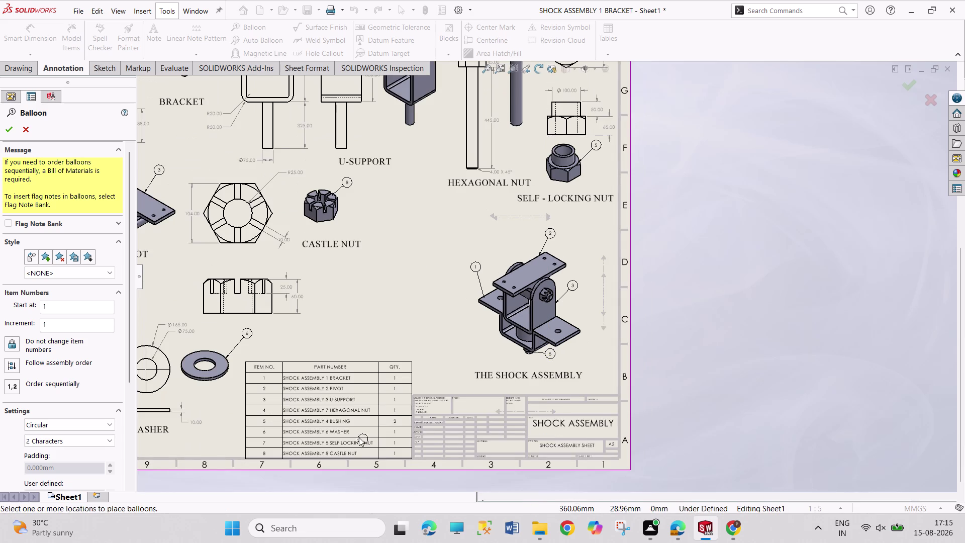
scroll(down, 3)
scroll(down, 3)
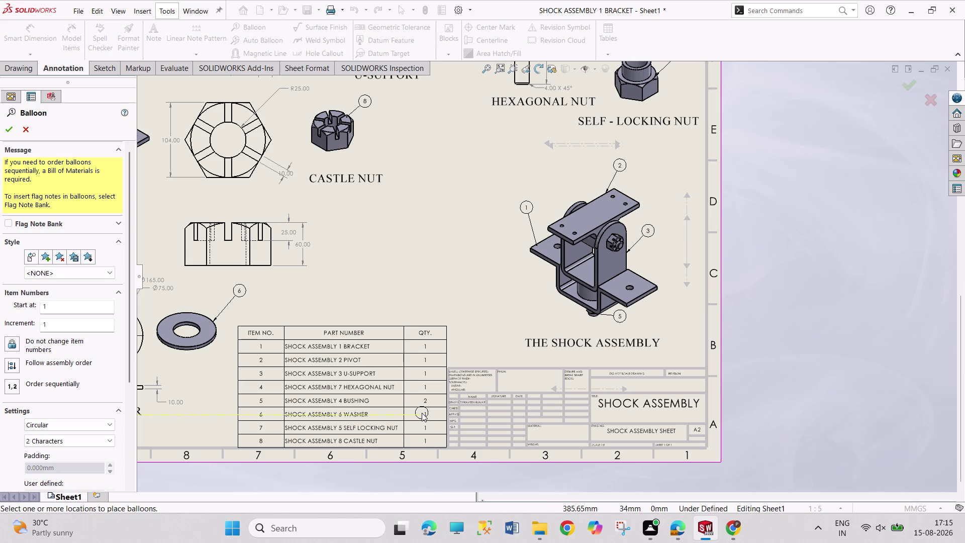
key(Escape)
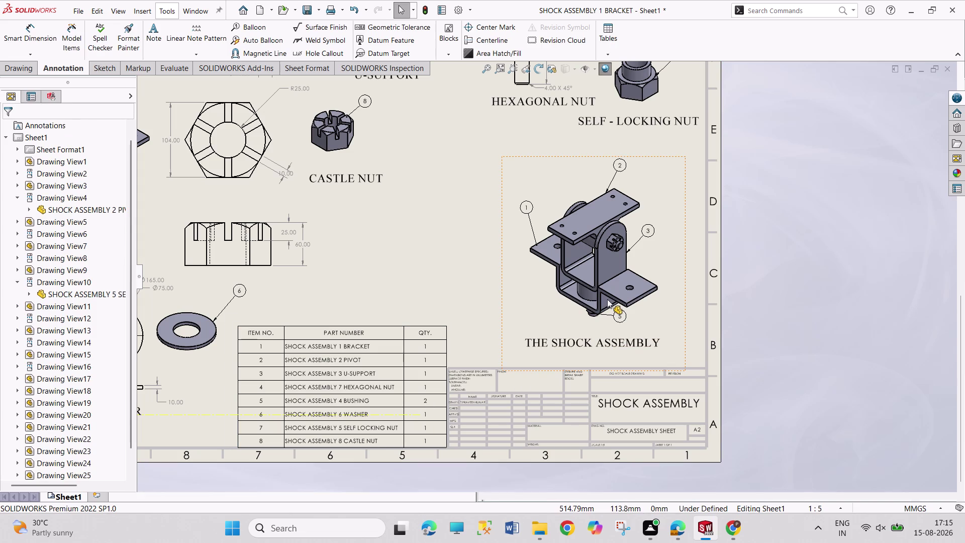
Undo the last eight balloon changes with Ctrl+Z.
key(ctrl+z)
key(ctrl+z)
key(ctrl+z)
key(ctrl+z)
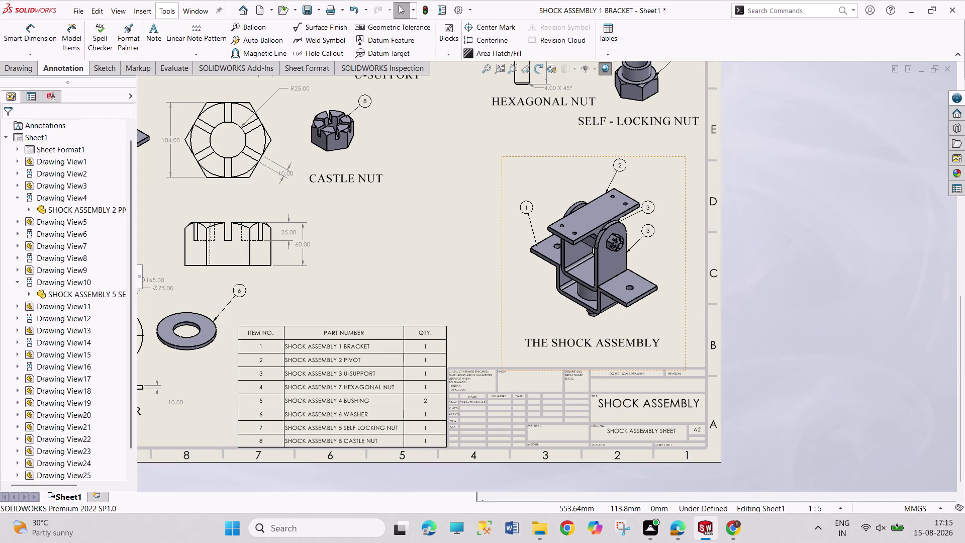
key(ctrl+z)
key(ctrl+z)
key(ctrl+z)
key(ctrl+z)
Switch to the ASSEMBLY SHOCK document through Window > More Windows.
click(194, 12)
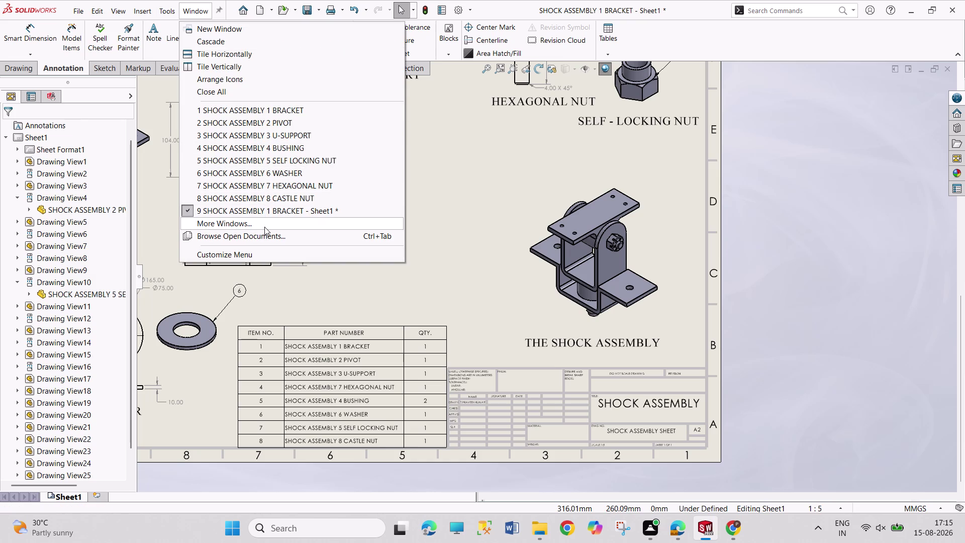
click(264, 227)
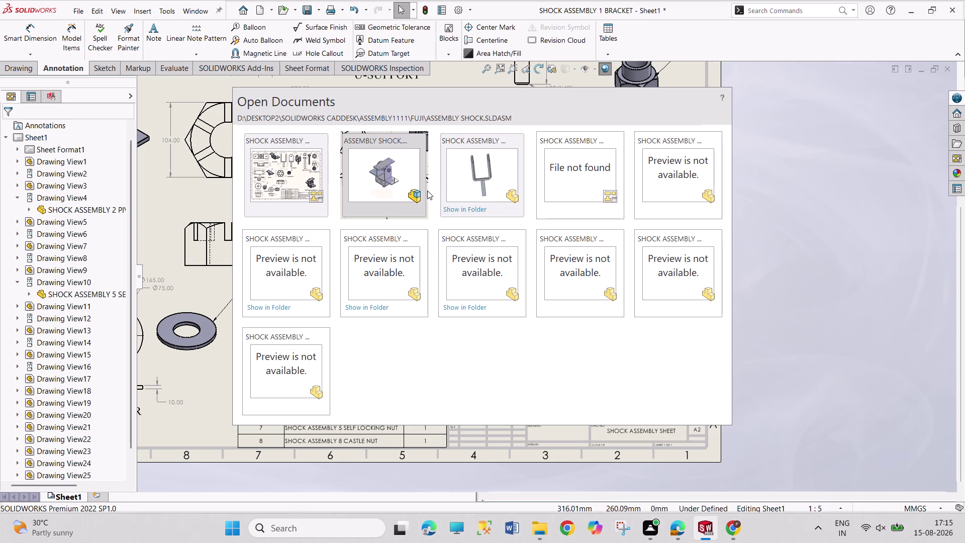
click(396, 184)
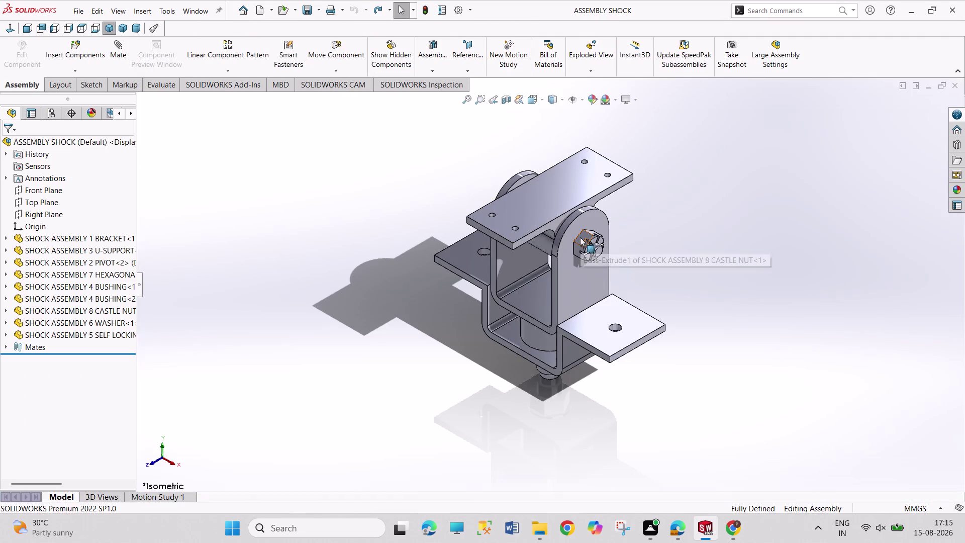
Try to explode the whole assembly from the top-level ASSEMBLY SHOCK node, triggering a warning.
scroll(up, 3)
scroll(down, 3)
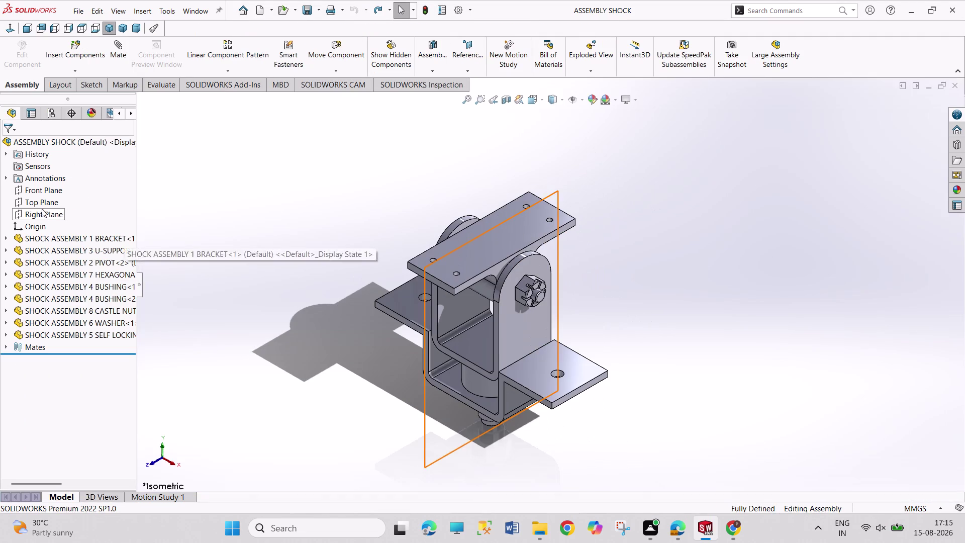
right_click(32, 145)
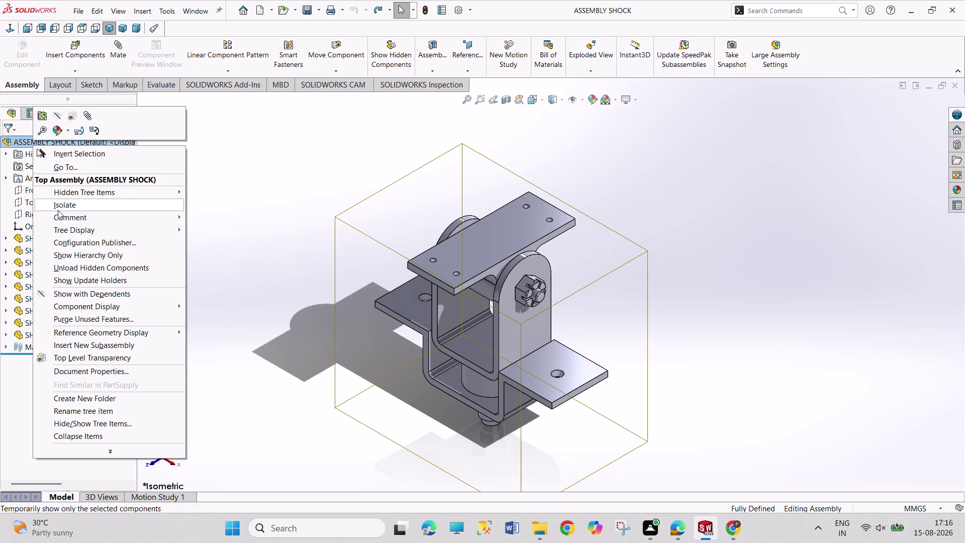
click(589, 46)
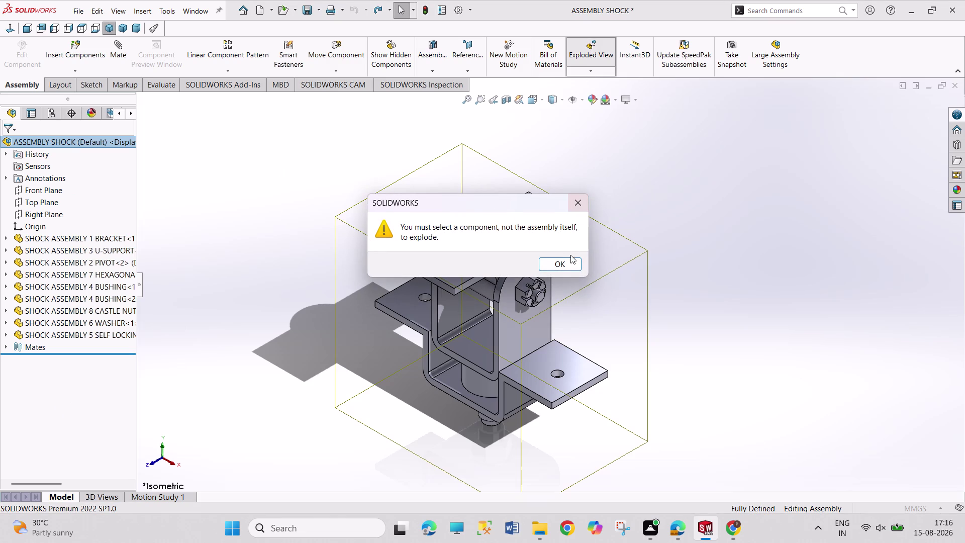
Dismiss the warning, start a radial explode of all eight parts, then cancel it.
click(570, 260)
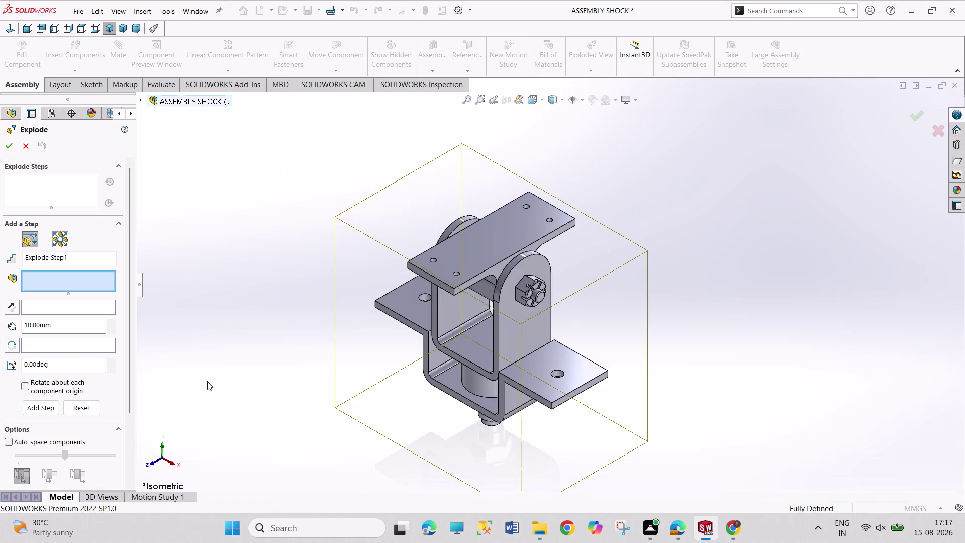
click(61, 243)
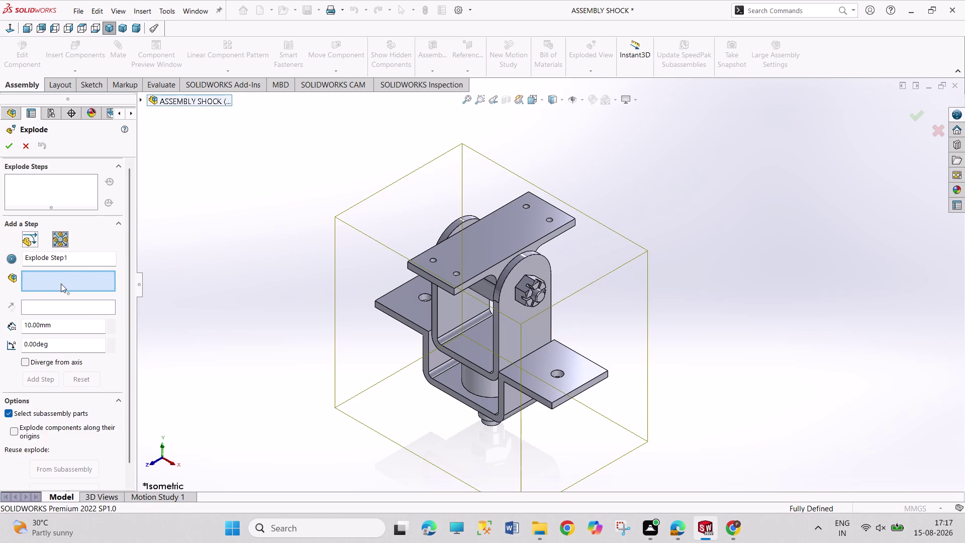
drag(295, 164, 372, 425)
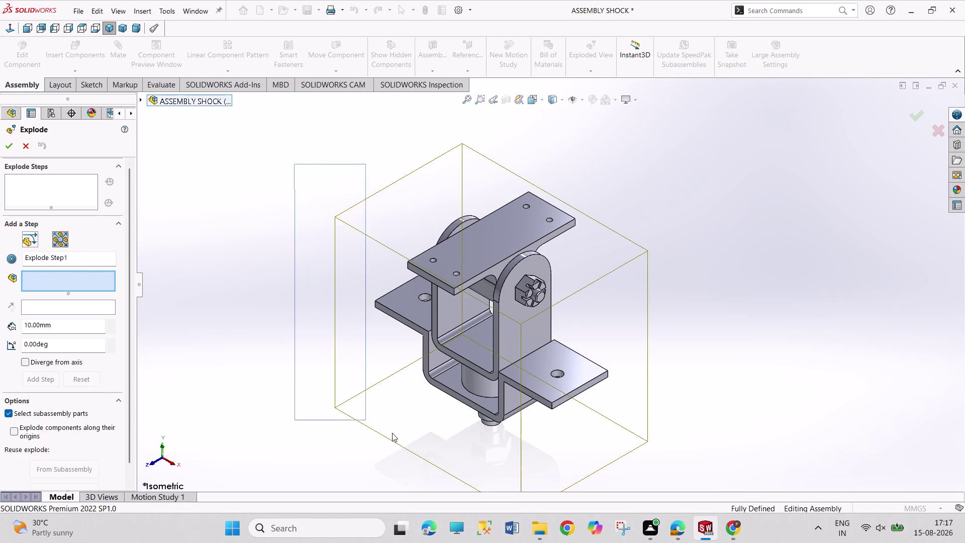
drag(372, 425, 686, 487)
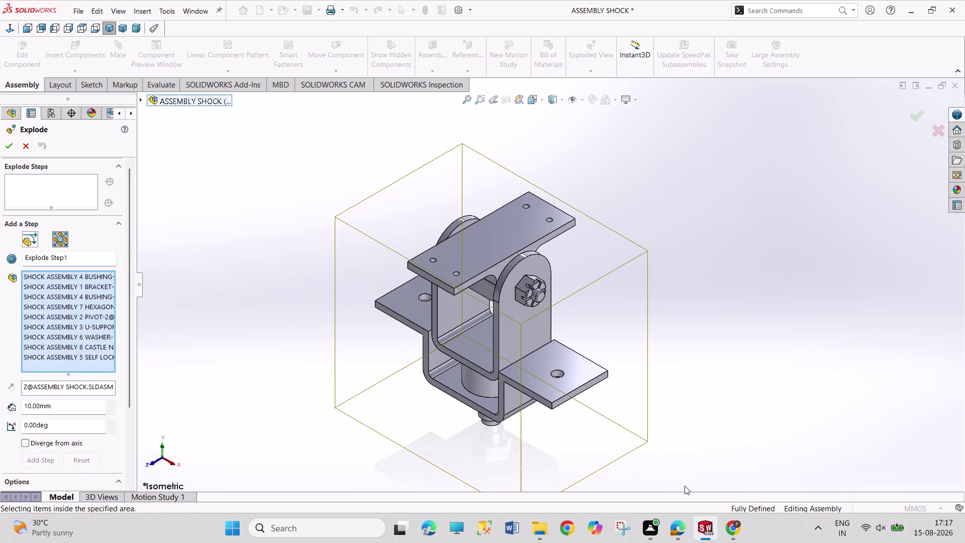
scroll(down, 3)
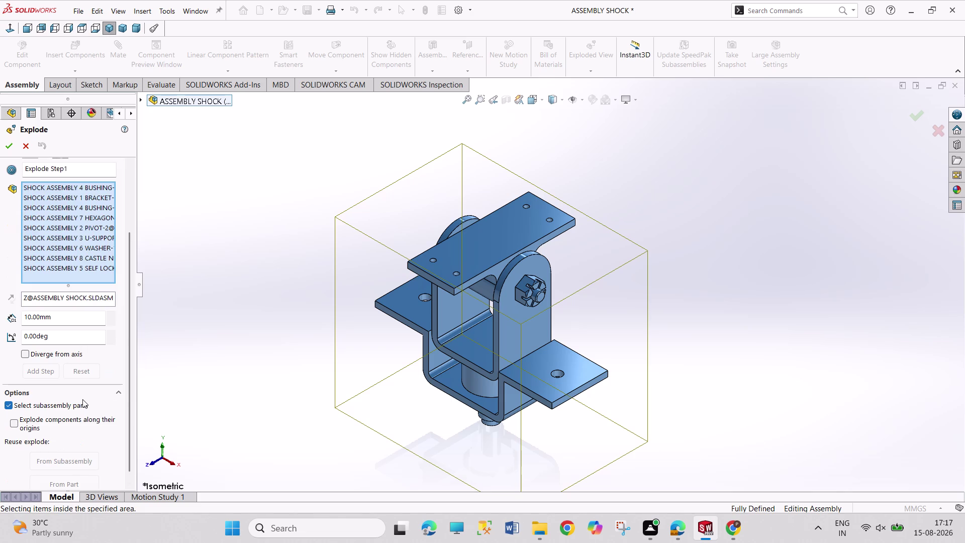
click(4, 146)
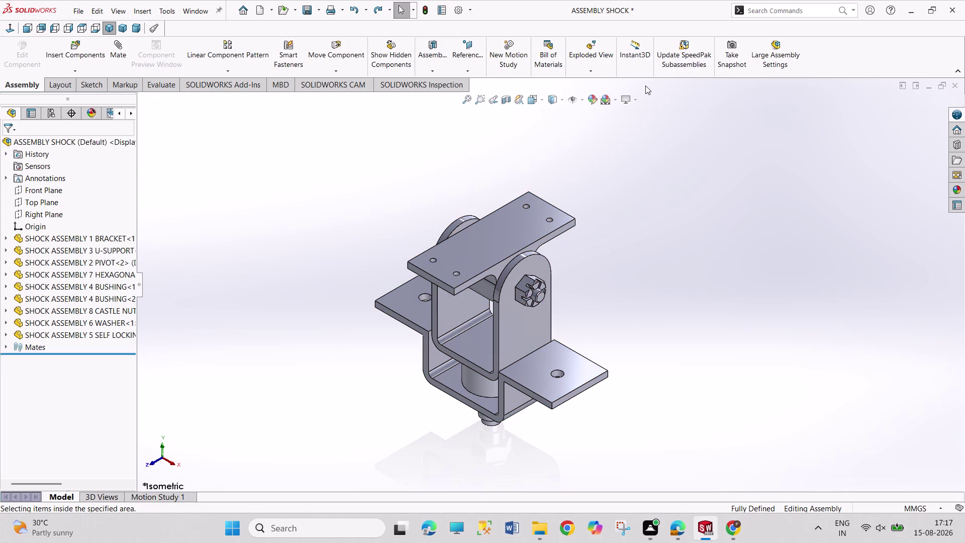
right_click(47, 146)
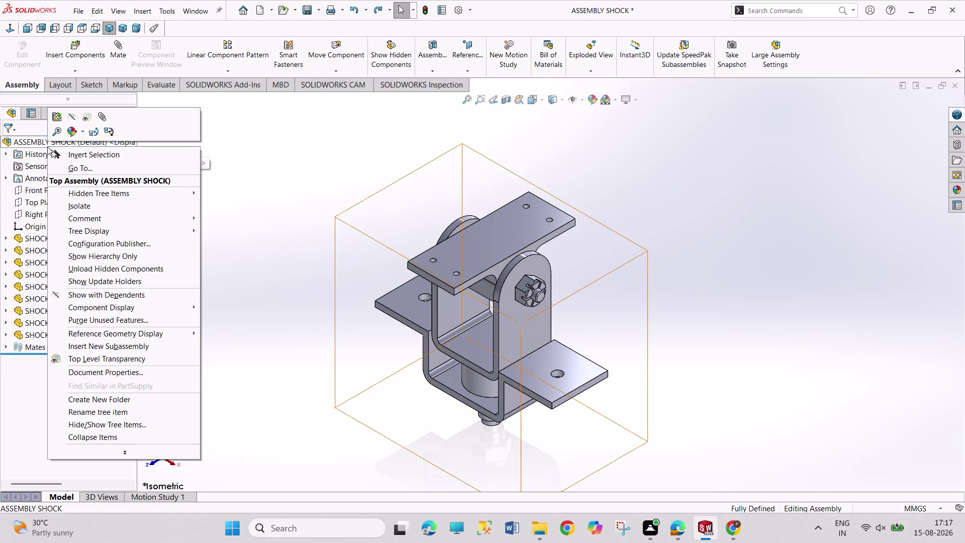
Isolate the shock assembly's components.
click(94, 208)
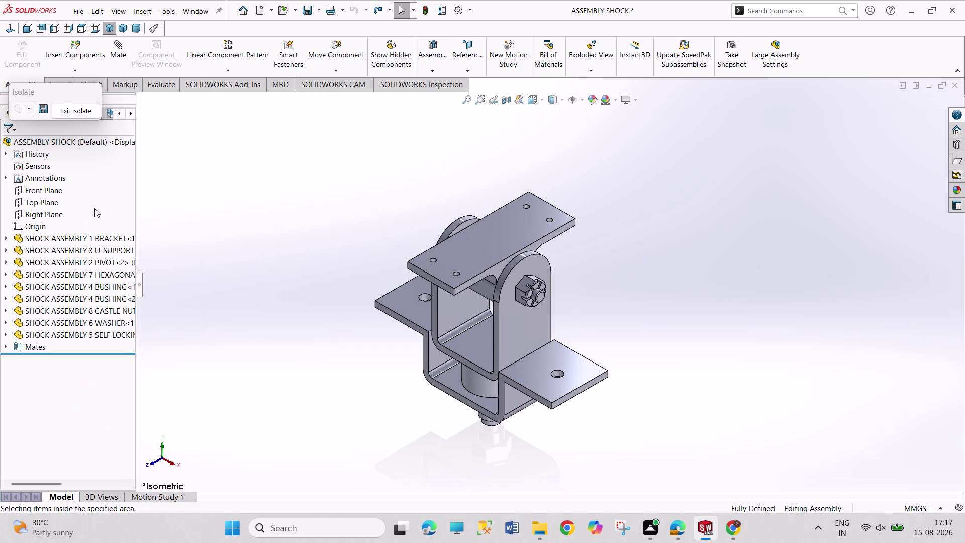
click(208, 160)
key(Escape)
key(Escape)
key(Escape)
click(68, 107)
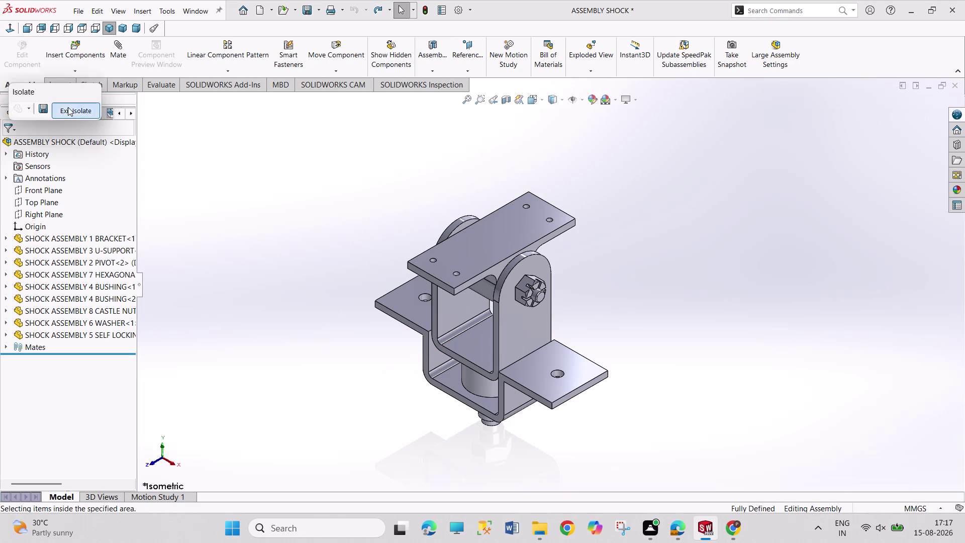
Start an exploded view and box-select every shock component.
click(596, 53)
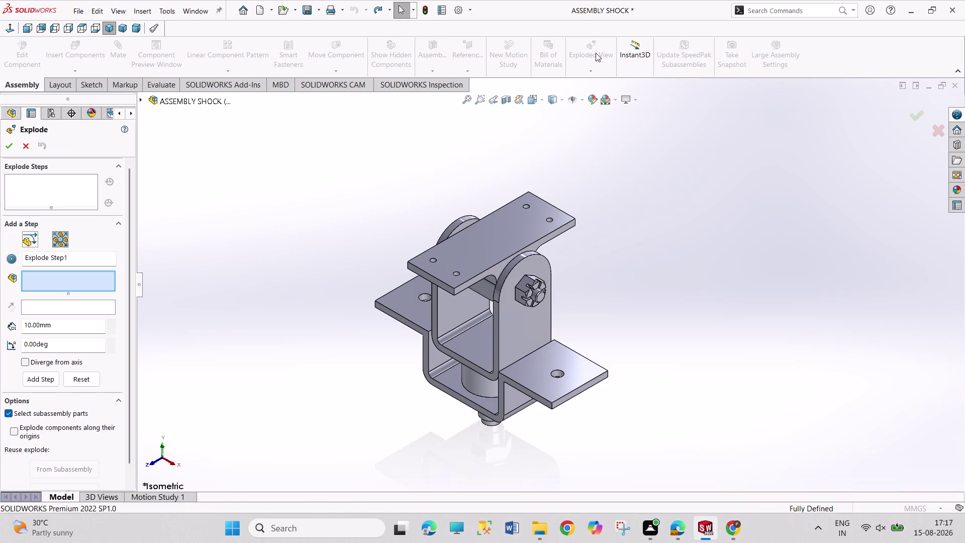
drag(323, 148, 343, 292)
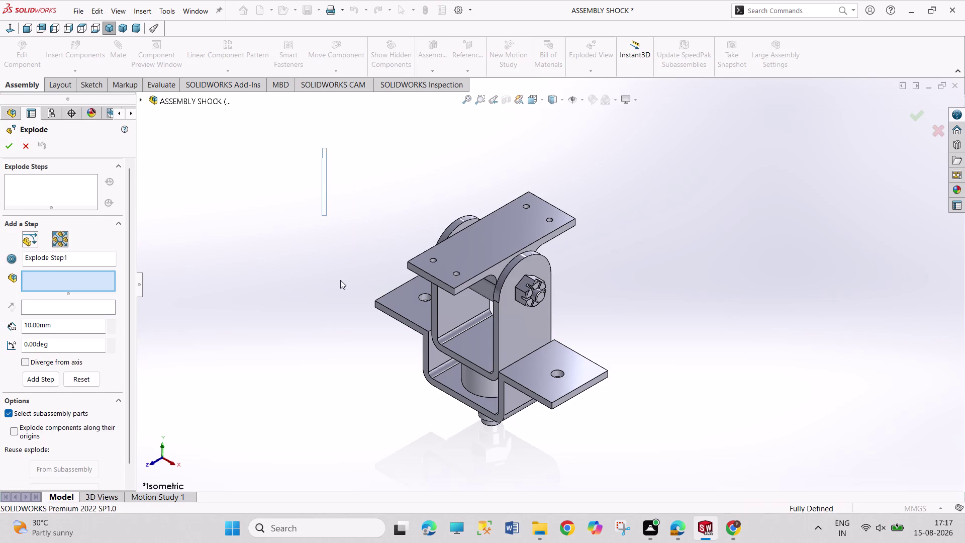
drag(343, 292, 653, 465)
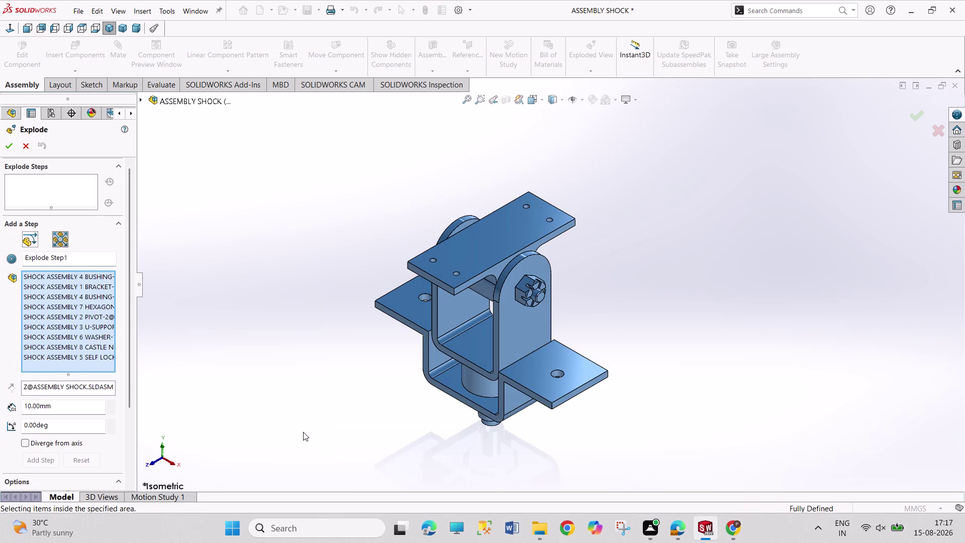
scroll(down, 3)
scroll(down, 3)
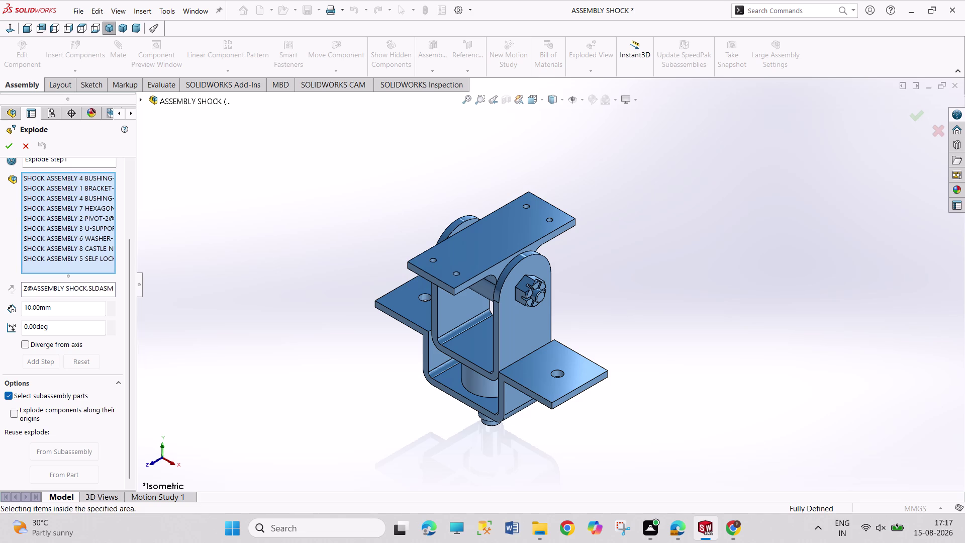
click(31, 308)
scroll(down, 3)
scroll(down, 3)
scroll(up, 3)
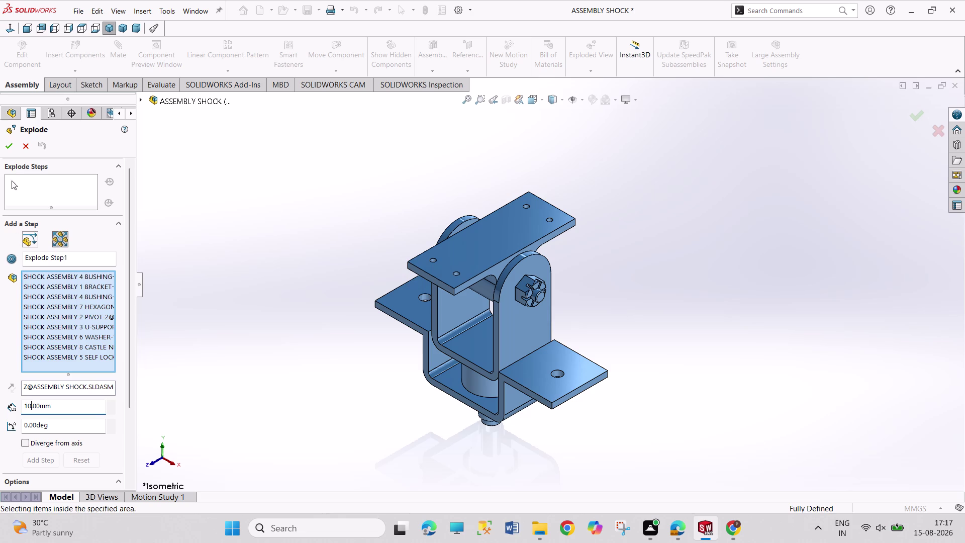
Choose a regular explode step, cancel it, and reopen the explode command.
click(40, 183)
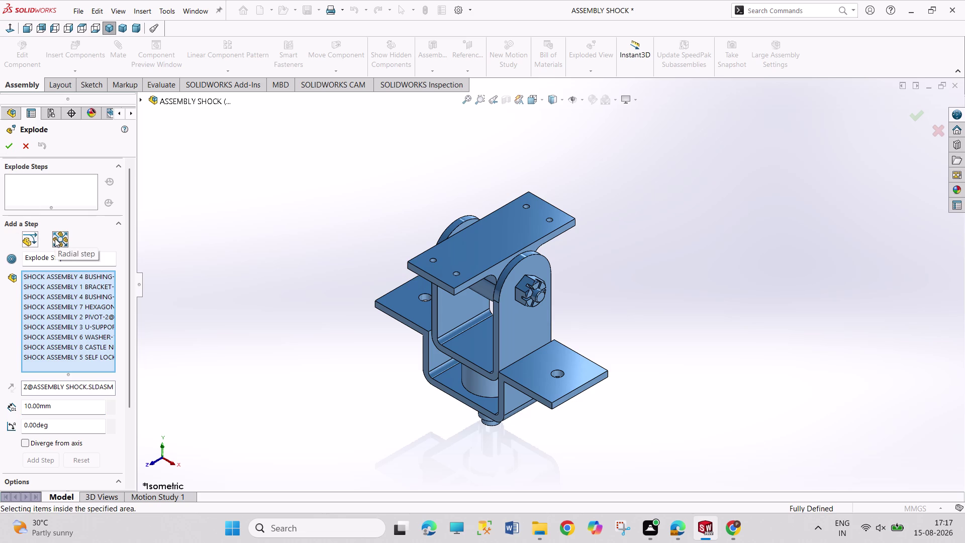
click(28, 240)
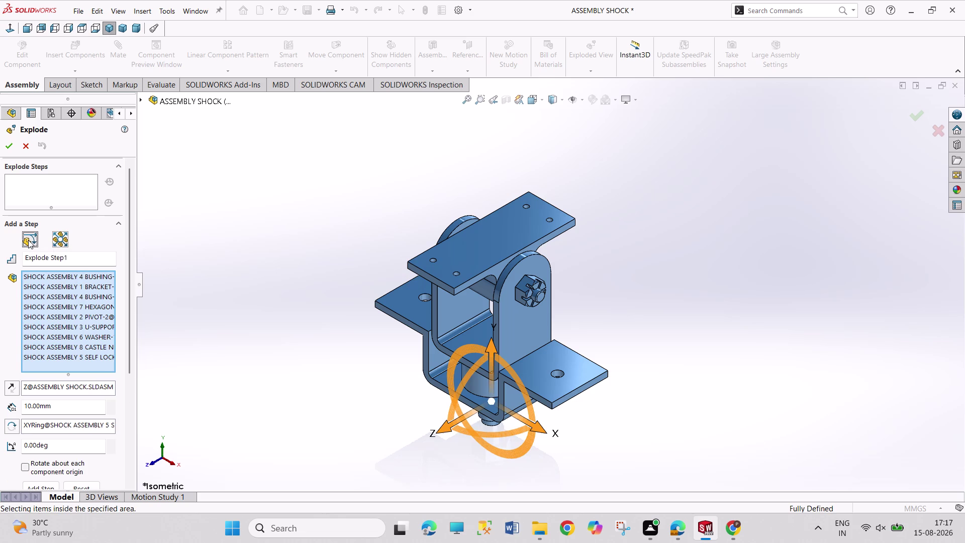
scroll(down, 3)
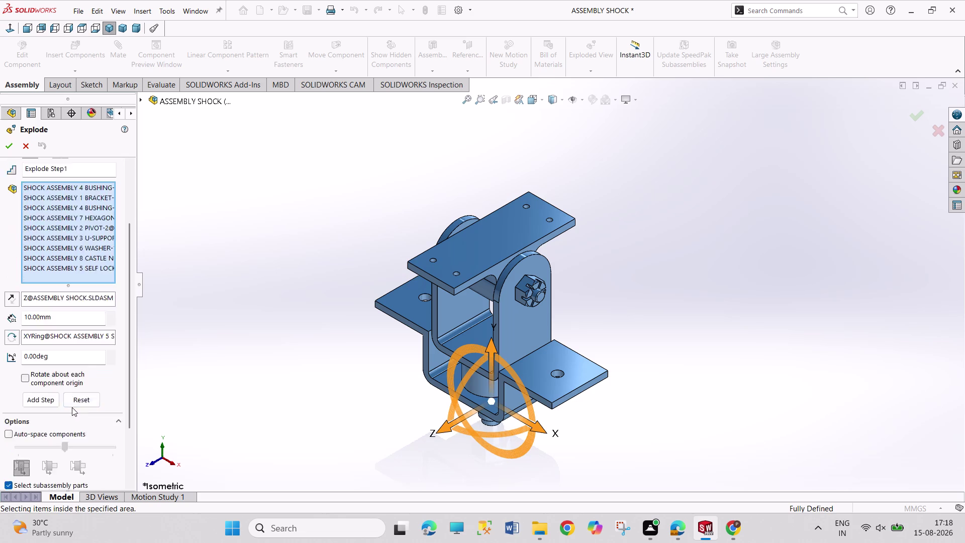
scroll(down, 3)
scroll(up, 3)
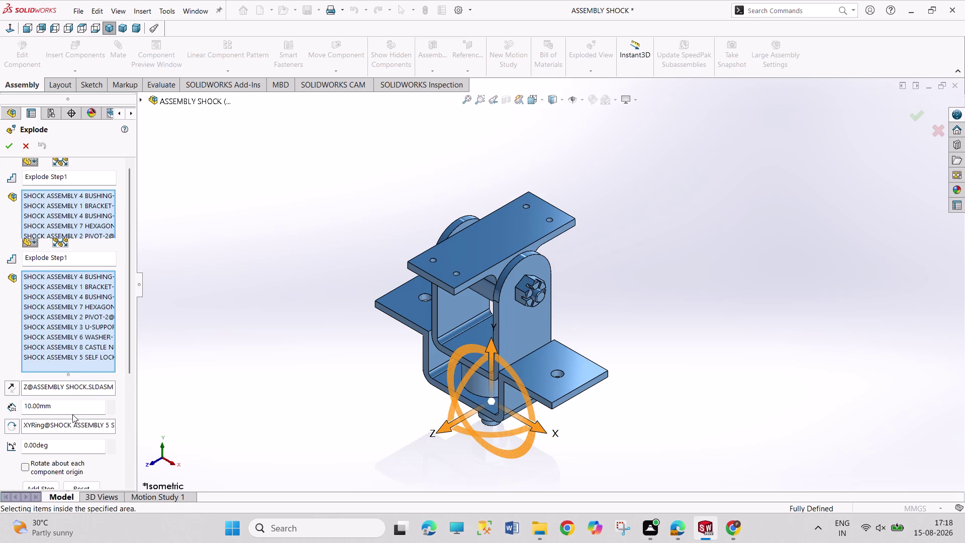
click(11, 145)
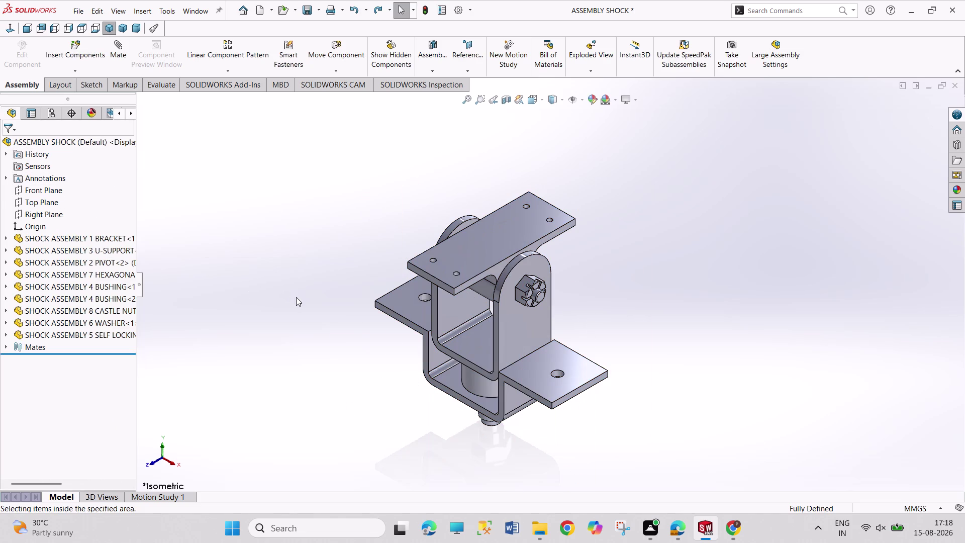
click(589, 52)
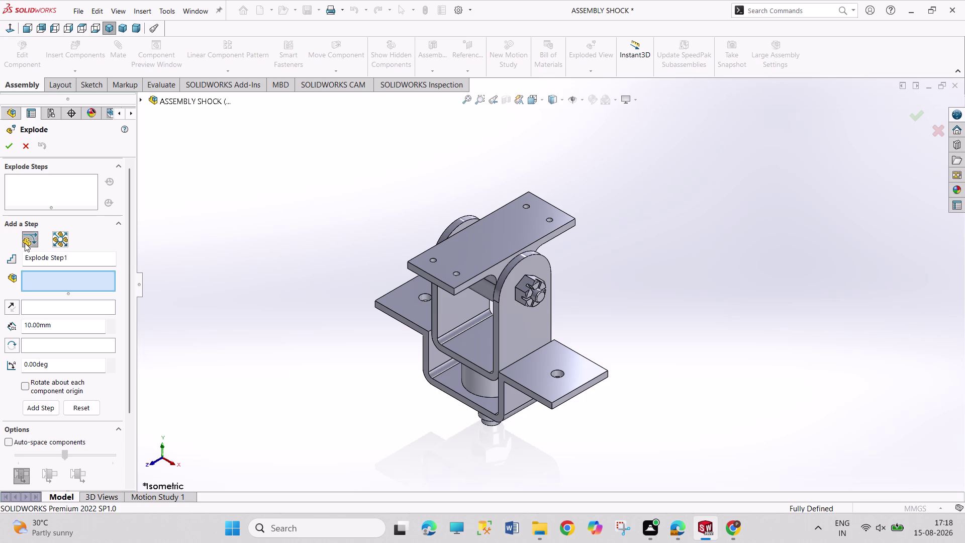
Try a radial explode of all components diverging from a U-support face, dismissing the warning.
click(64, 238)
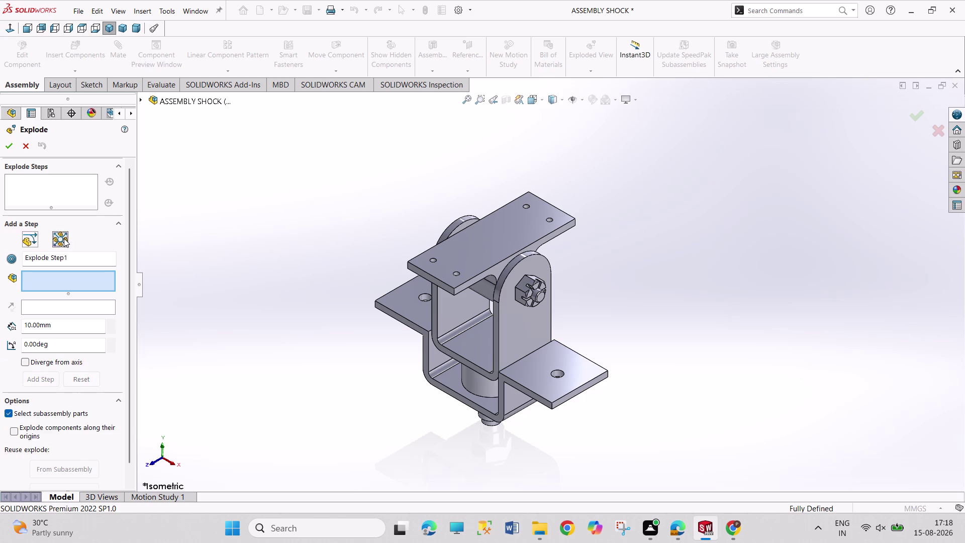
drag(276, 155, 502, 417)
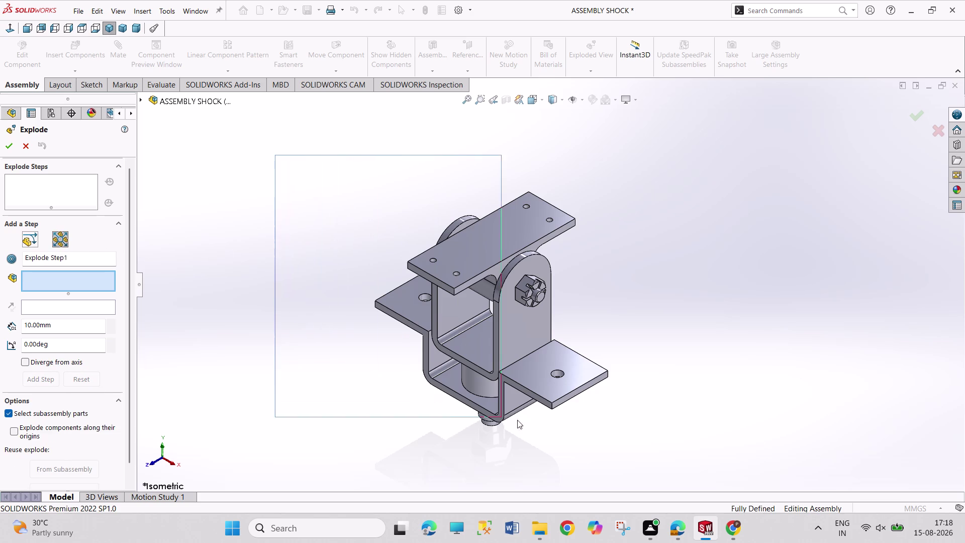
drag(502, 417, 640, 448)
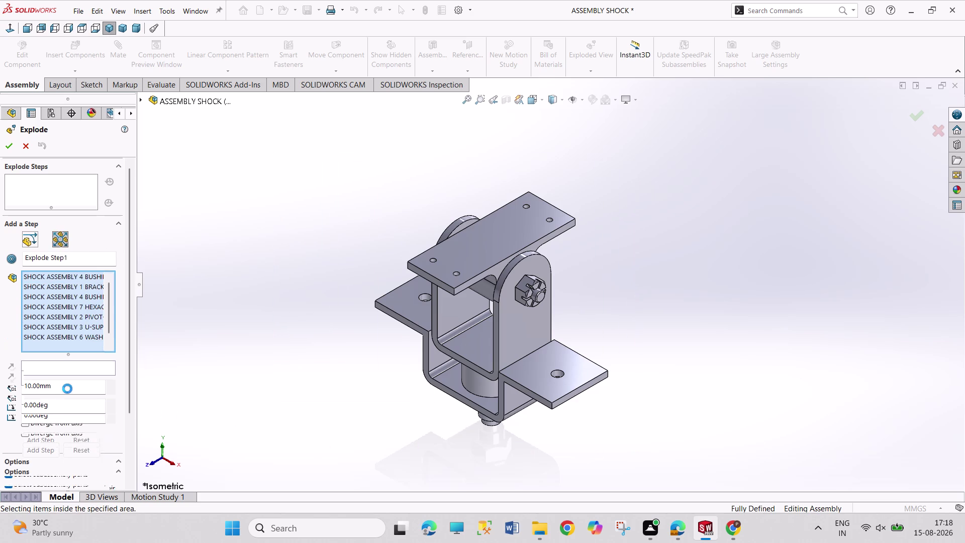
click(28, 442)
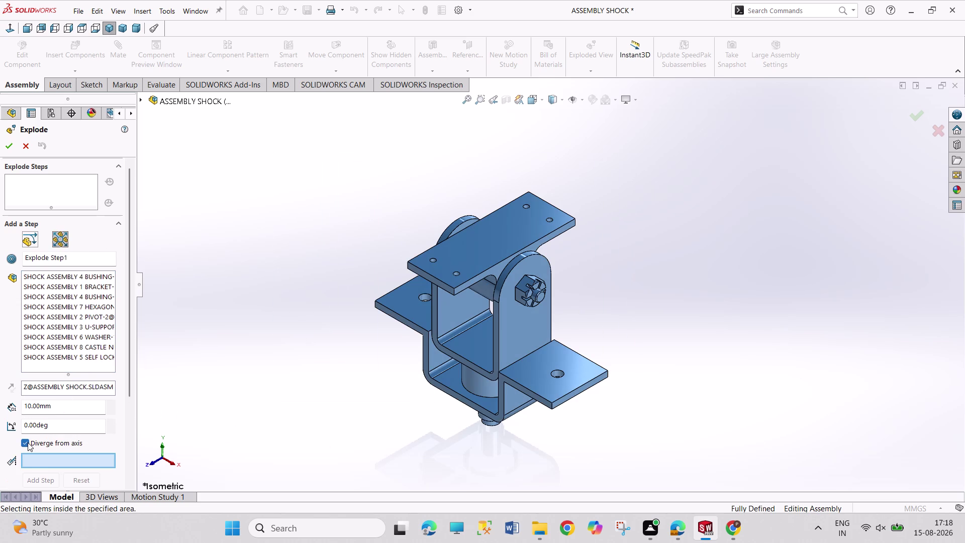
click(29, 443)
click(28, 442)
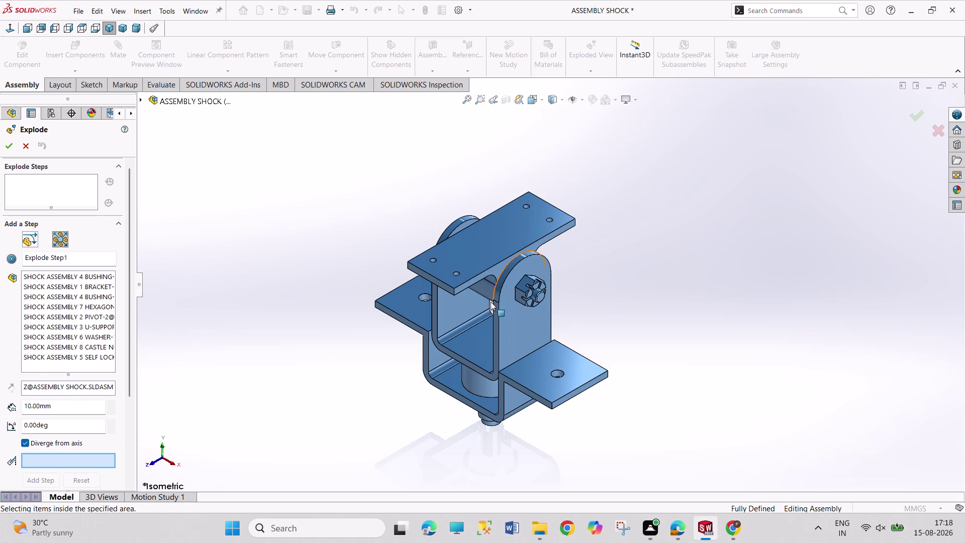
click(483, 348)
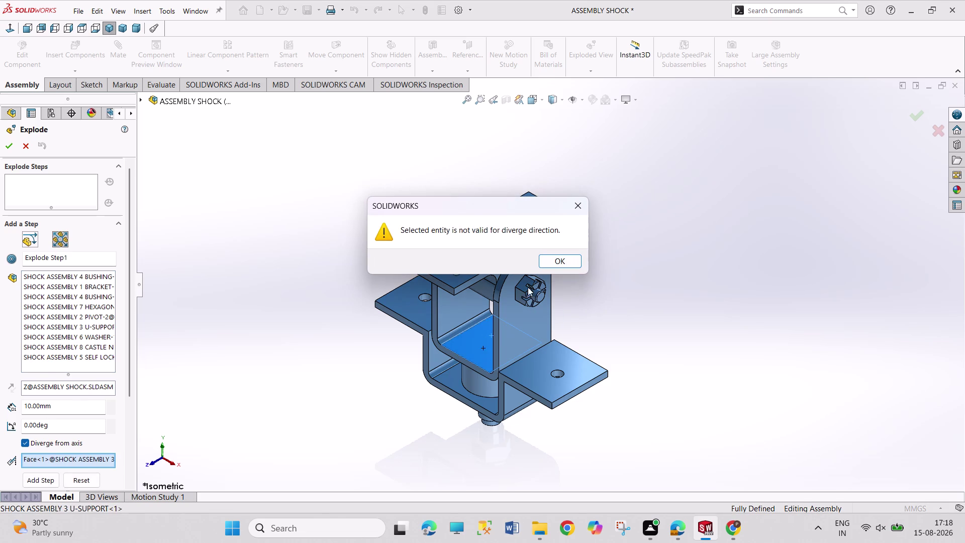
click(548, 263)
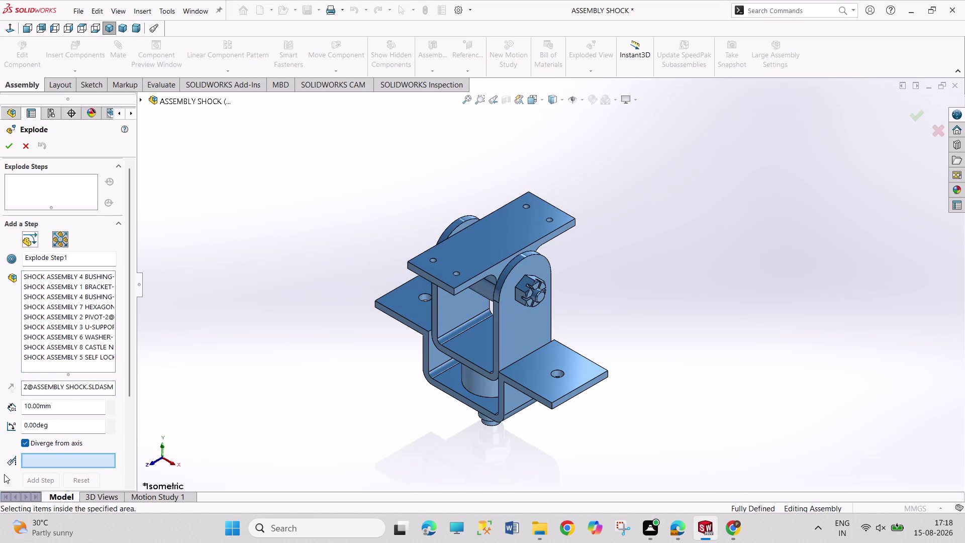
Switch the explode to move components along their own origins.
click(25, 444)
scroll(down, 3)
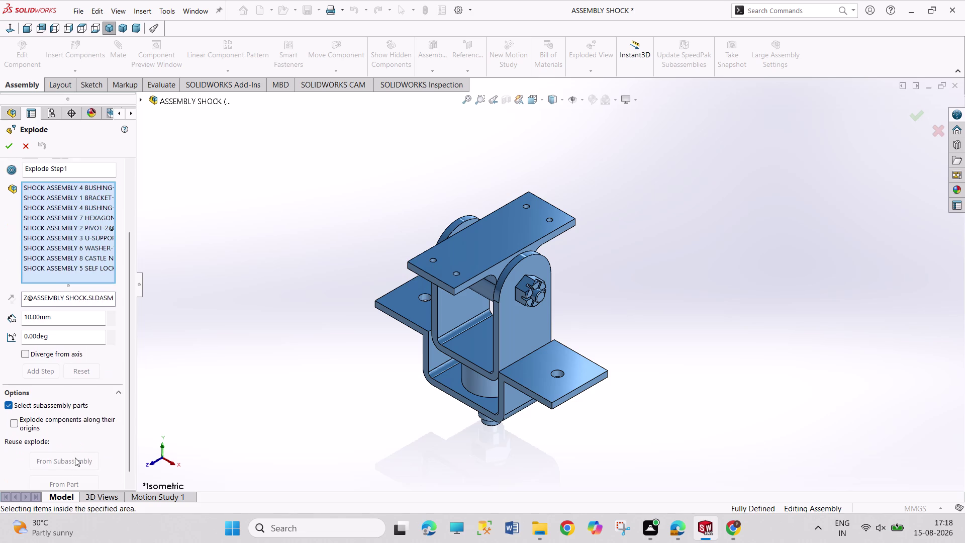
scroll(down, 3)
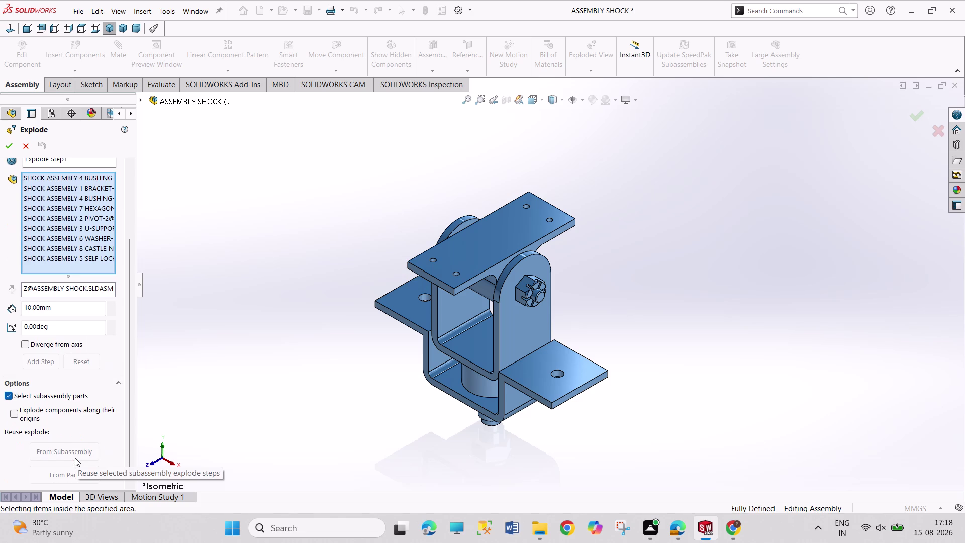
click(31, 408)
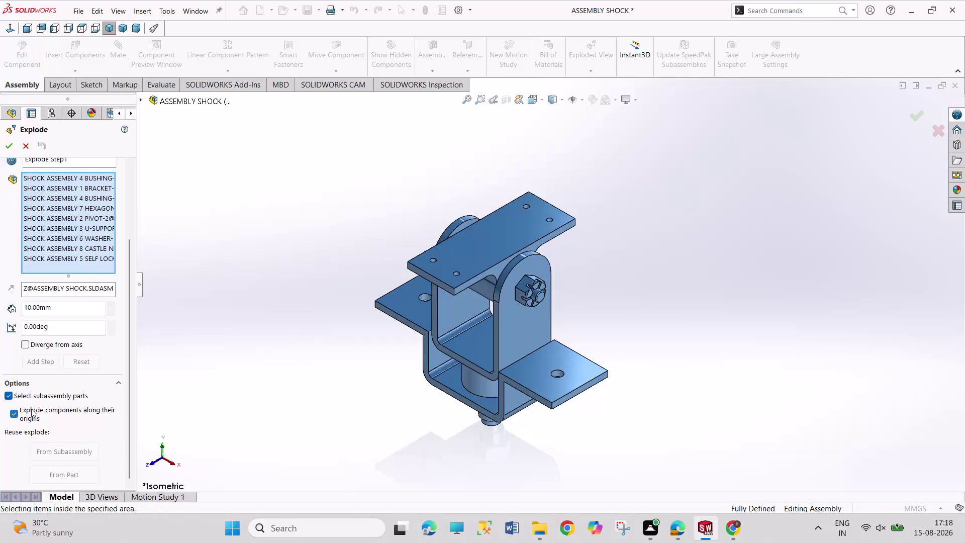
scroll(down, 3)
scroll(up, 3)
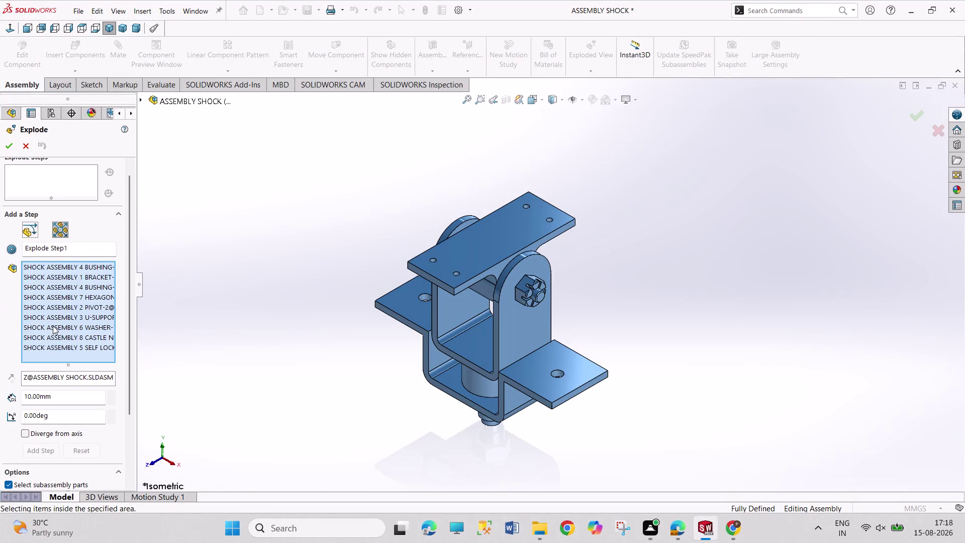
scroll(up, 3)
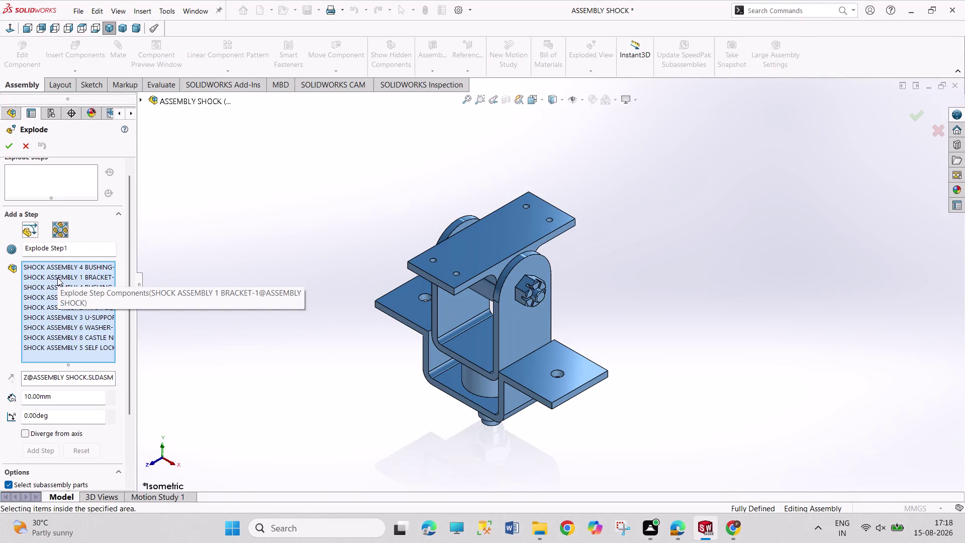
click(83, 244)
click(8, 249)
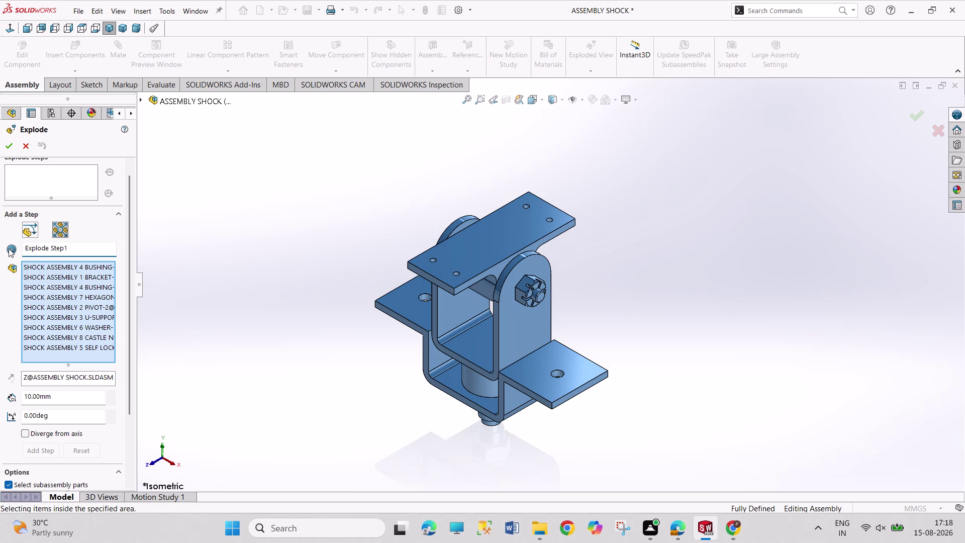
click(11, 269)
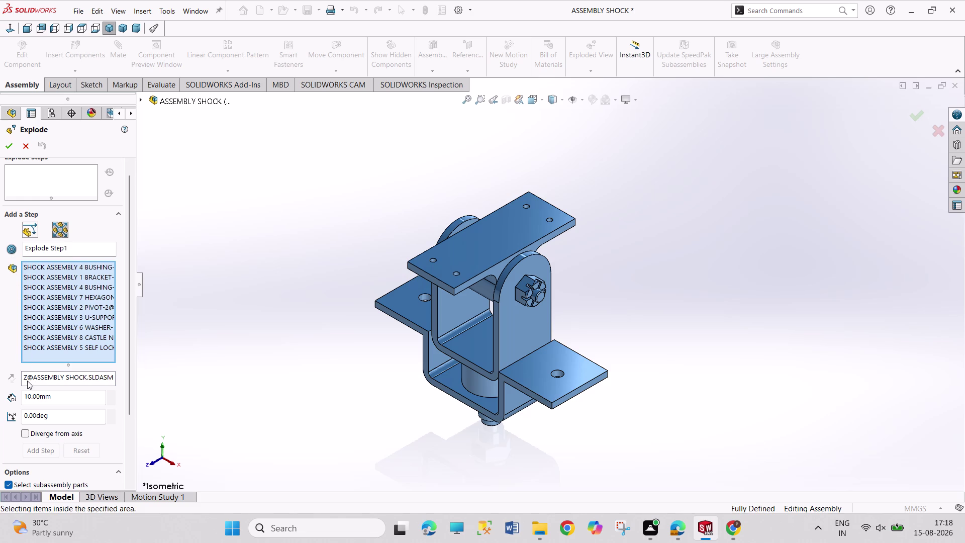
Pick the self-locking nut and castle nut, then cancel the explode.
click(32, 380)
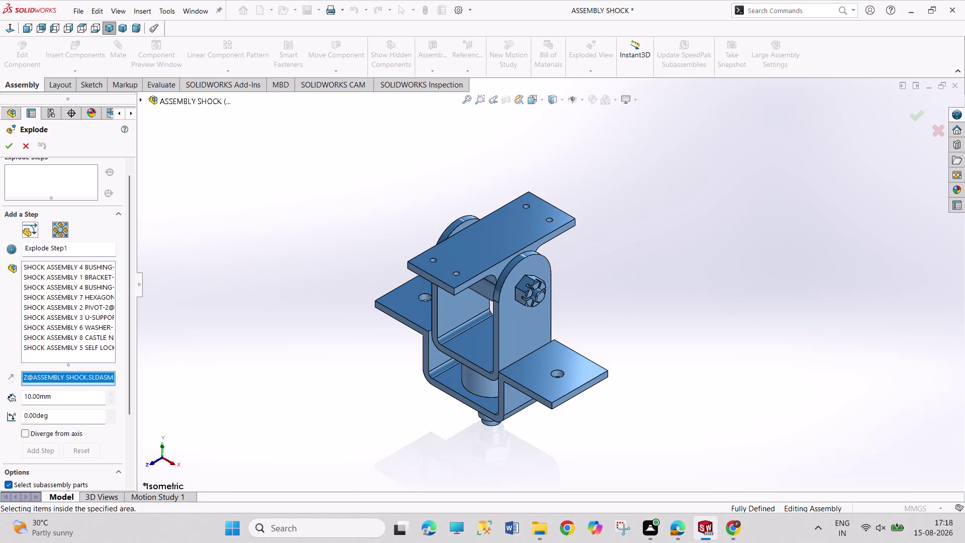
click(69, 347)
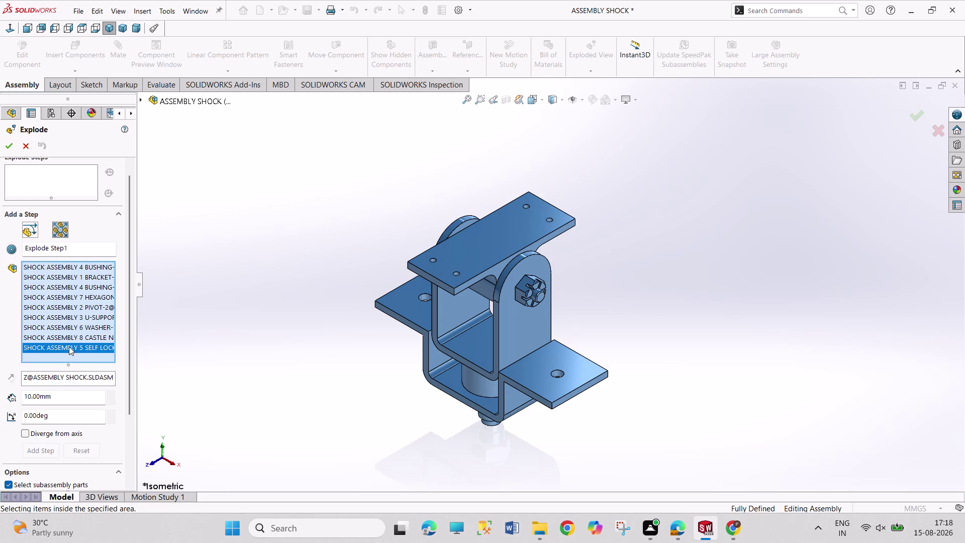
click(69, 341)
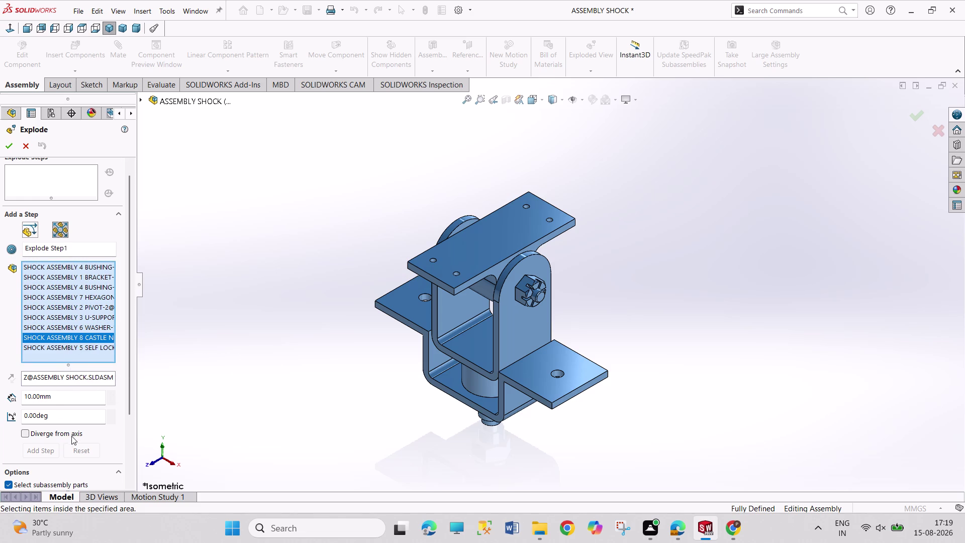
scroll(down, 3)
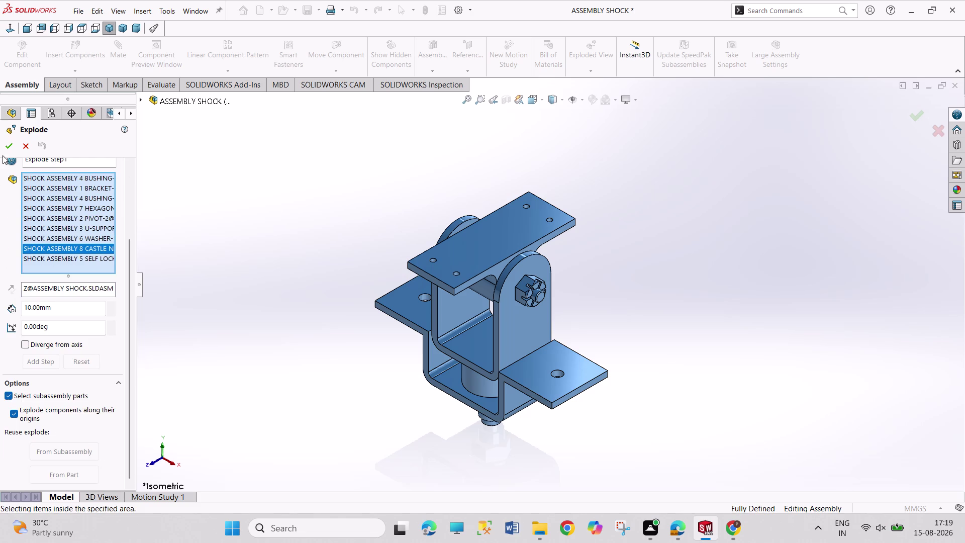
click(7, 145)
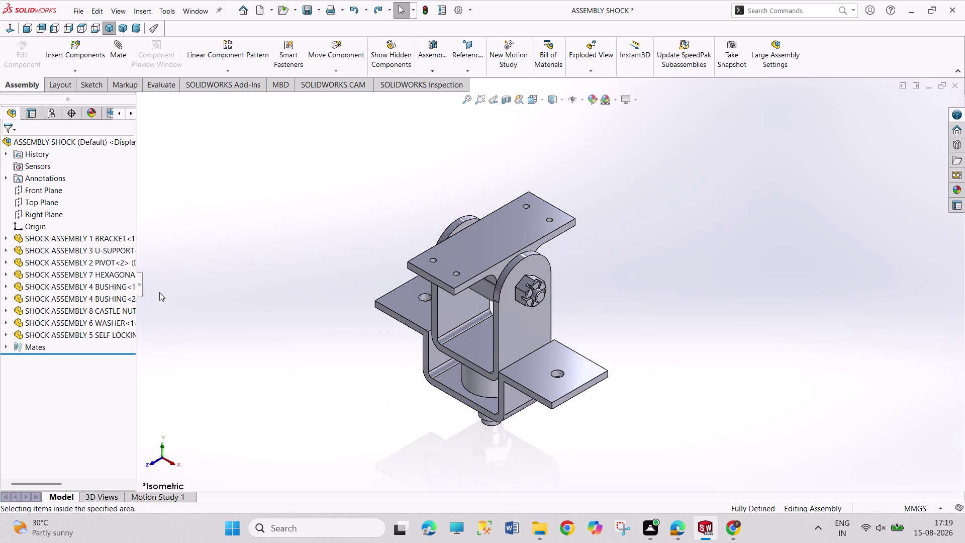
Launch Exploded View from the Assembly tab dropdown, briefly expanding and collapsing Mates.
click(591, 73)
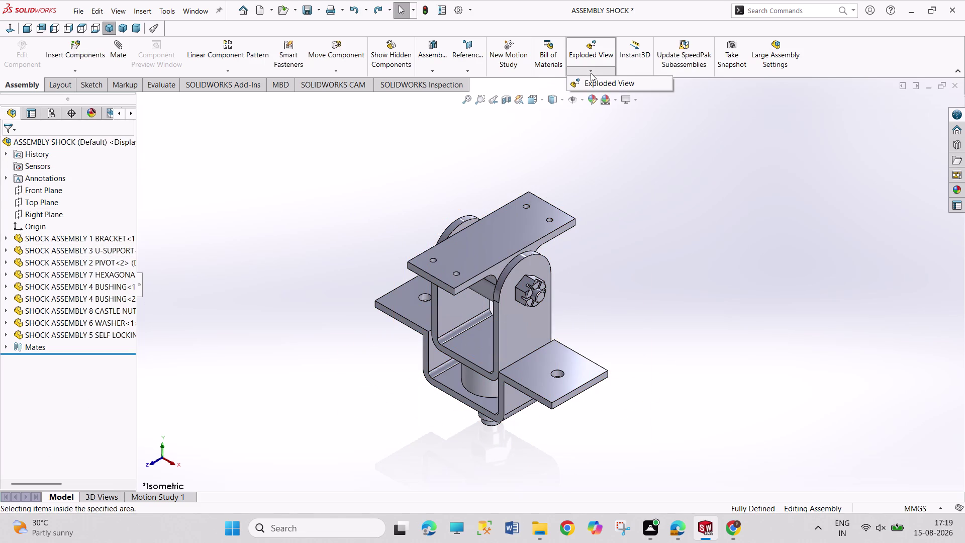
click(617, 164)
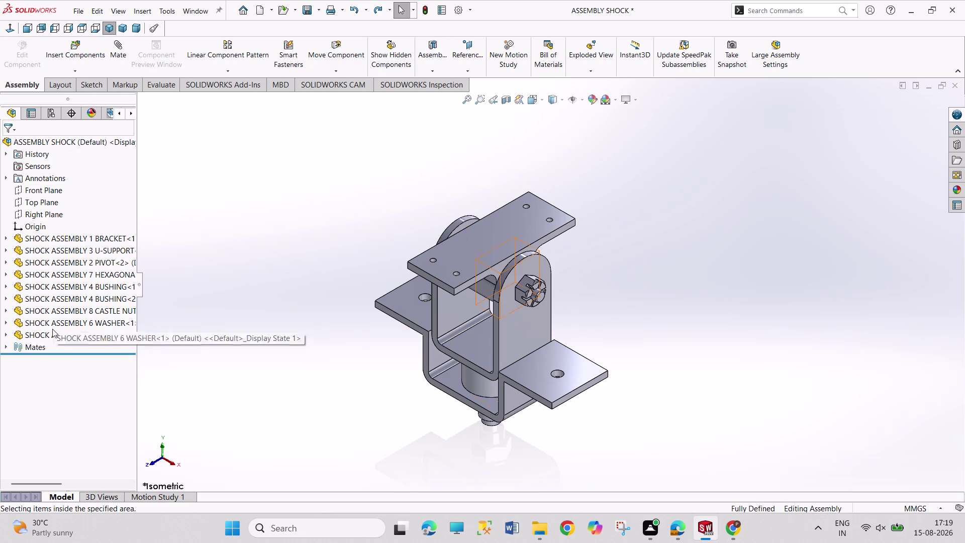
click(6, 347)
scroll(down, 3)
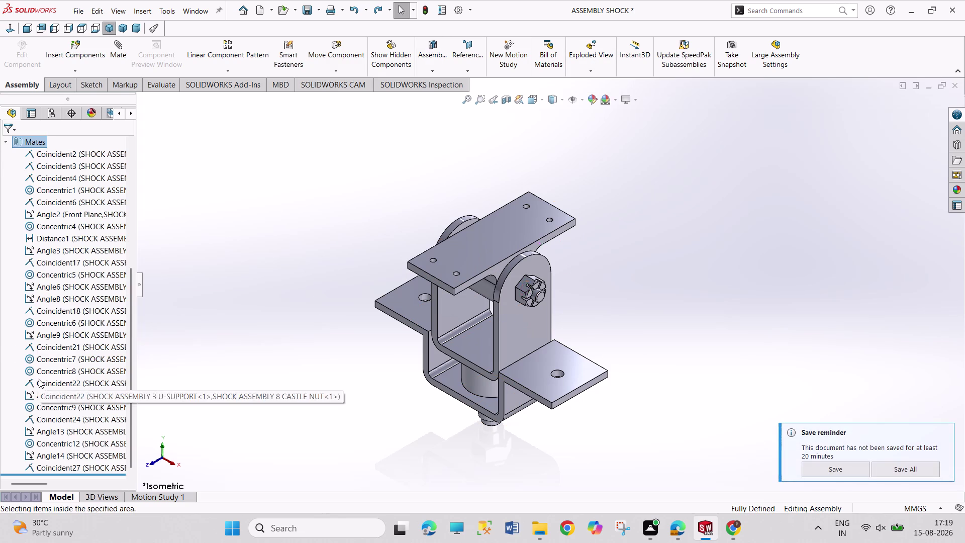
scroll(up, 3)
click(5, 250)
scroll(up, 3)
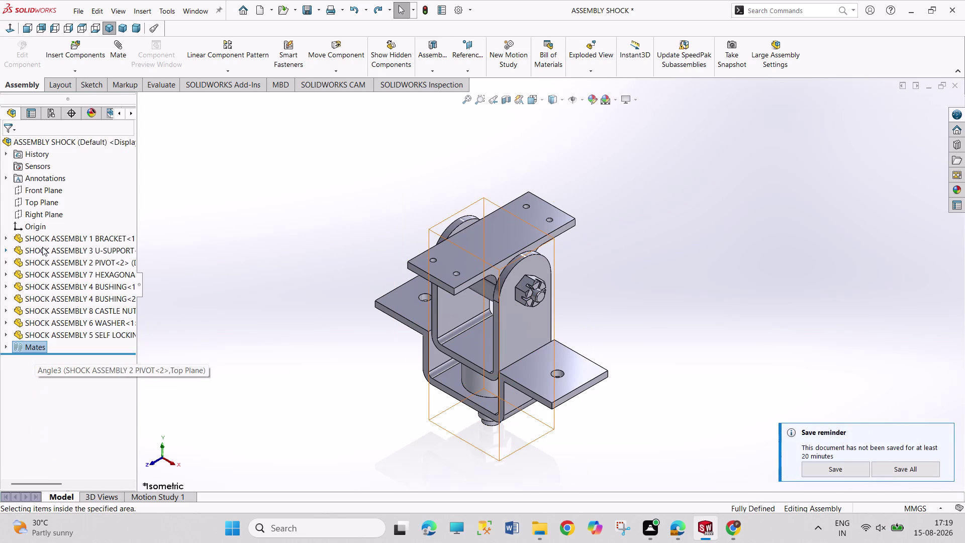
click(597, 51)
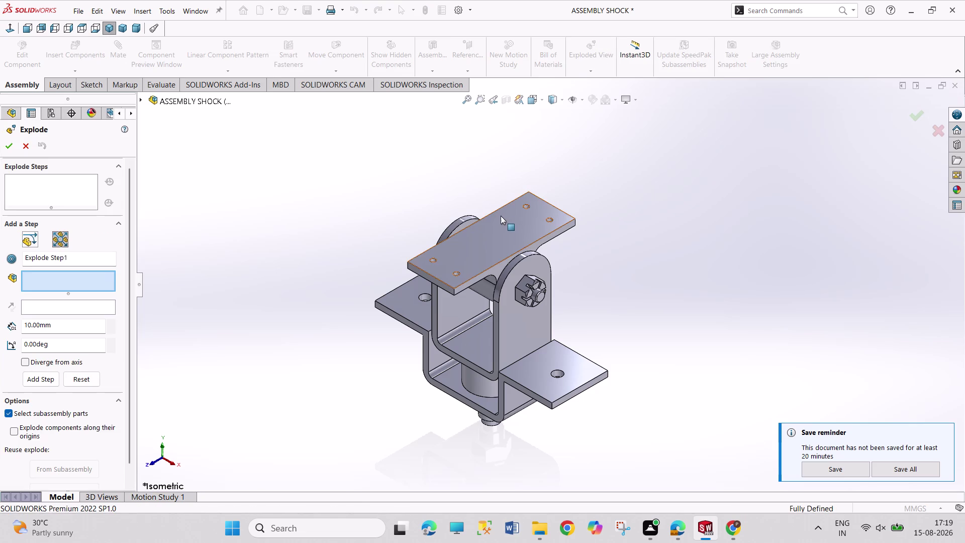
Box-select all shock components for an explode step, then cancel it.
drag(281, 130, 281, 169)
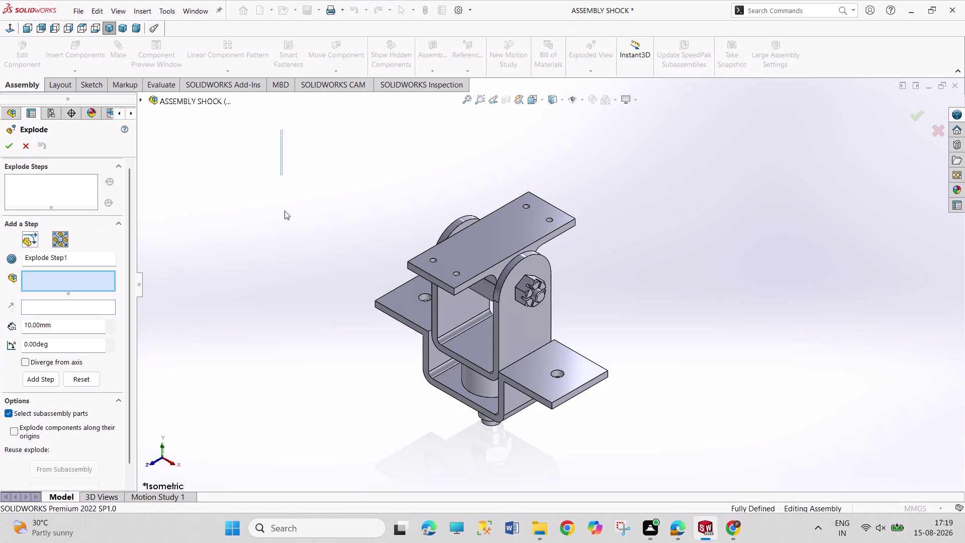
drag(281, 169, 646, 443)
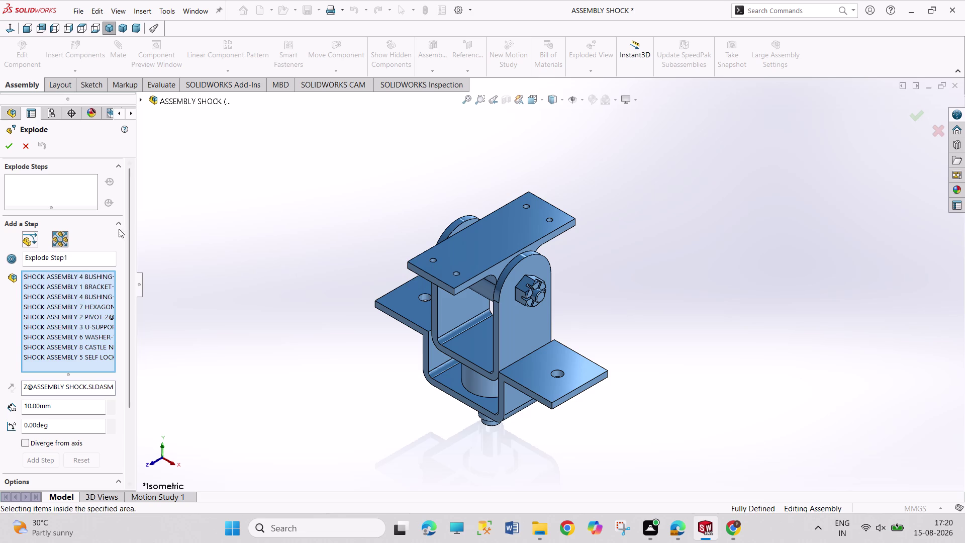
click(10, 144)
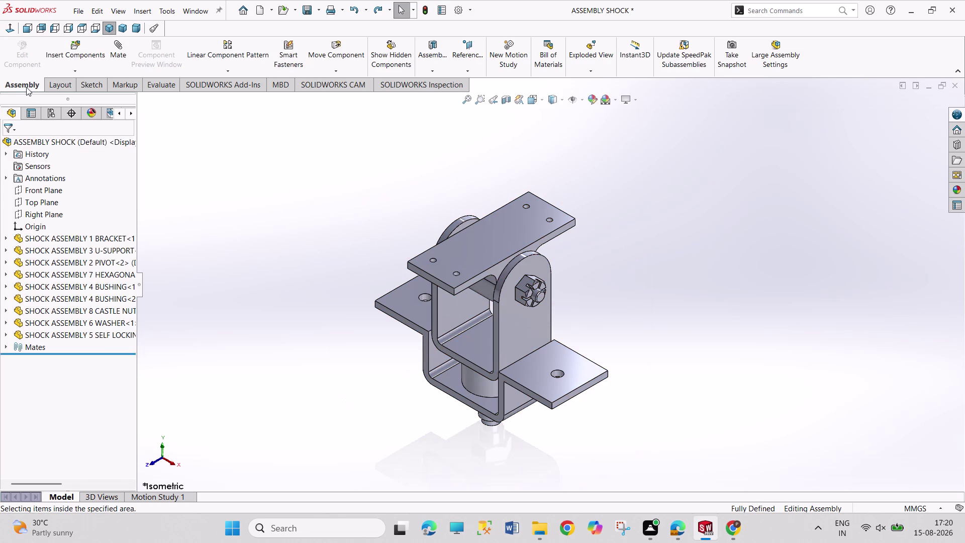
right_click(45, 144)
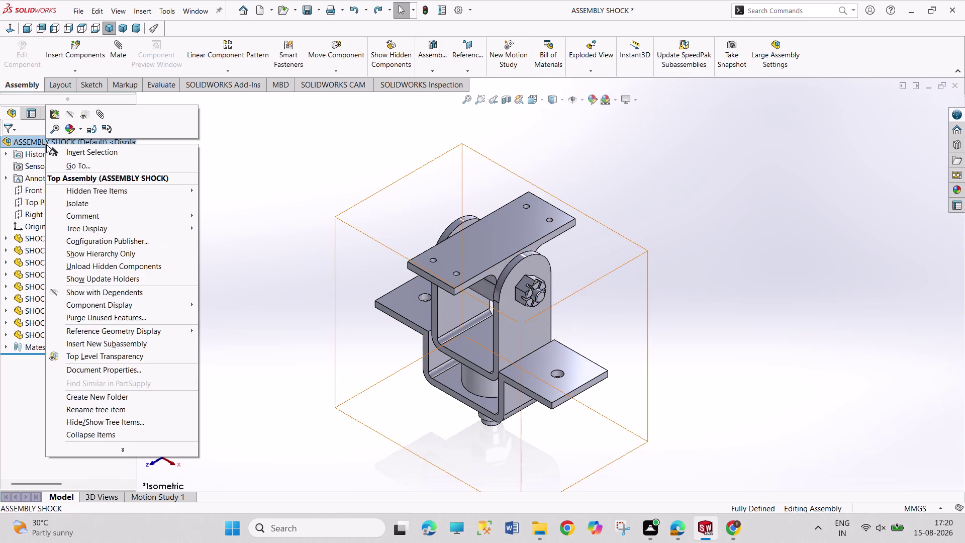
click(107, 204)
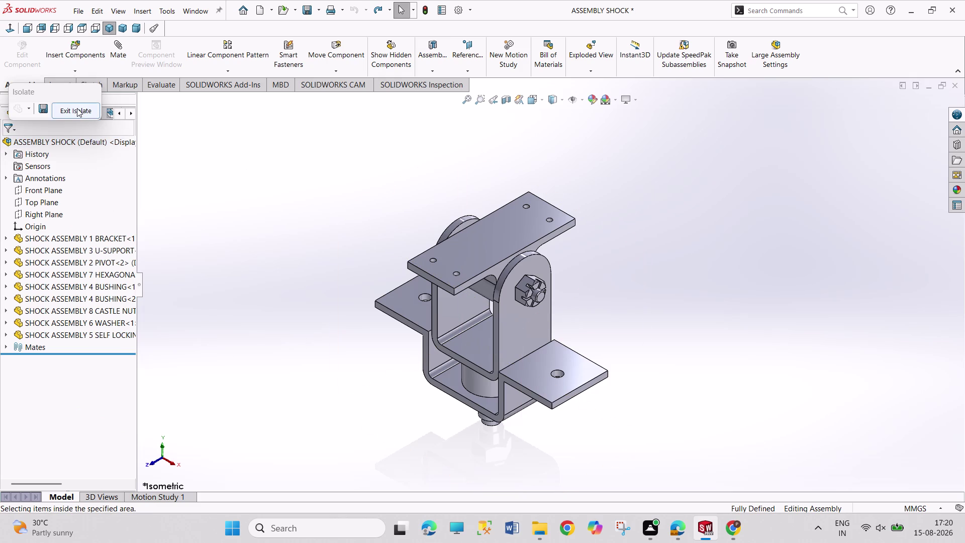
click(77, 108)
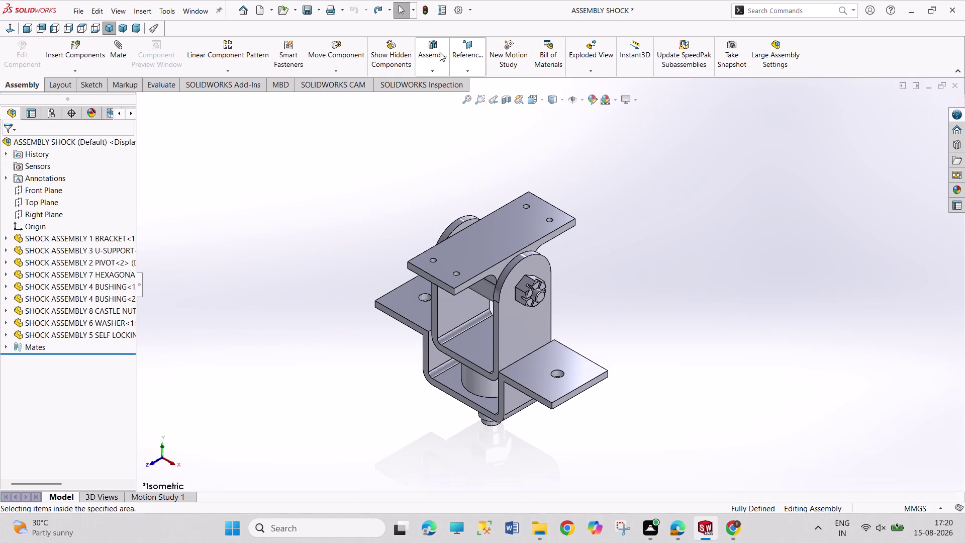
click(590, 48)
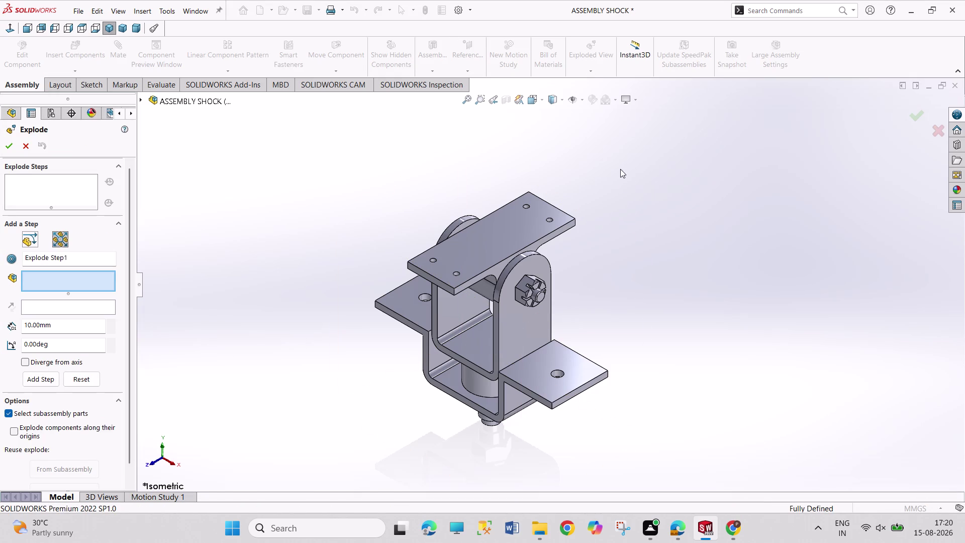
click(29, 241)
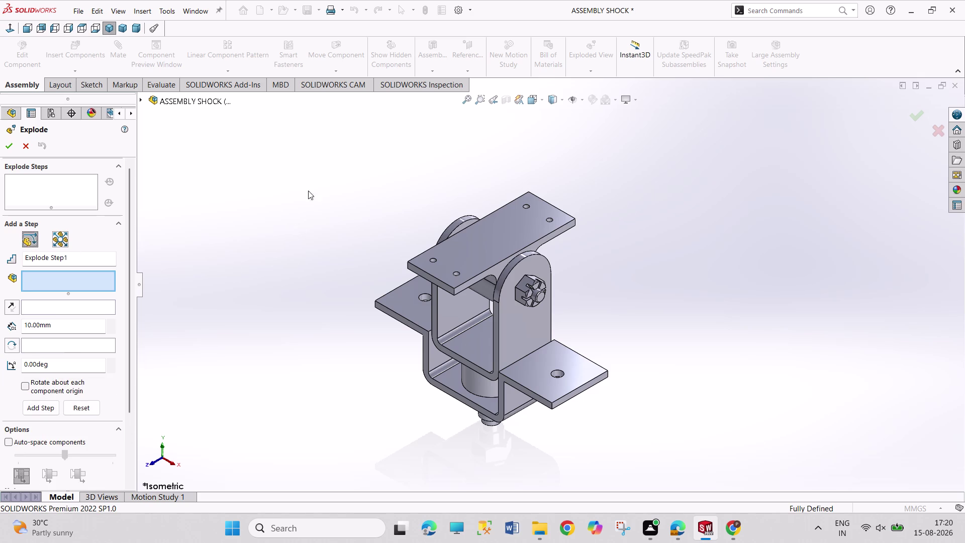
drag(303, 140, 700, 505)
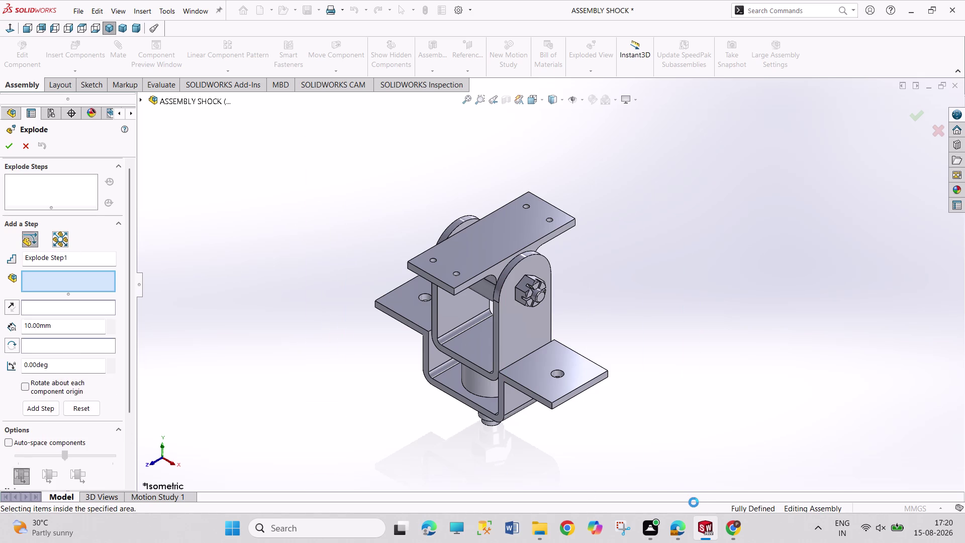
scroll(down, 3)
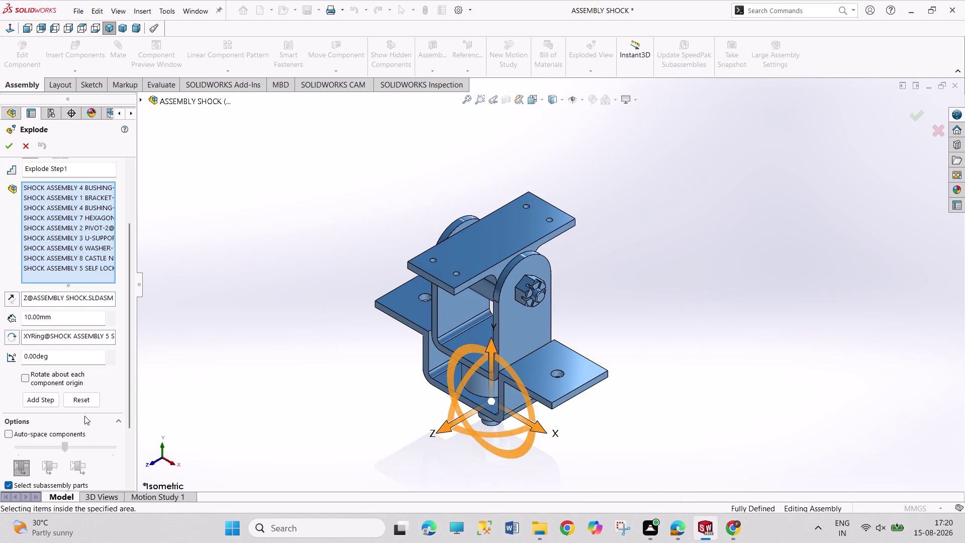
scroll(down, 3)
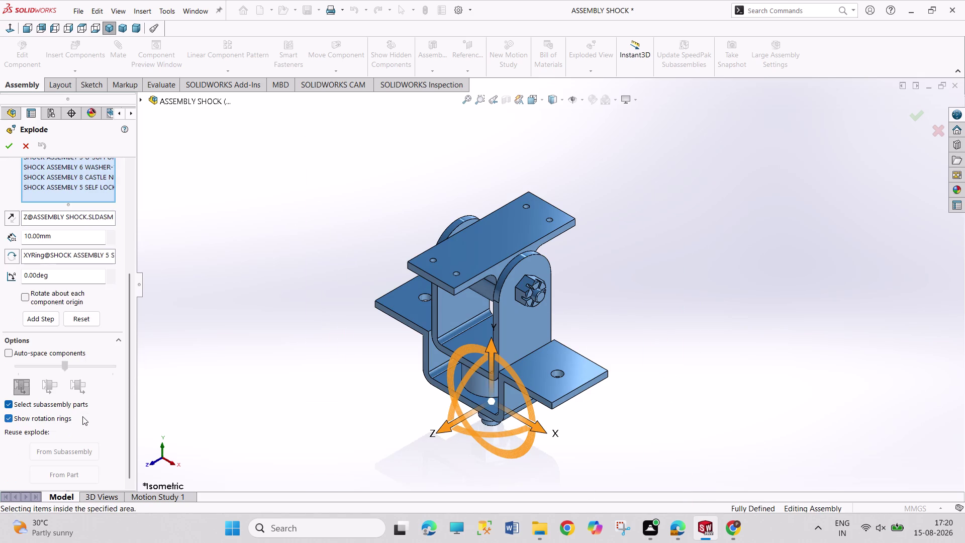
click(10, 354)
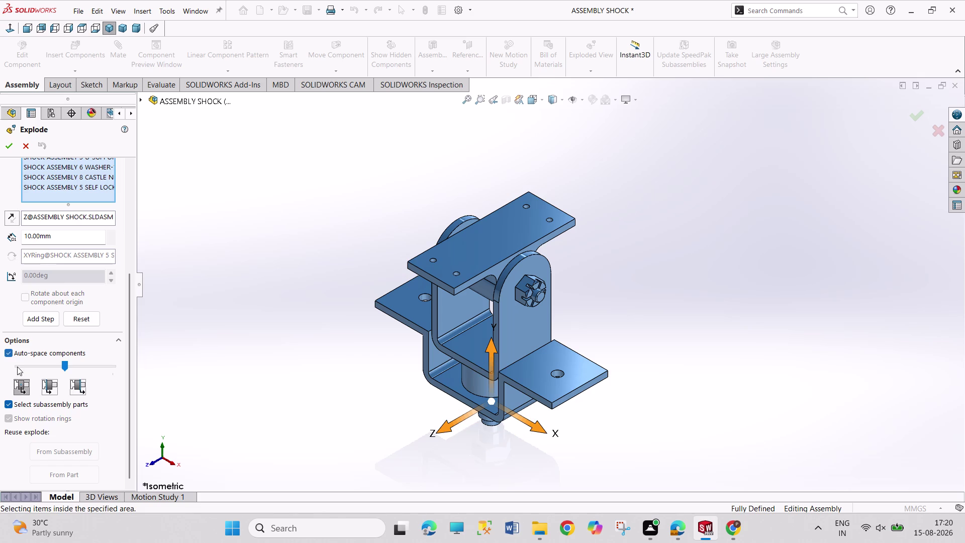
scroll(down, 3)
scroll(up, 3)
scroll(down, 3)
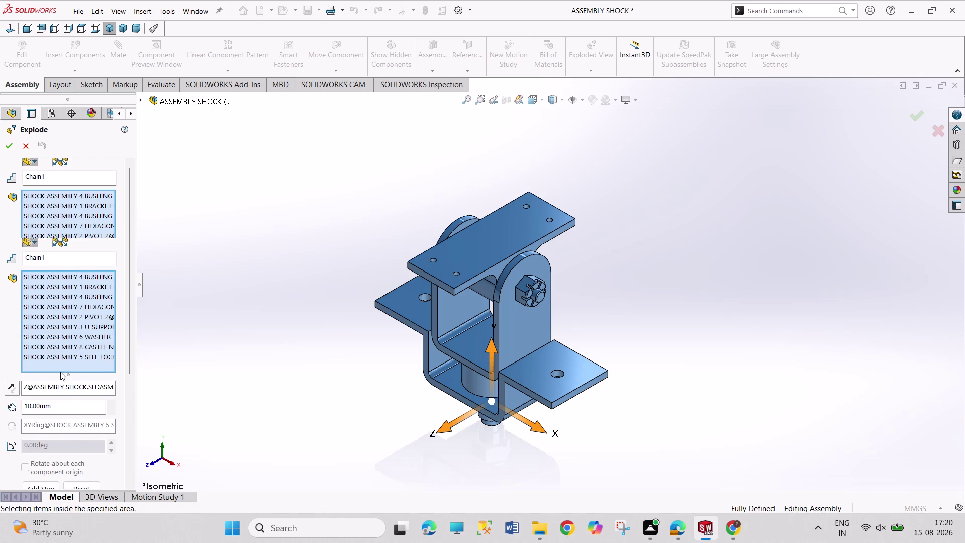
scroll(down, 3)
scroll(up, 3)
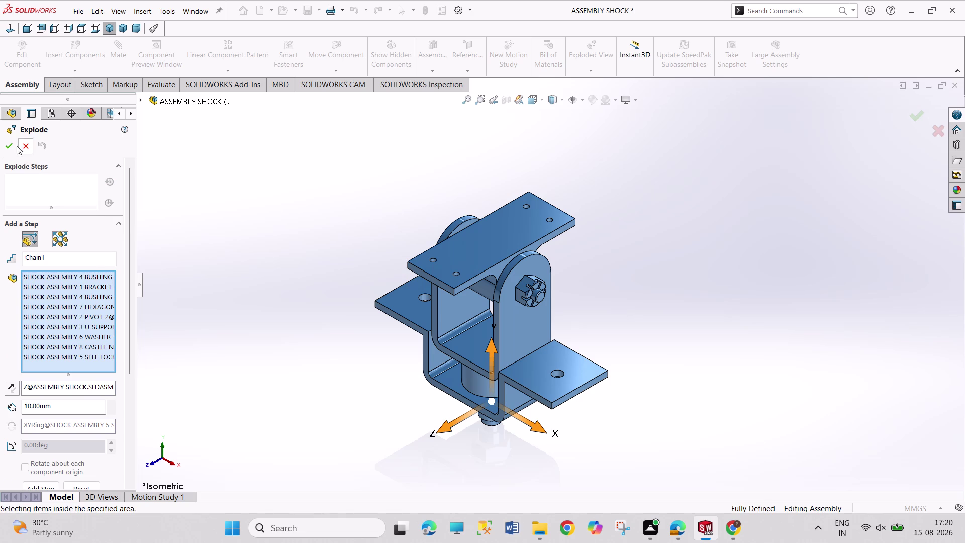
click(12, 144)
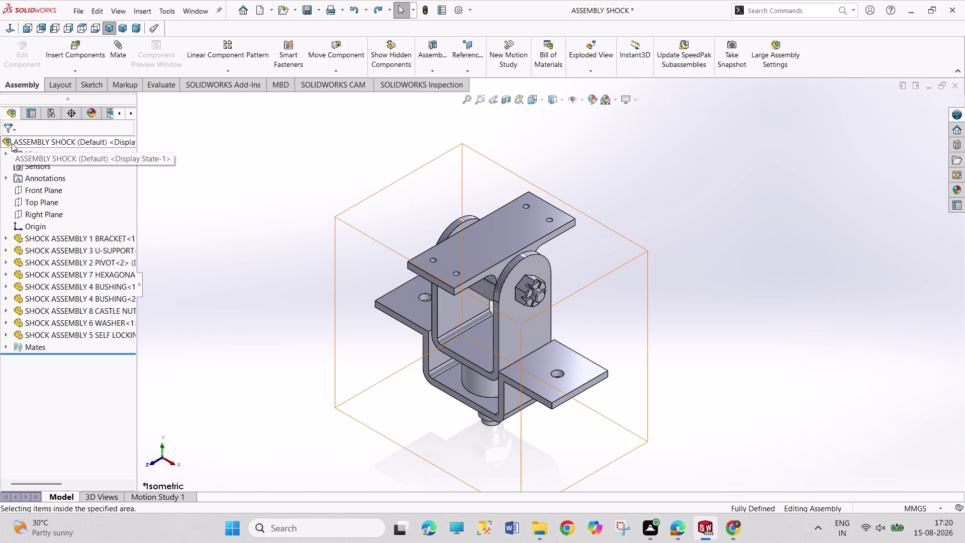
Isolate the top-level shock assembly.
right_click(50, 143)
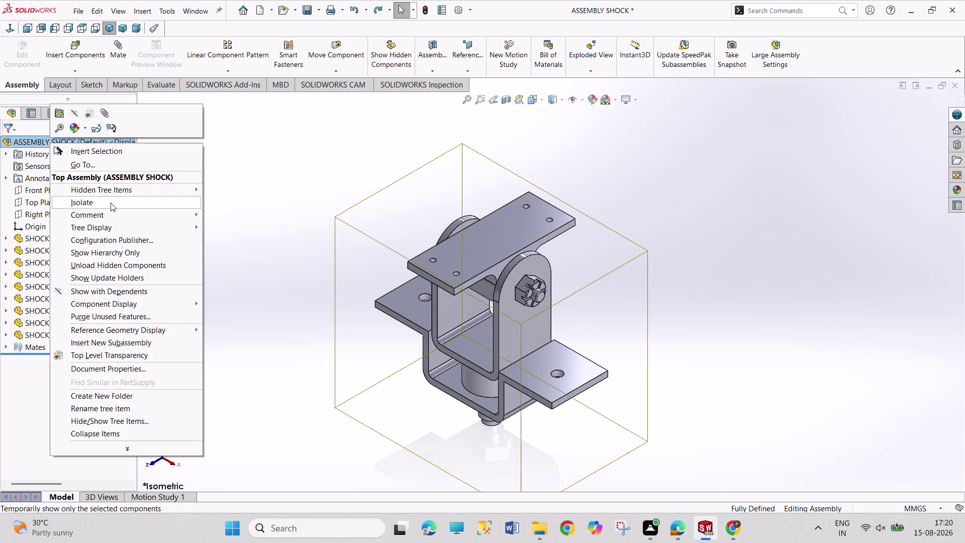
click(111, 202)
click(86, 111)
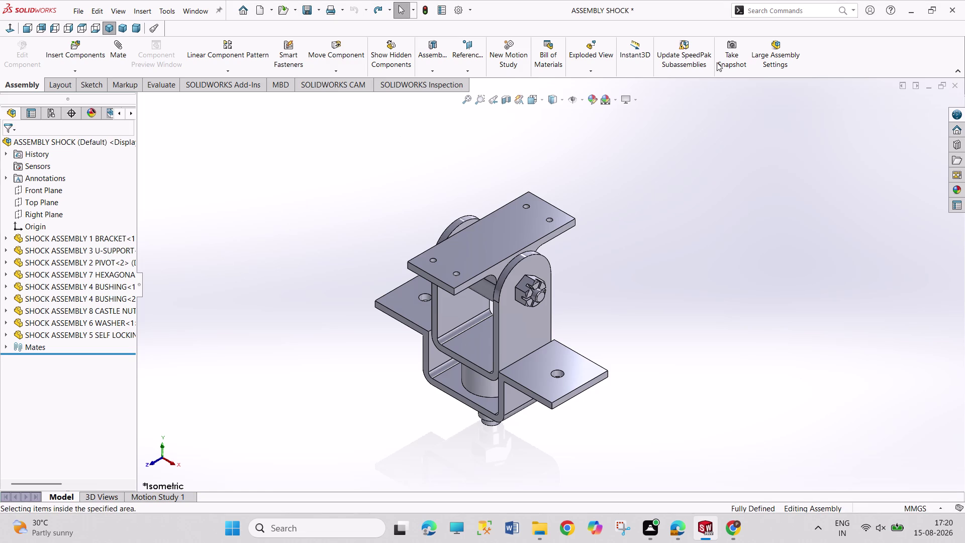
Pull the top pivot plate up along Y (357.54 mm), cancel, and reopen Exploded View.
click(597, 54)
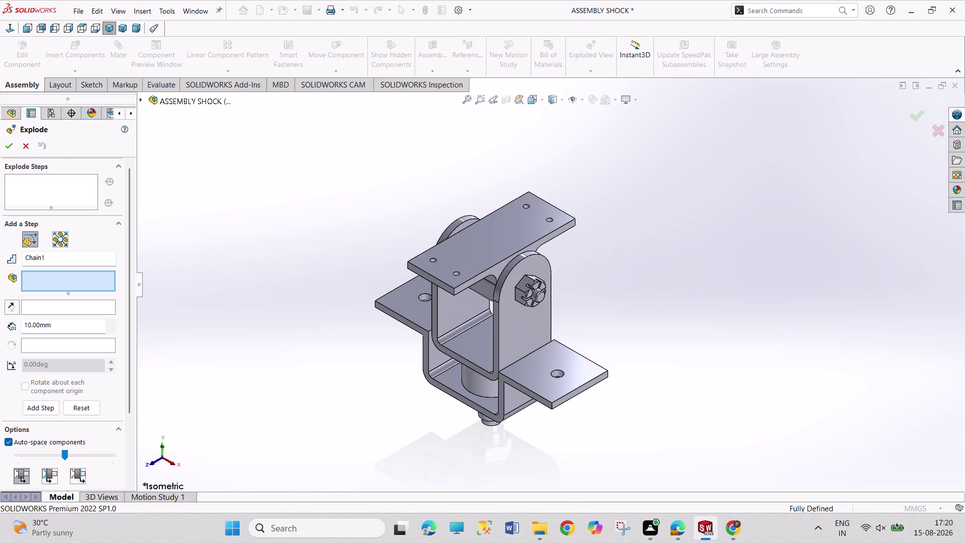
click(465, 250)
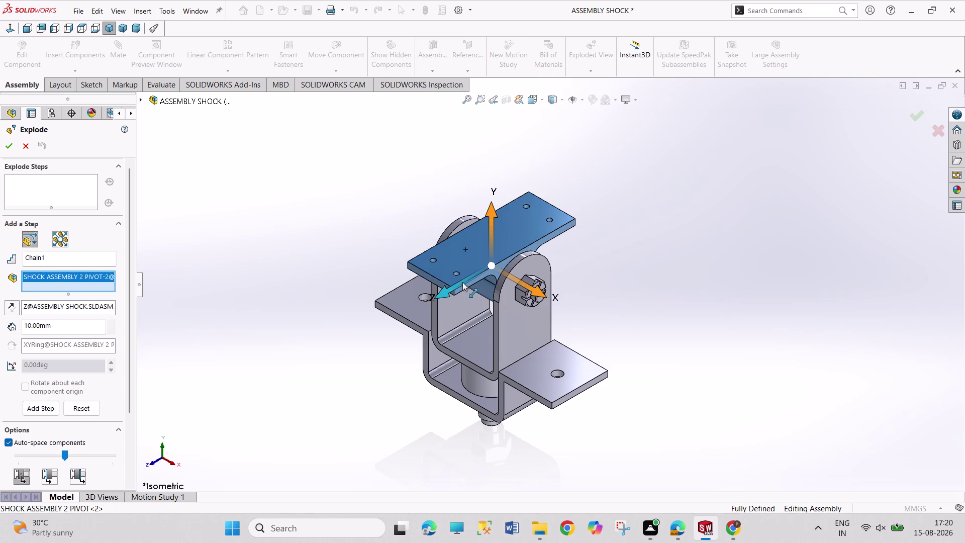
drag(491, 248, 491, 183)
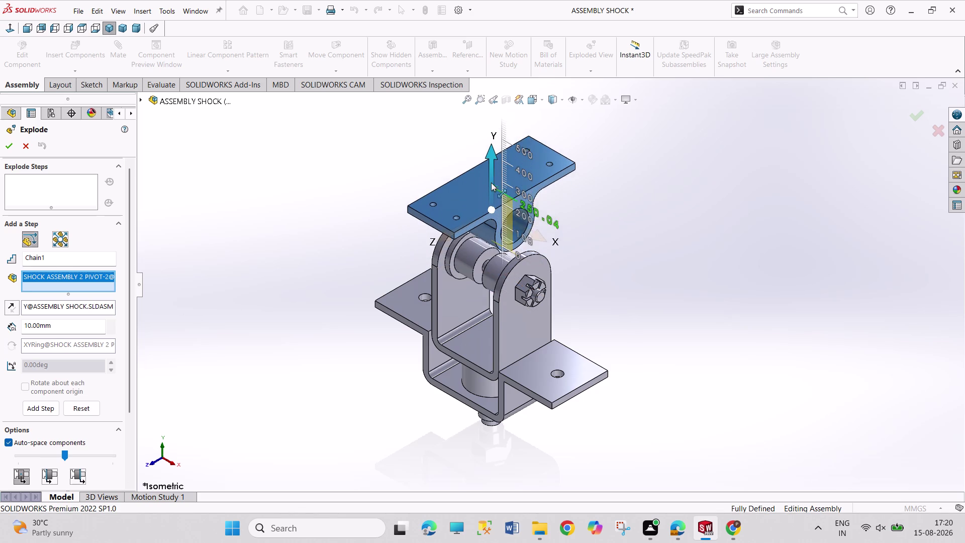
drag(491, 182, 491, 166)
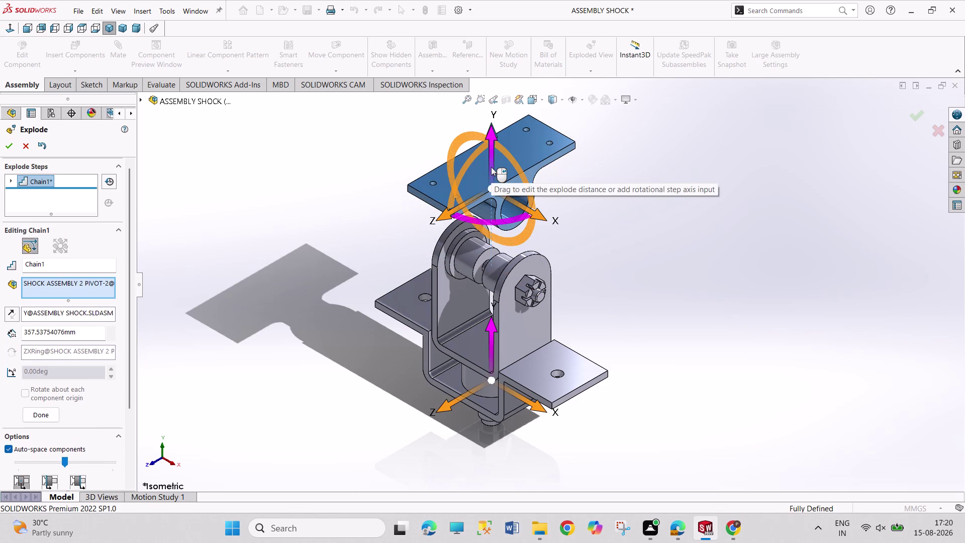
click(28, 145)
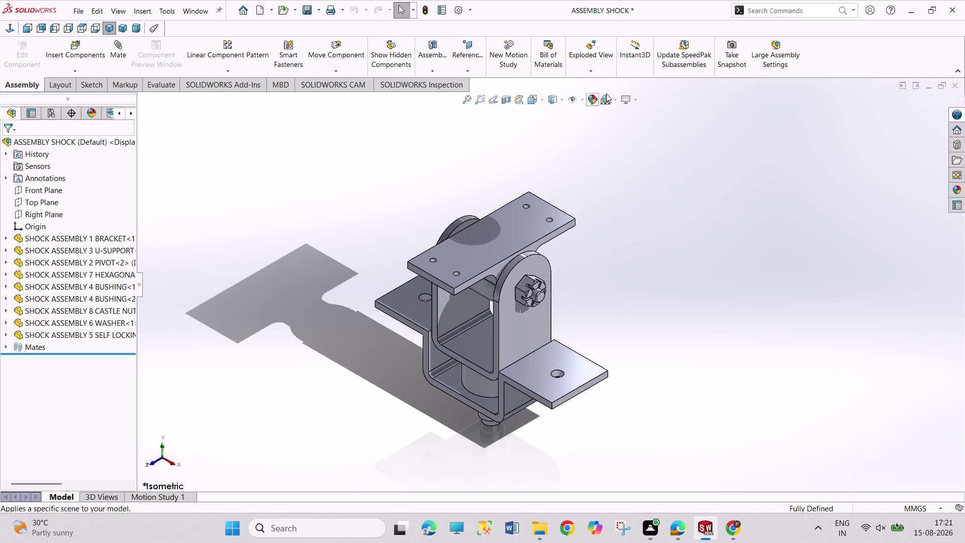
click(596, 56)
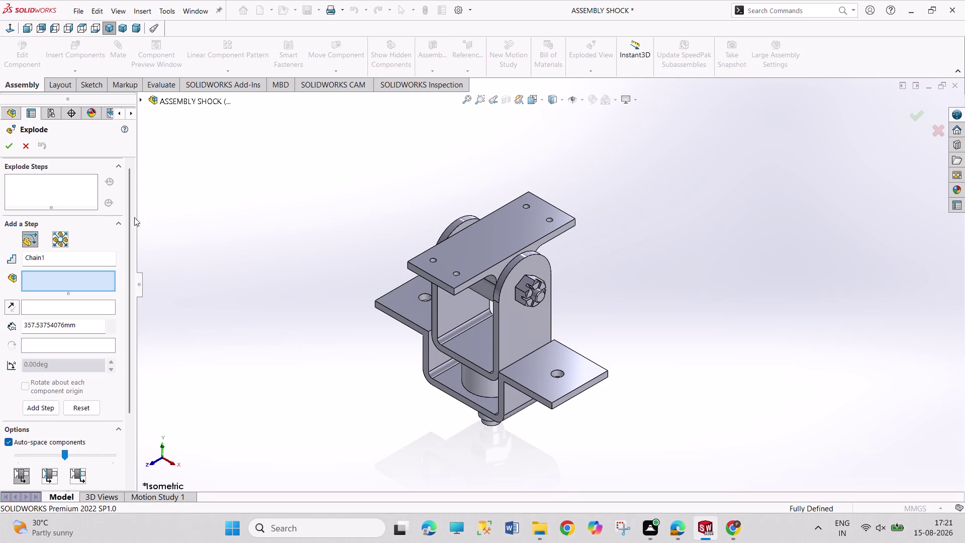
Box-select all components with Diverge from axis on, dismissing the invalid-direction warning.
click(65, 241)
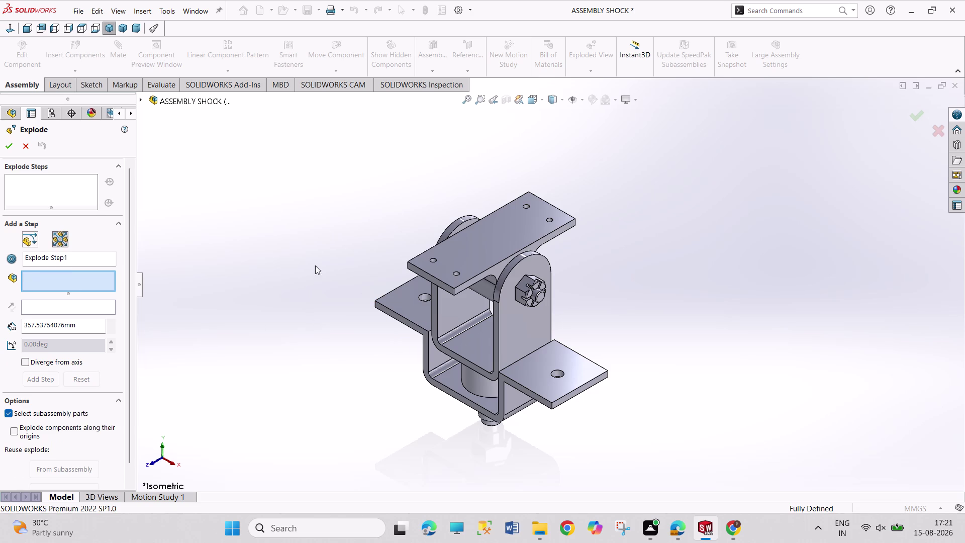
drag(320, 149, 646, 483)
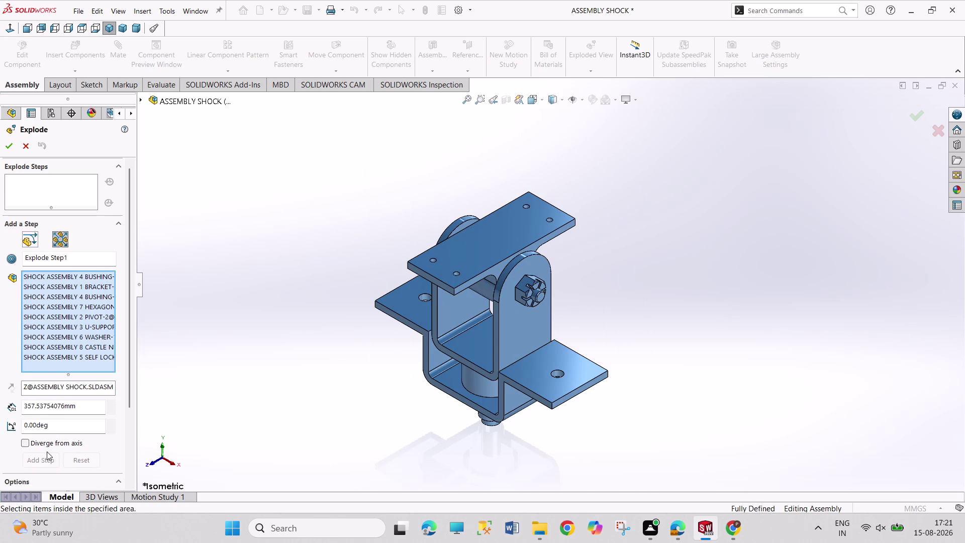
scroll(down, 3)
click(30, 339)
click(28, 343)
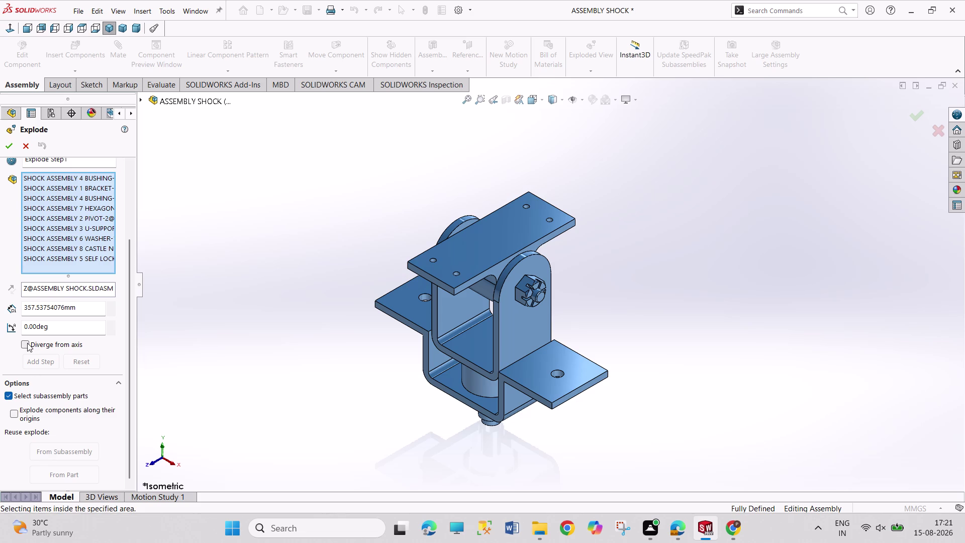
click(477, 338)
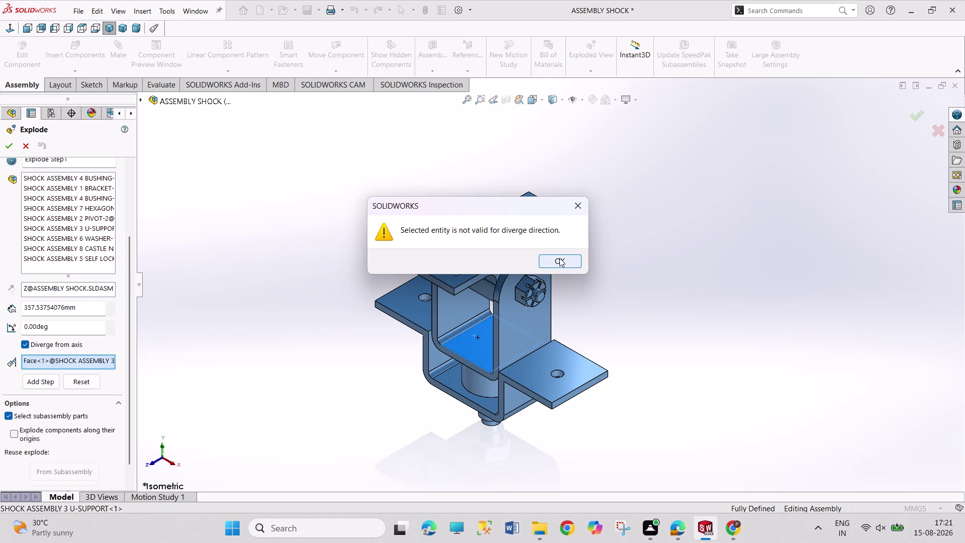
click(560, 258)
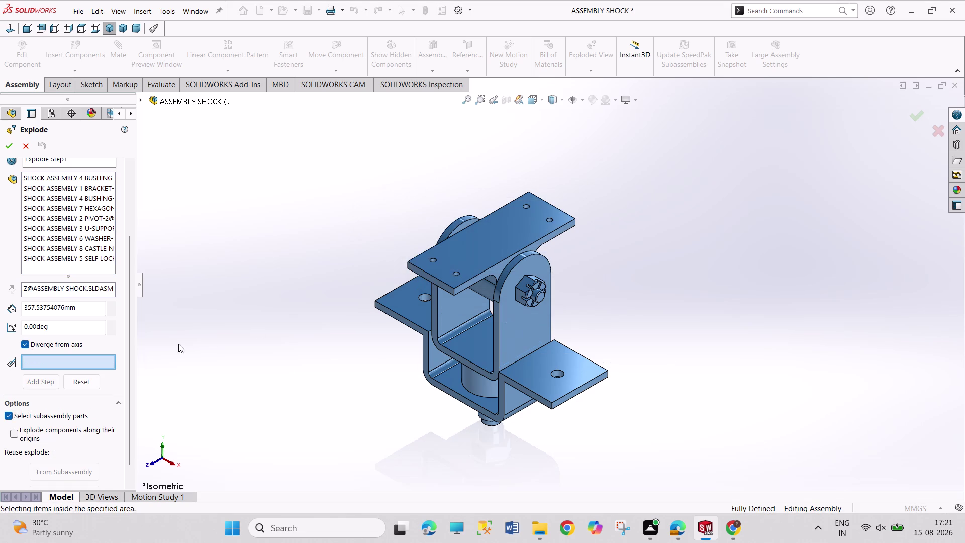
Replace the diverge direction with a U-SUPPORT edge, cancel, and reopen Exploded View.
right_click(62, 363)
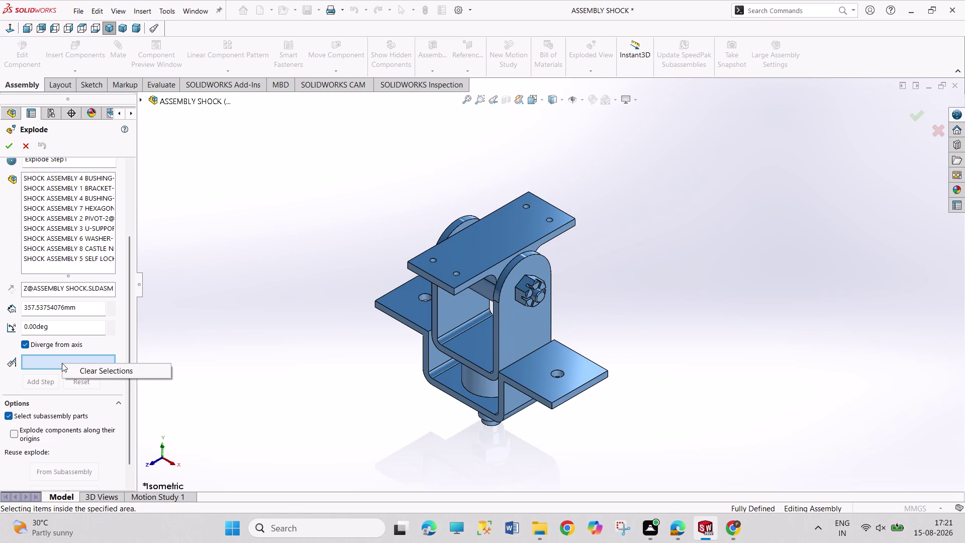
click(62, 363)
click(39, 367)
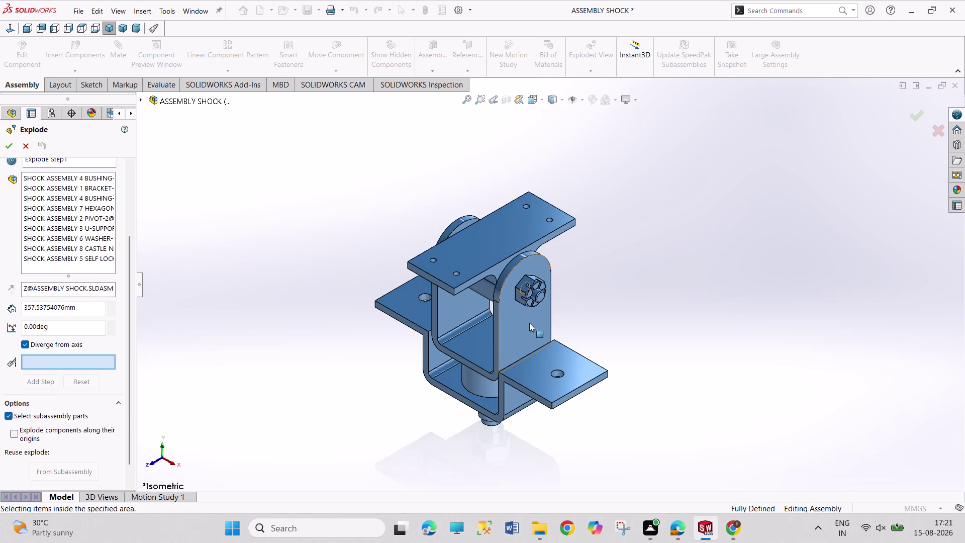
click(496, 339)
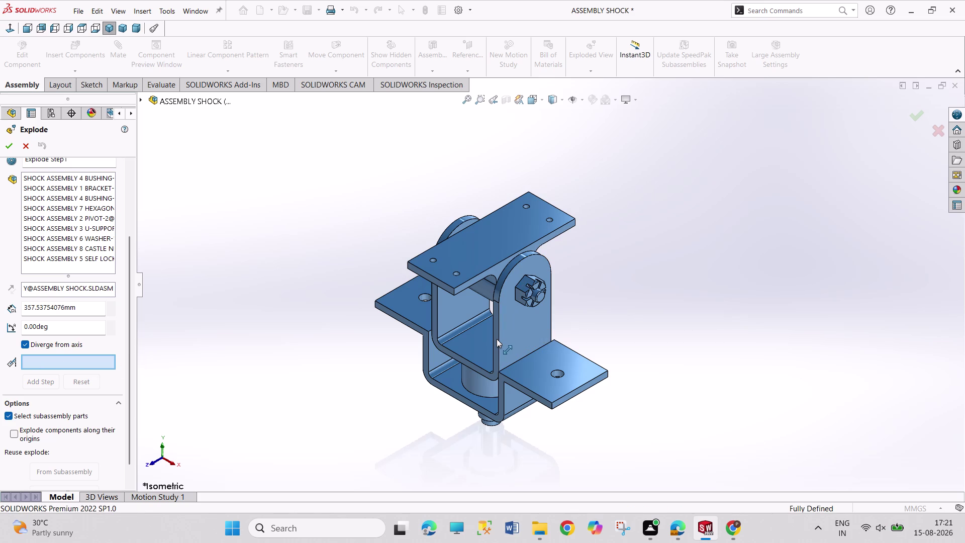
click(499, 341)
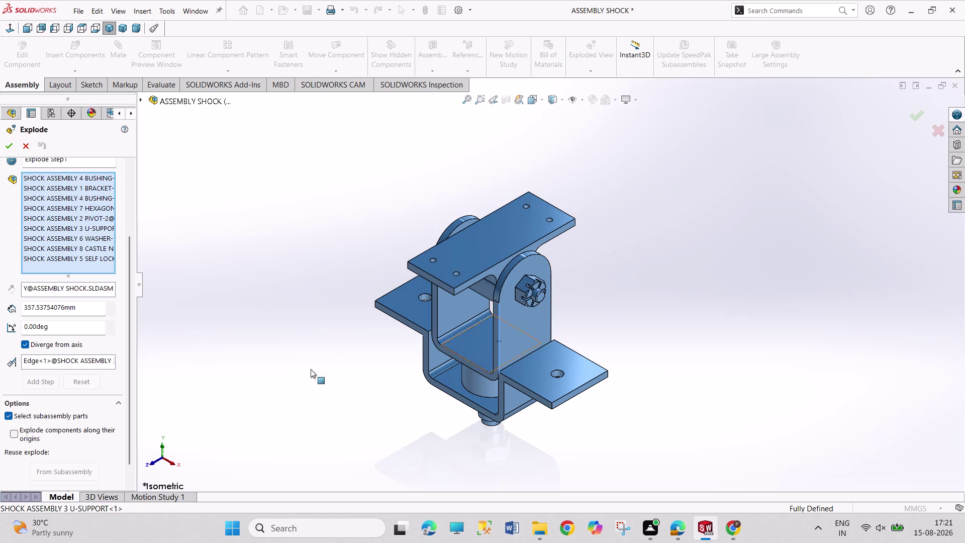
click(11, 150)
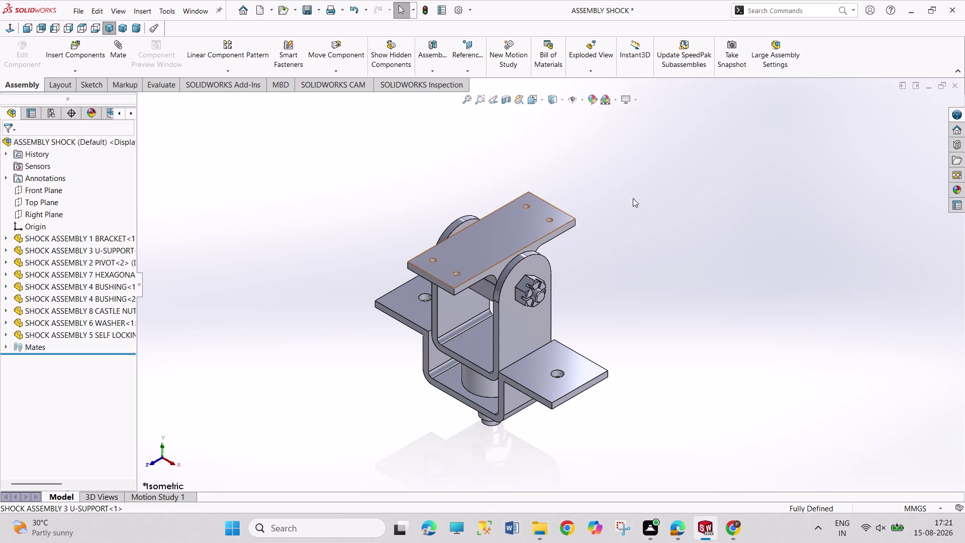
click(595, 47)
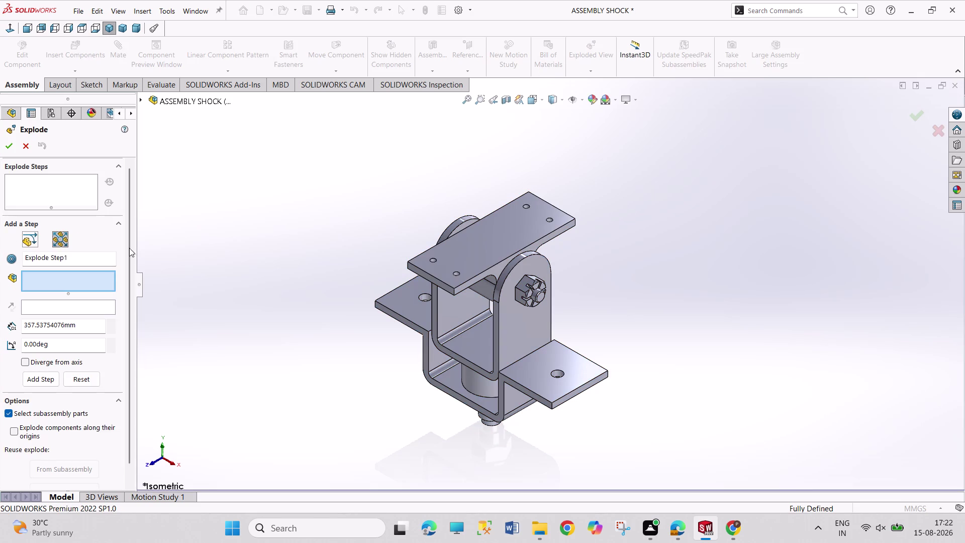
Select the pivot plate and the remaining shock components for exploding.
click(520, 246)
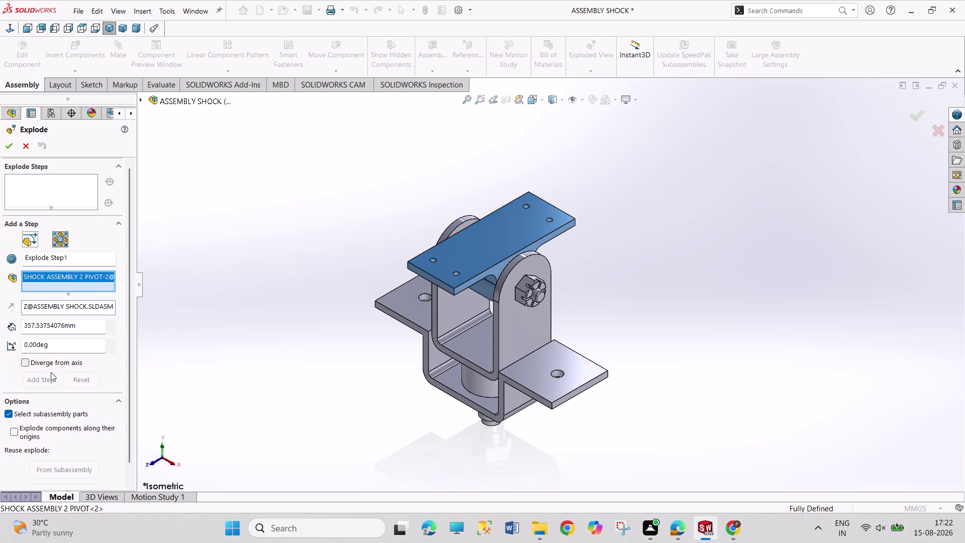
scroll(down, 3)
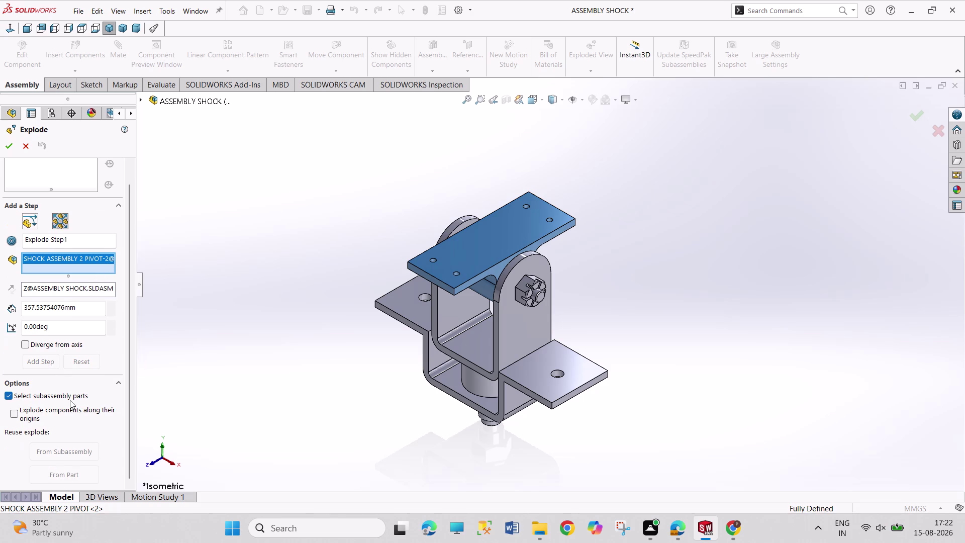
click(53, 412)
drag(273, 167, 628, 454)
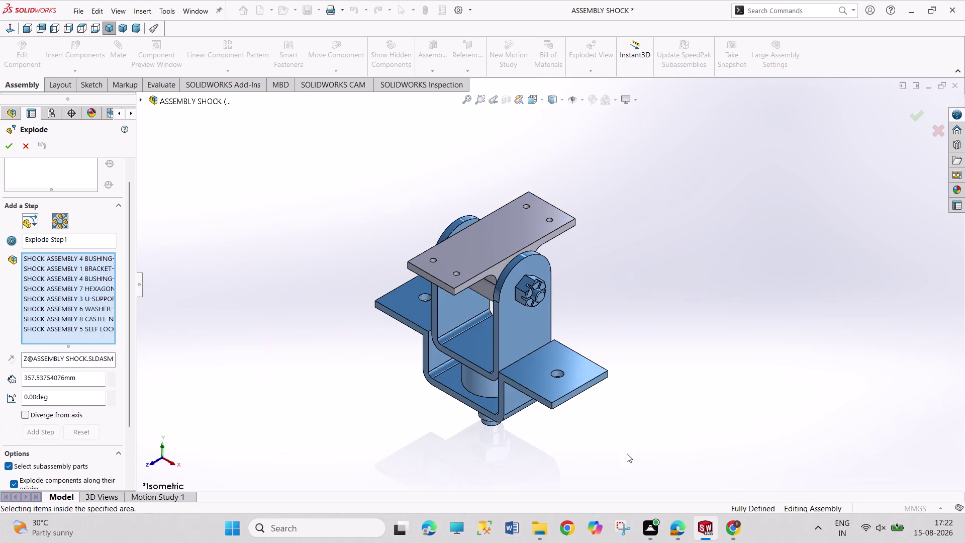
click(512, 244)
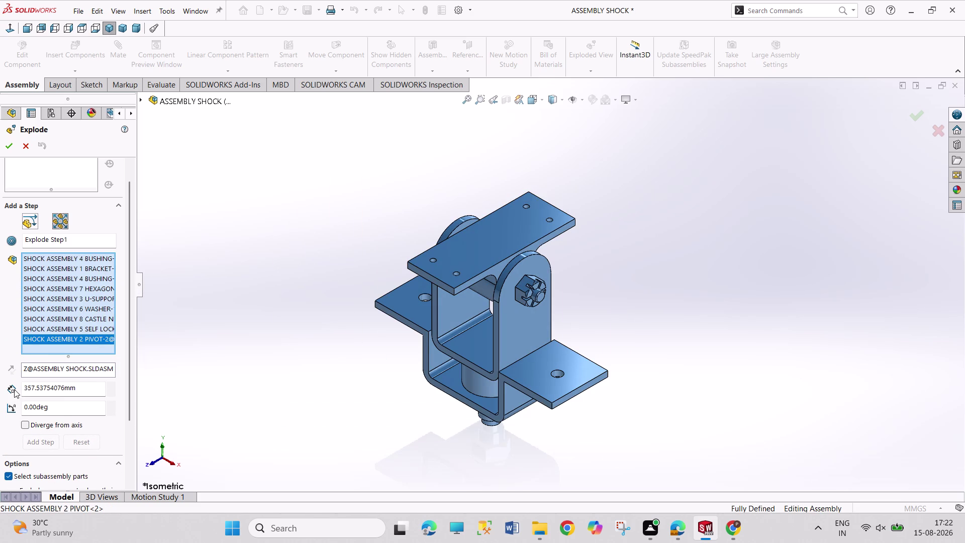
Enable exploding components along their origins, then cancel the explode setup.
click(24, 427)
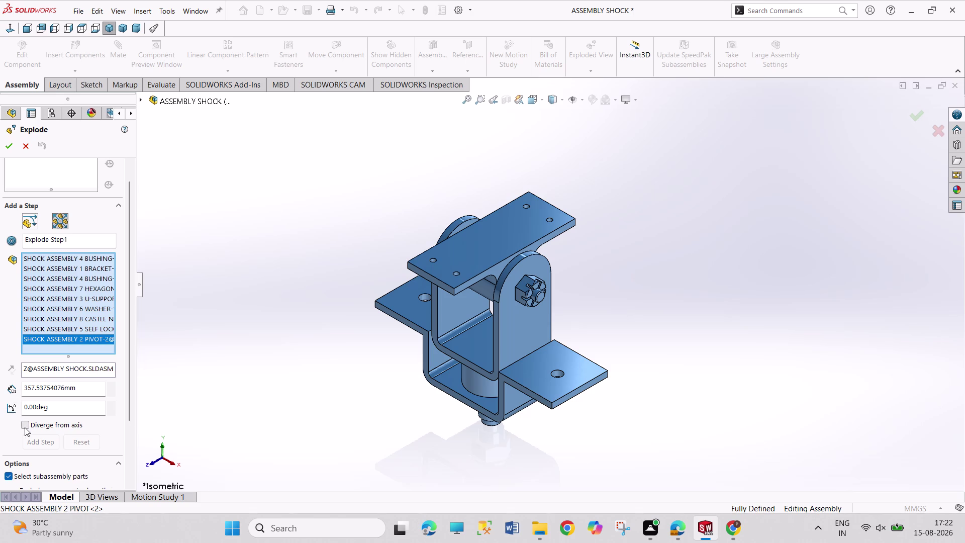
click(23, 424)
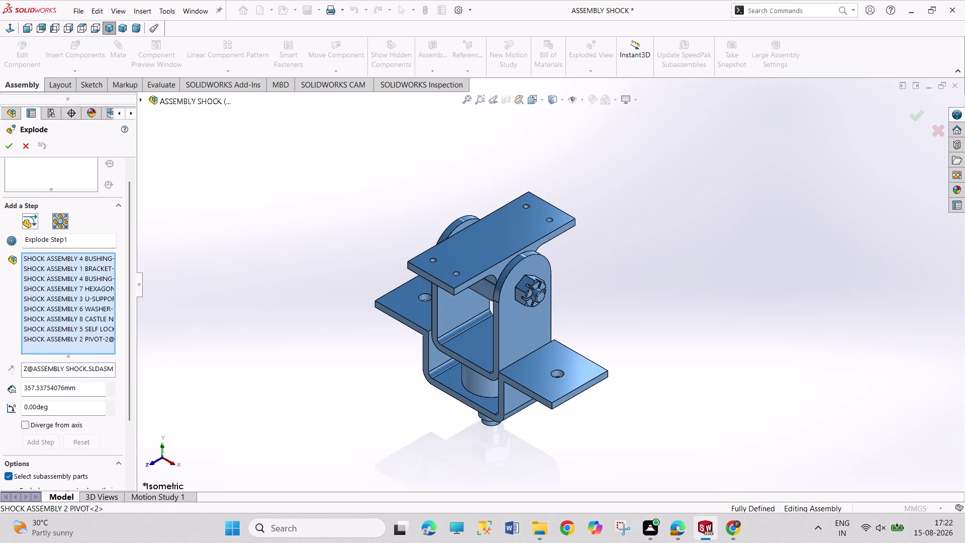
scroll(up, 3)
triple_click(52, 198)
click(54, 197)
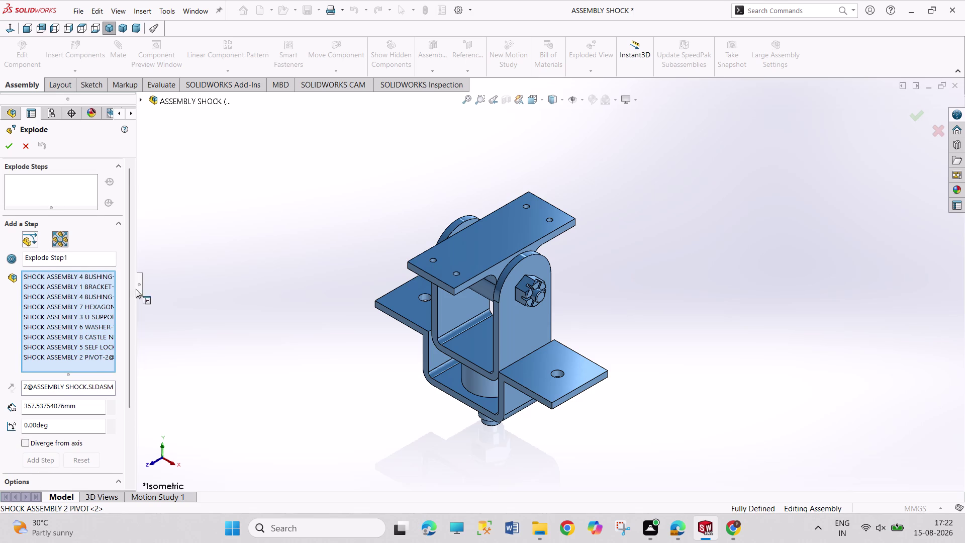
drag(127, 293, 140, 404)
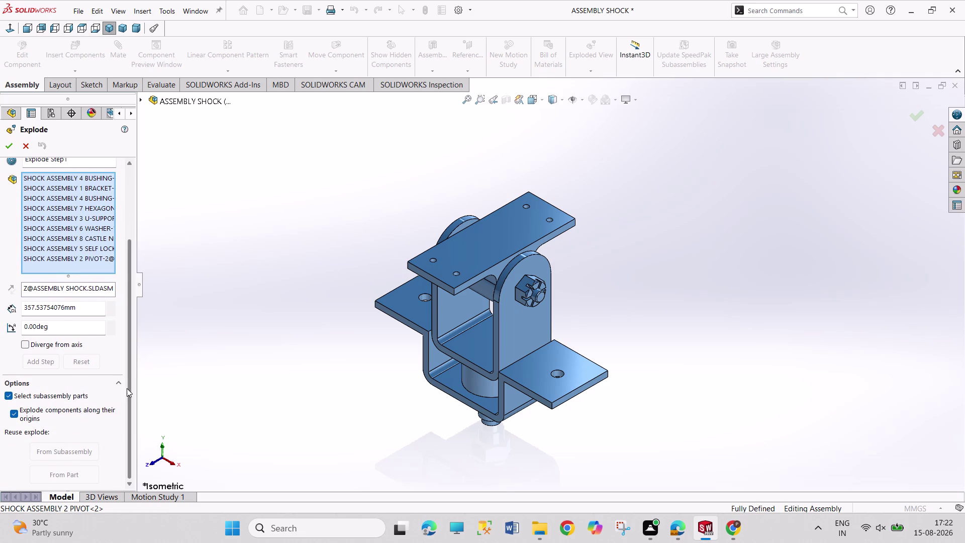
click(13, 149)
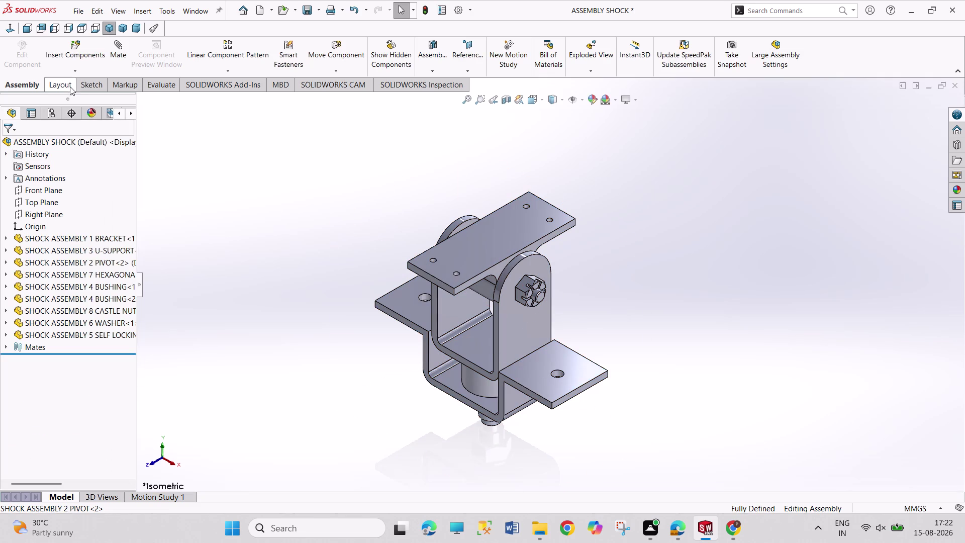
right_click(51, 142)
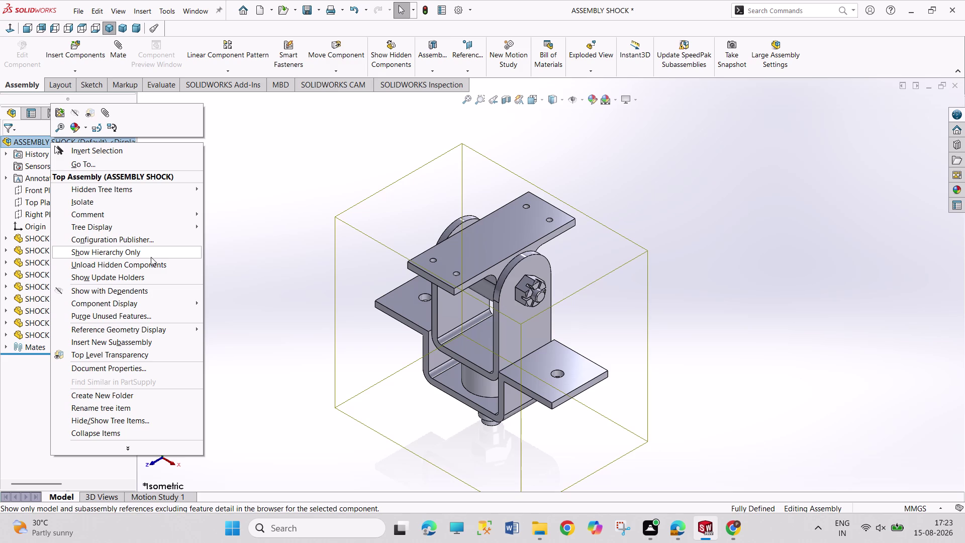
click(247, 185)
click(131, 112)
click(131, 112)
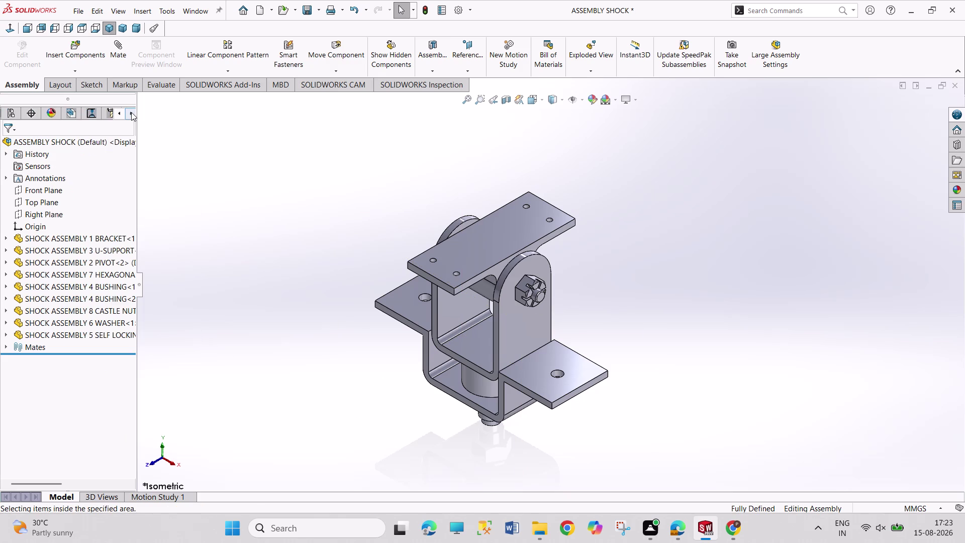
triple_click(131, 112)
click(120, 112)
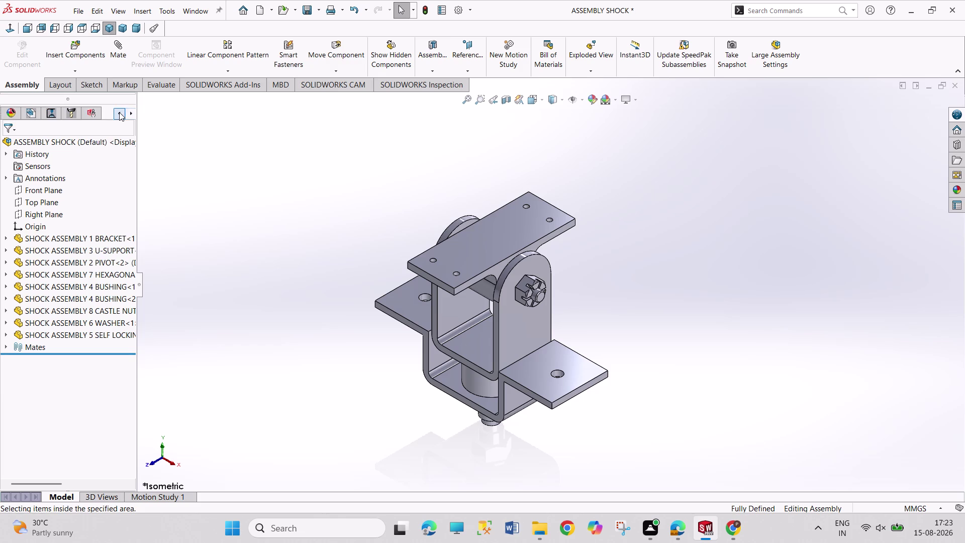
click(120, 112)
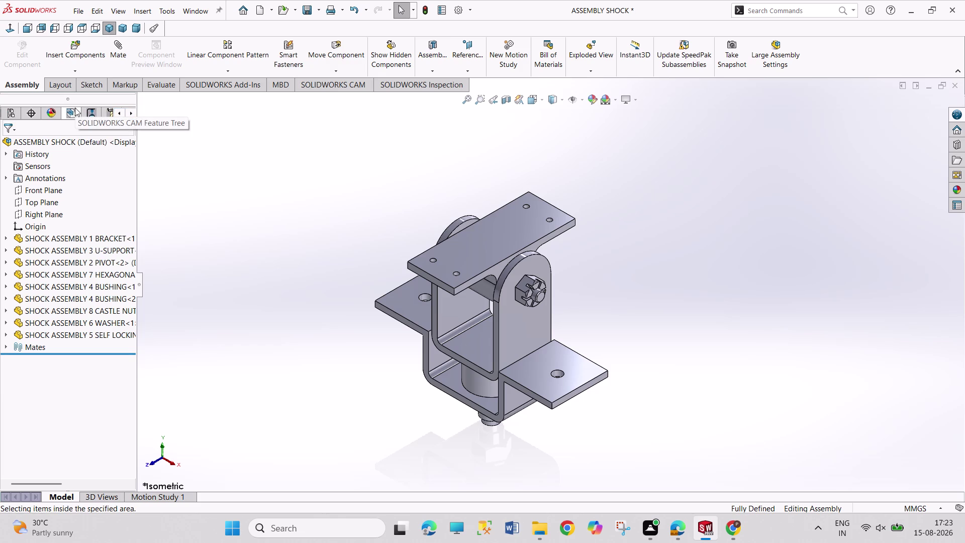
click(119, 114)
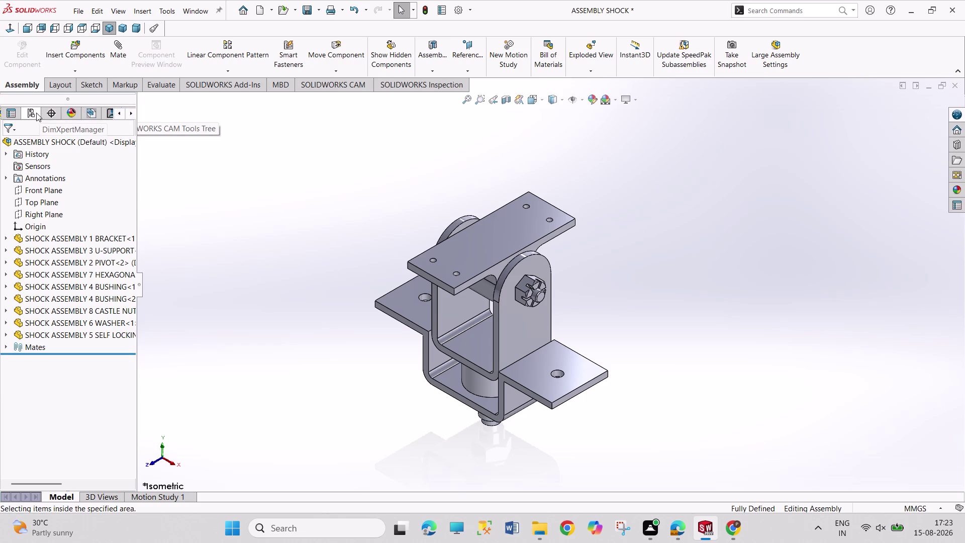
click(36, 113)
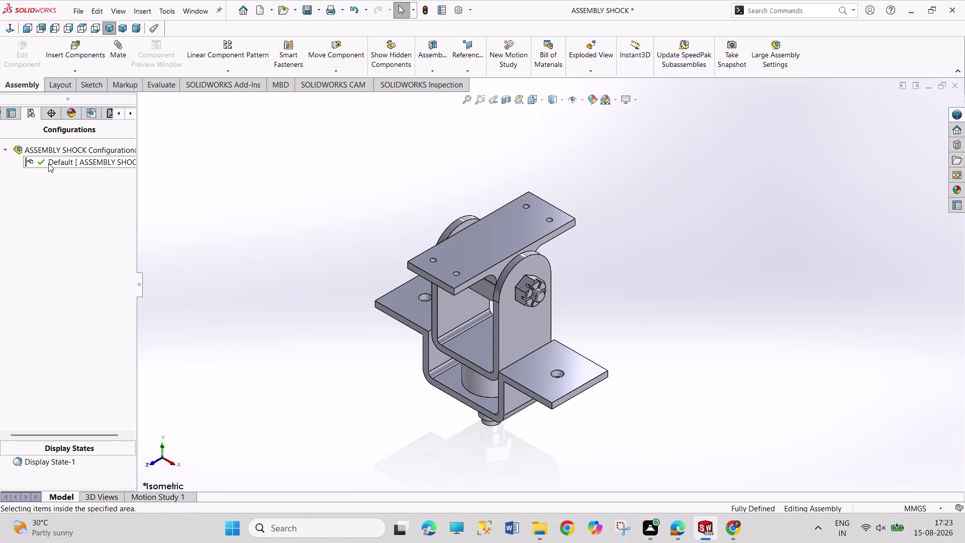
click(48, 164)
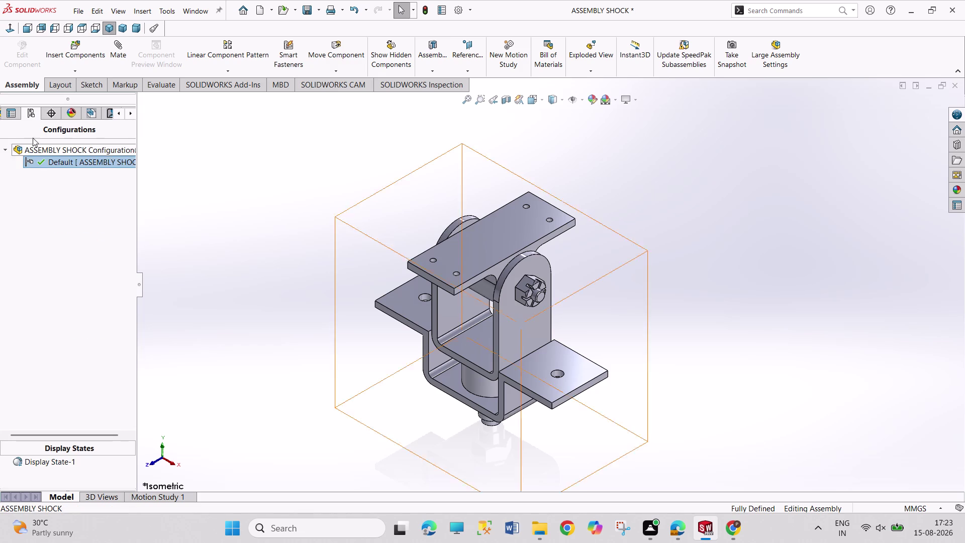
click(12, 116)
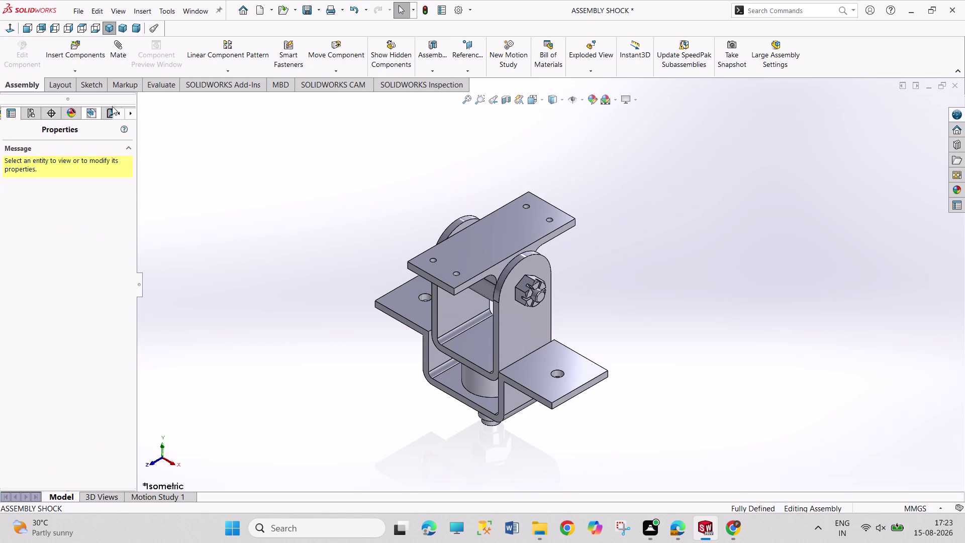
click(123, 111)
click(8, 111)
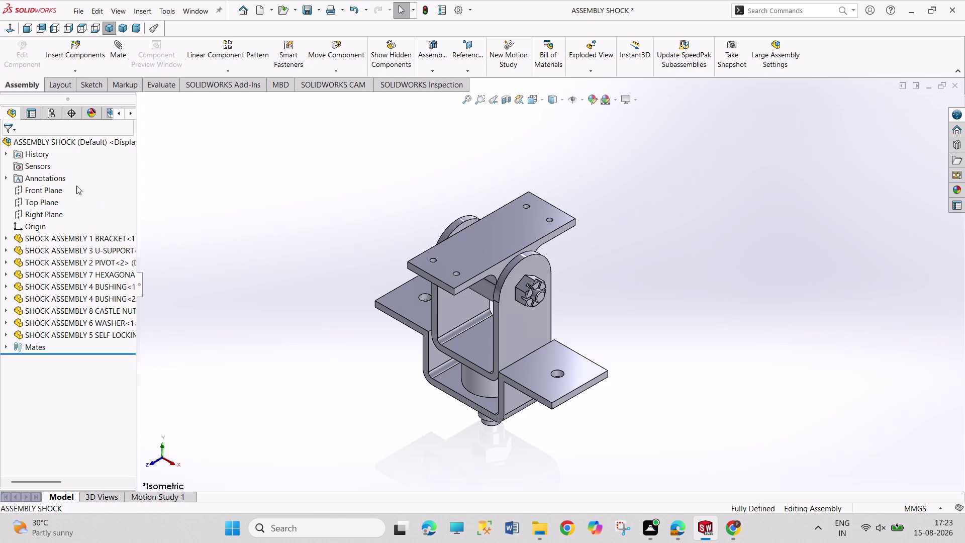
right_click(61, 177)
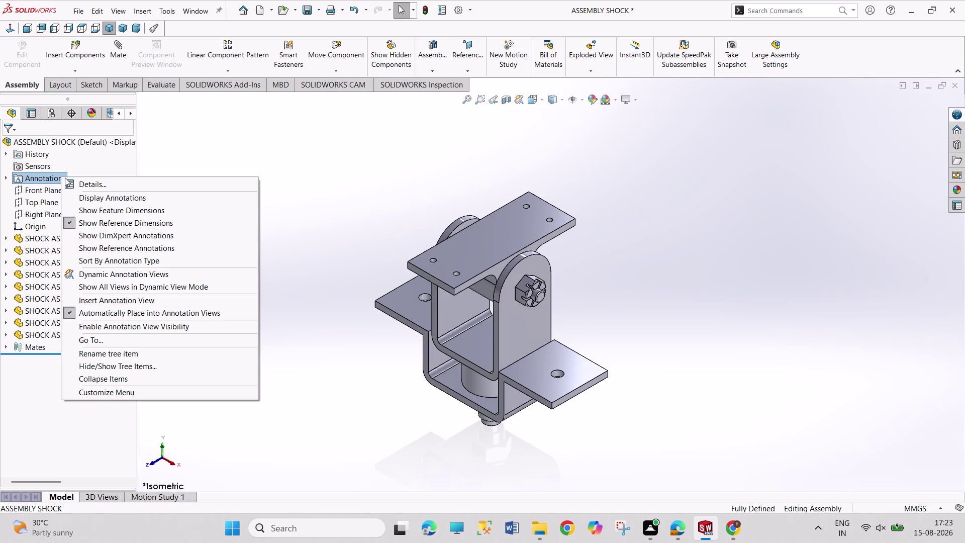
click(294, 227)
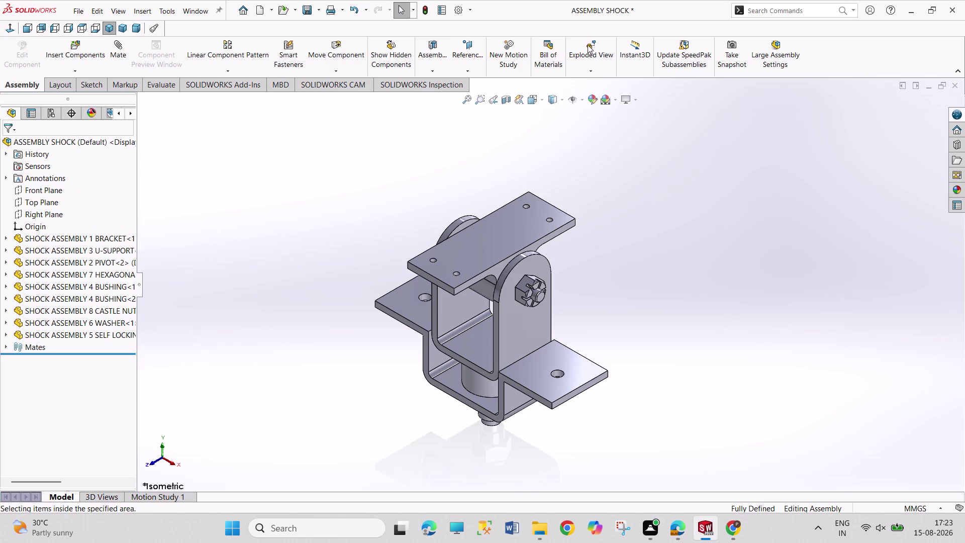
click(587, 46)
drag(243, 144, 652, 456)
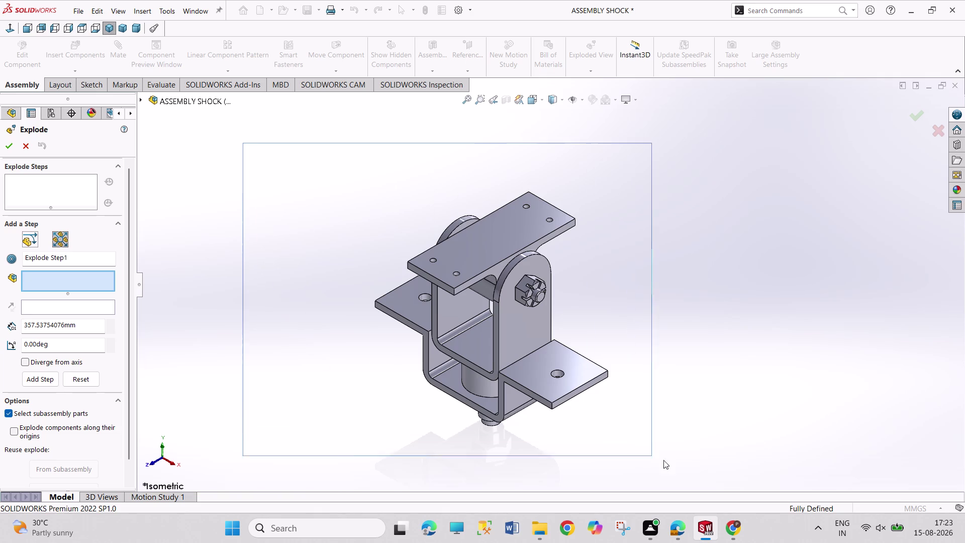
drag(652, 456, 679, 465)
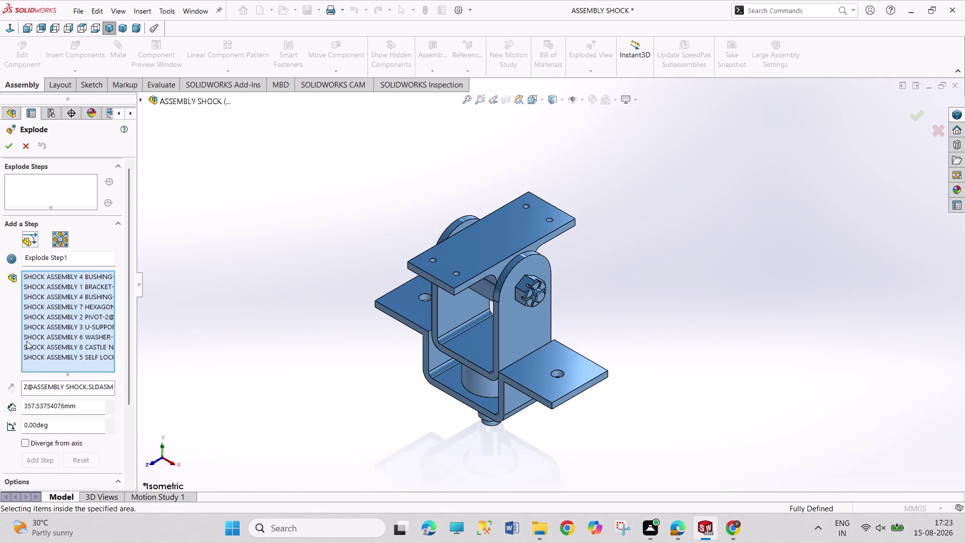
scroll(down, 3)
double_click(89, 402)
key(1)
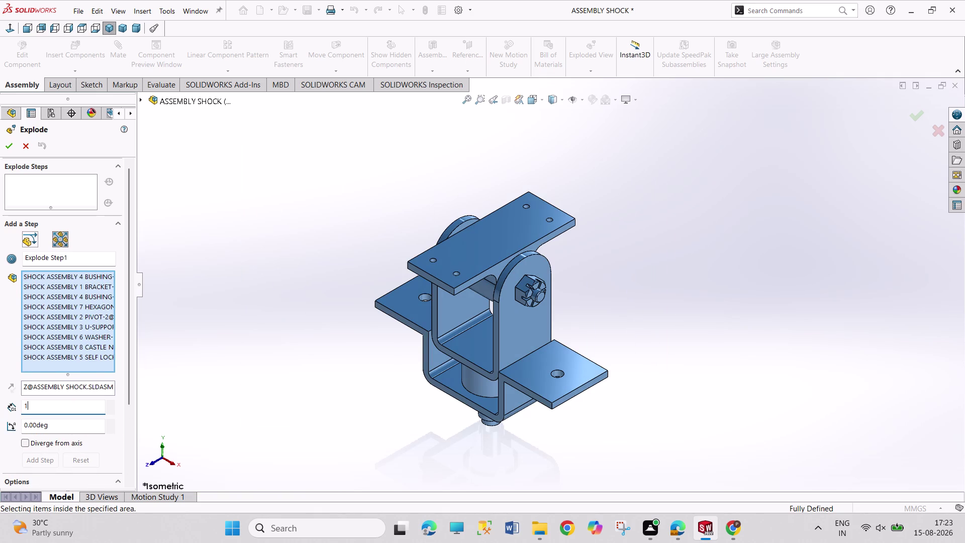
key(BackSpace)
text(100)
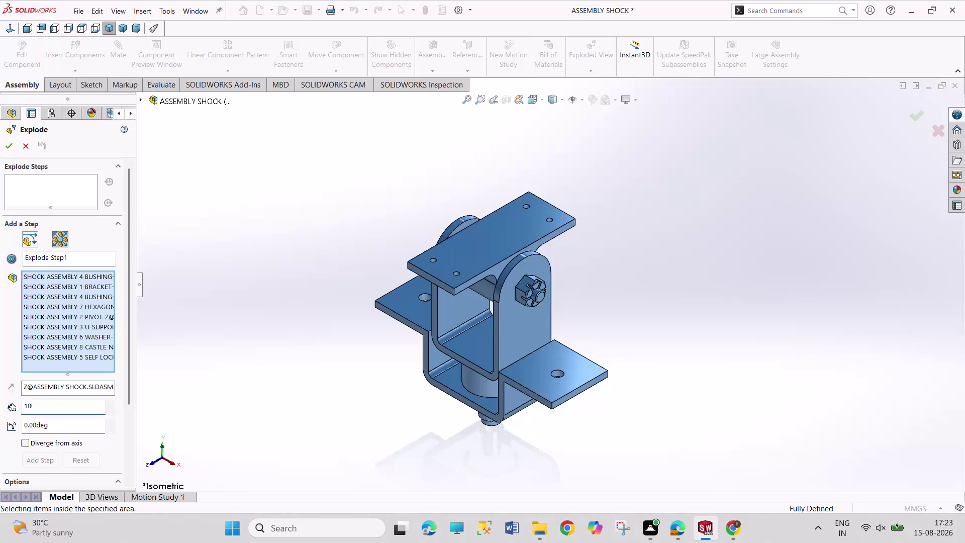
key(Return)
click(13, 143)
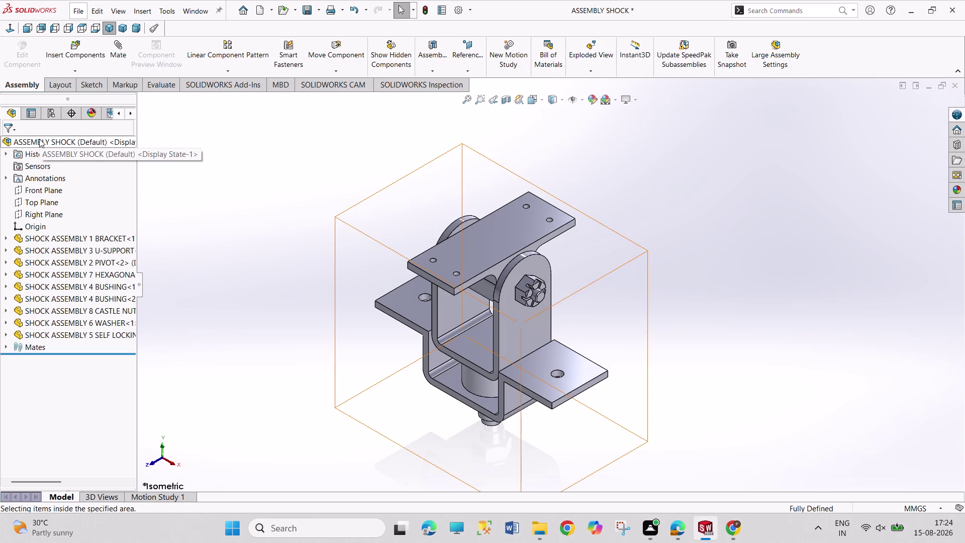
Glance at the Configurations tab and return to the FeatureManager tree.
click(50, 111)
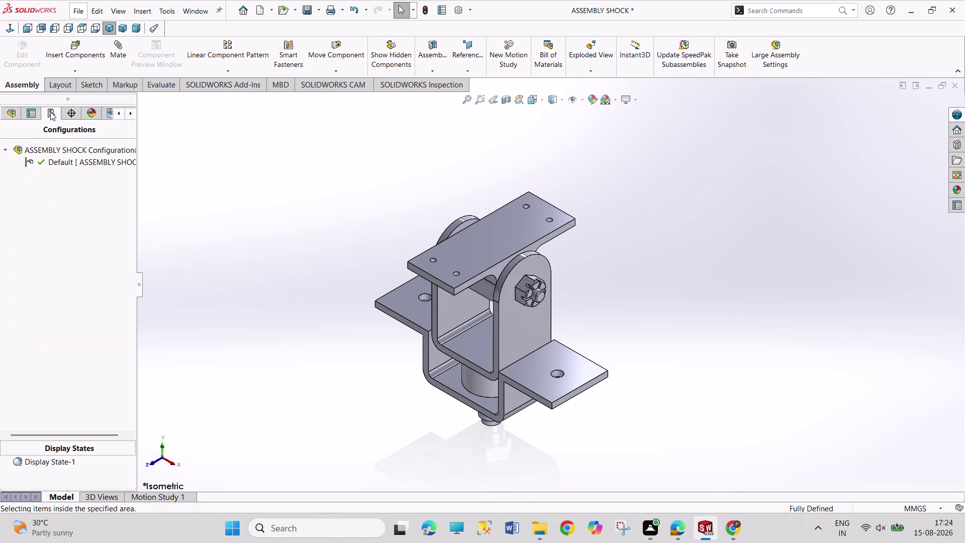
click(15, 113)
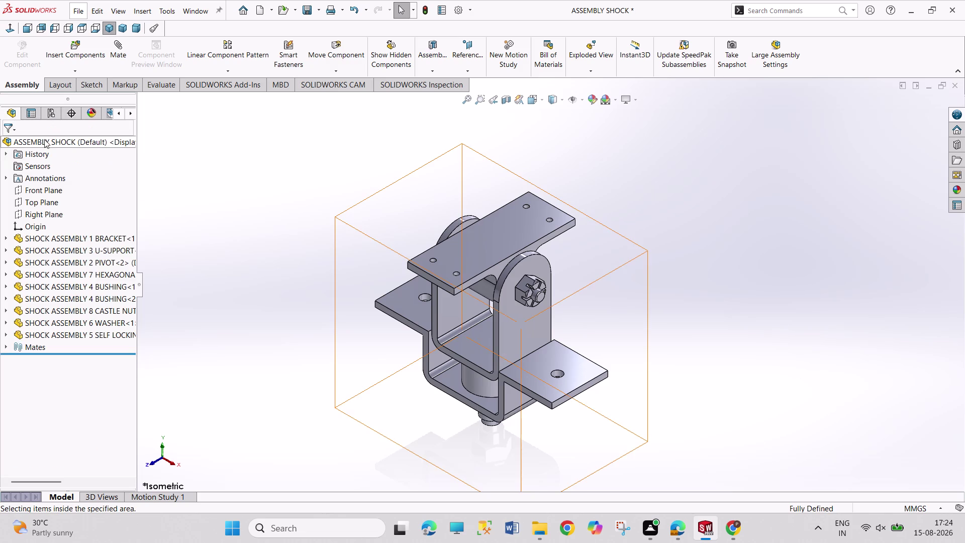
right_click(46, 142)
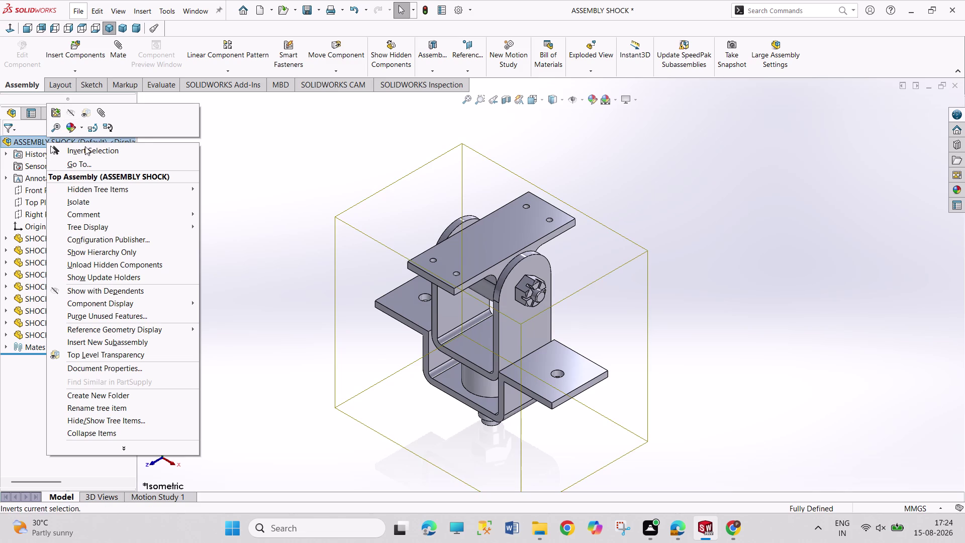
click(203, 168)
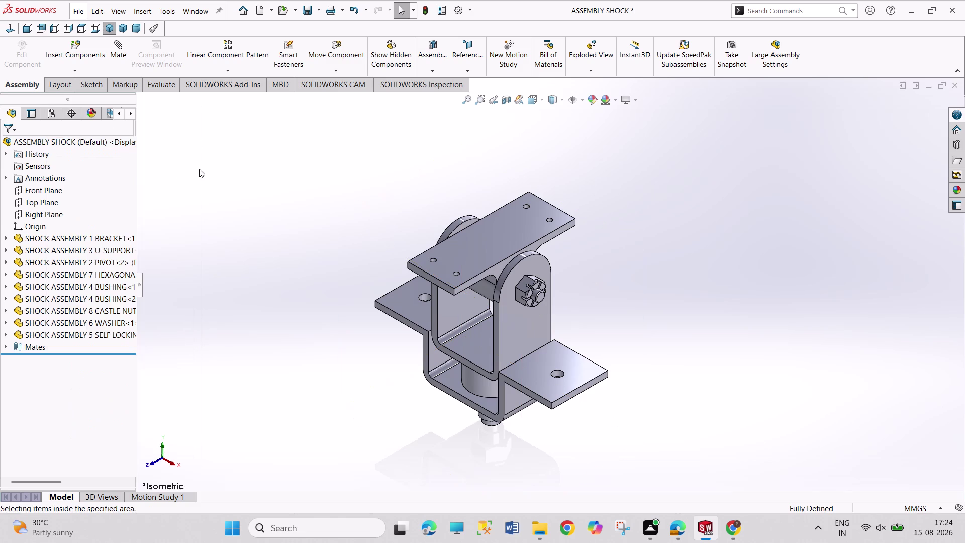
scroll(up, 3)
scroll(up, 3)
scroll(up, 3)
scroll(up, 3)
scroll(up, 3)
Insert an annotation view from Annotations, then cancel it.
right_click(48, 178)
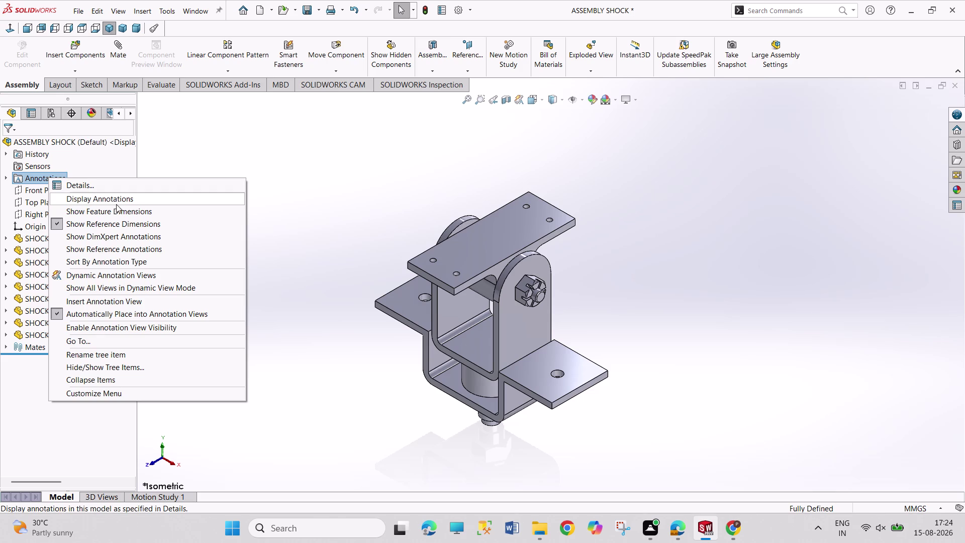
click(145, 302)
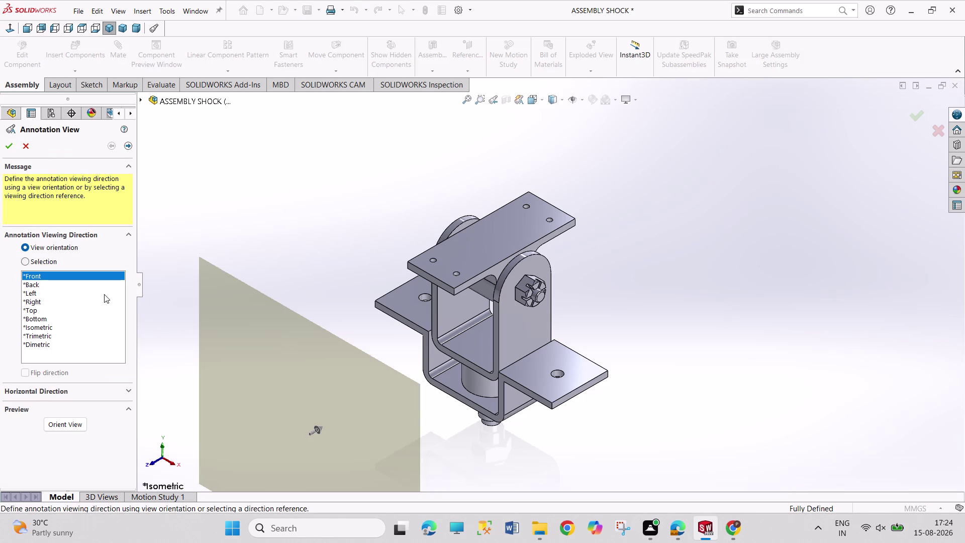
click(30, 146)
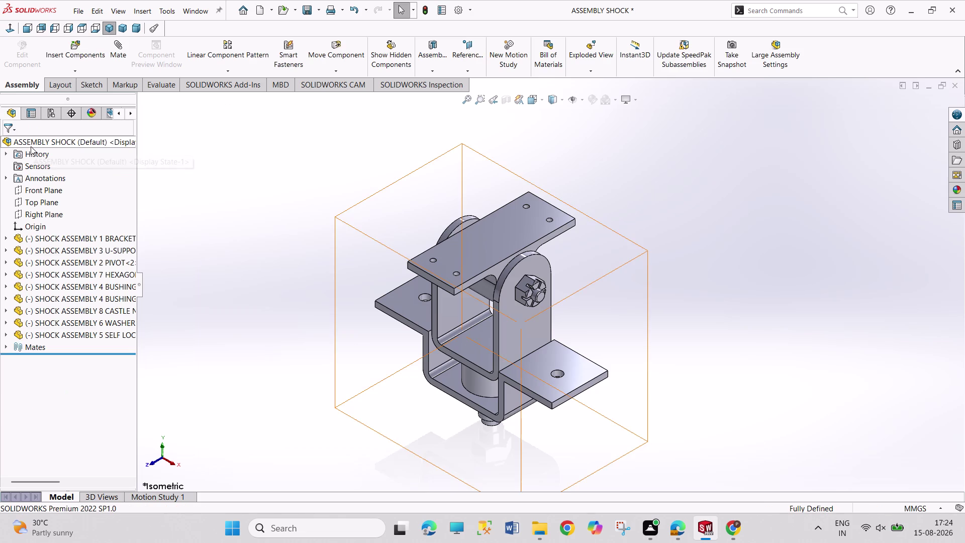
right_click(35, 142)
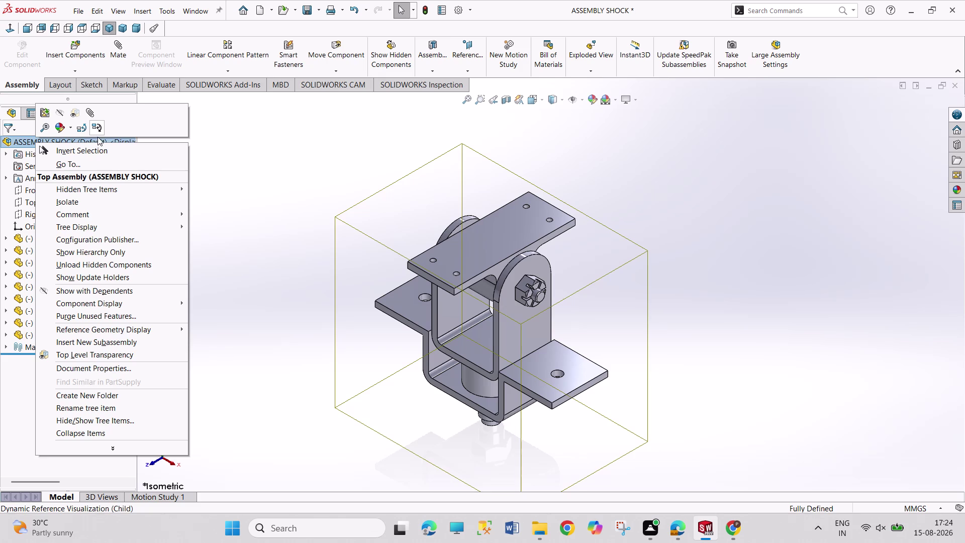
click(117, 199)
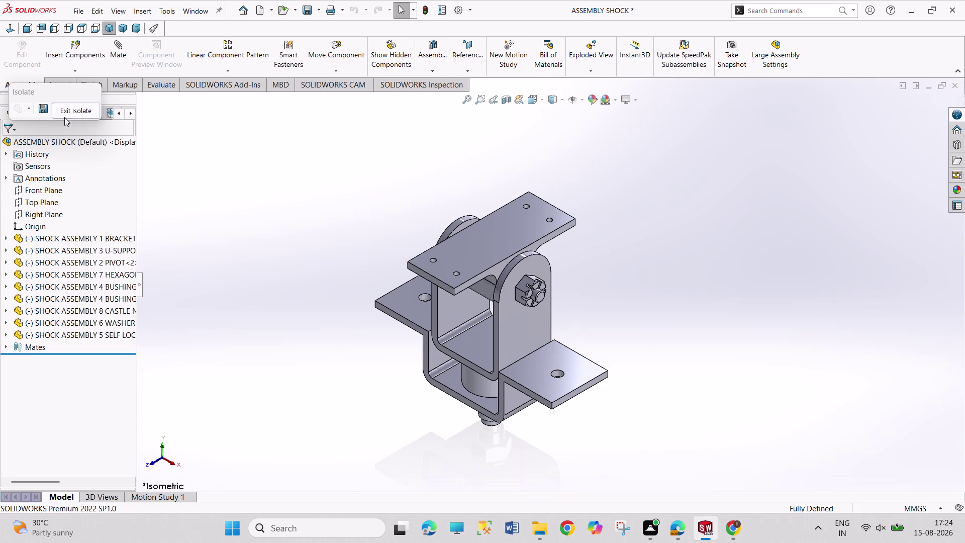
click(41, 111)
click(136, 79)
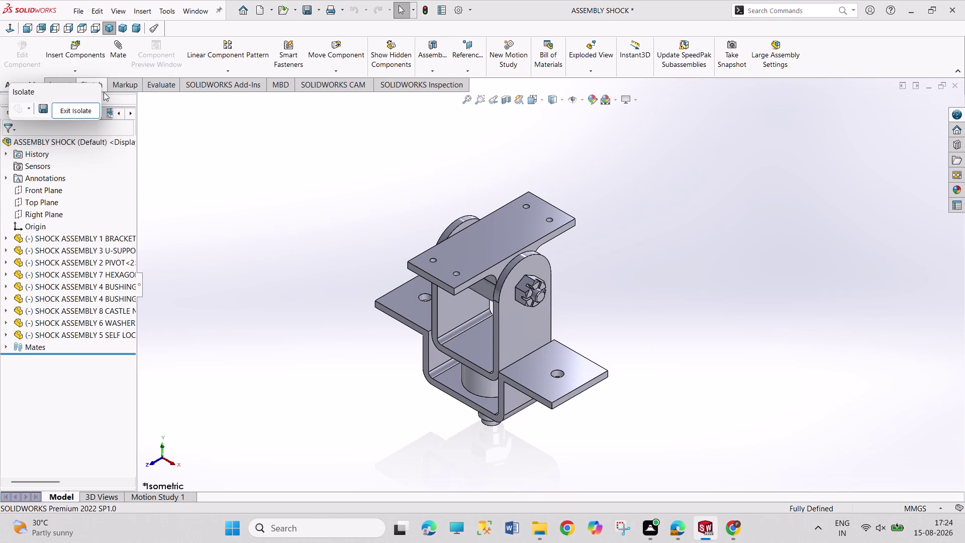
click(75, 110)
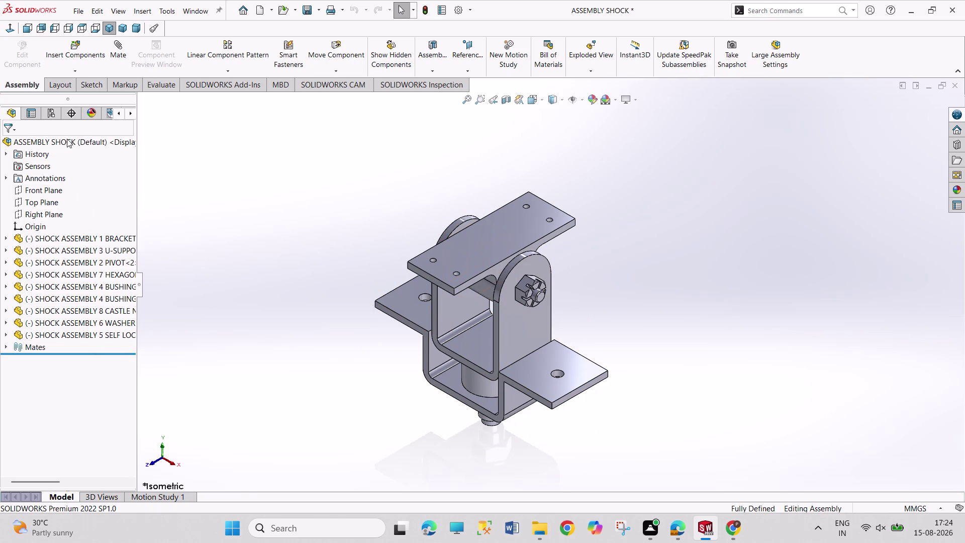
click(14, 129)
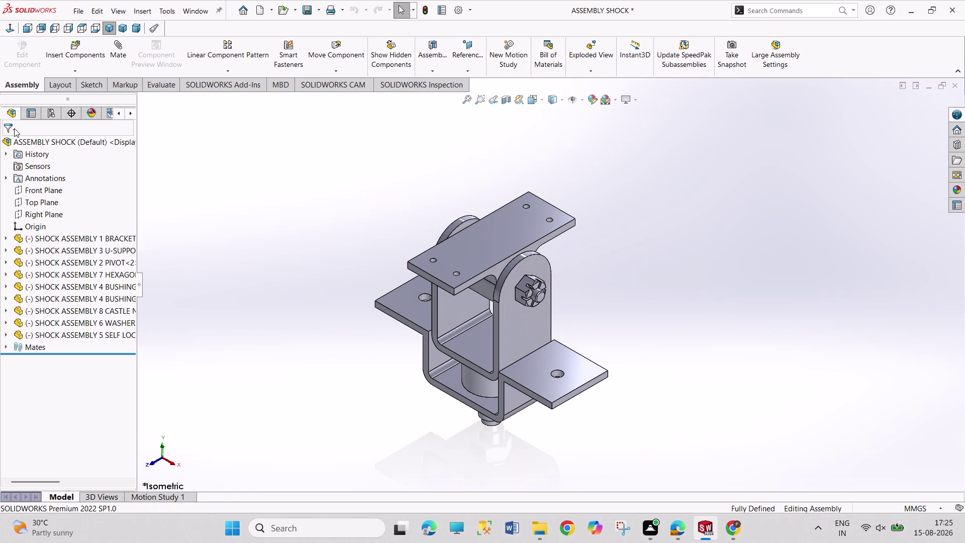
click(14, 130)
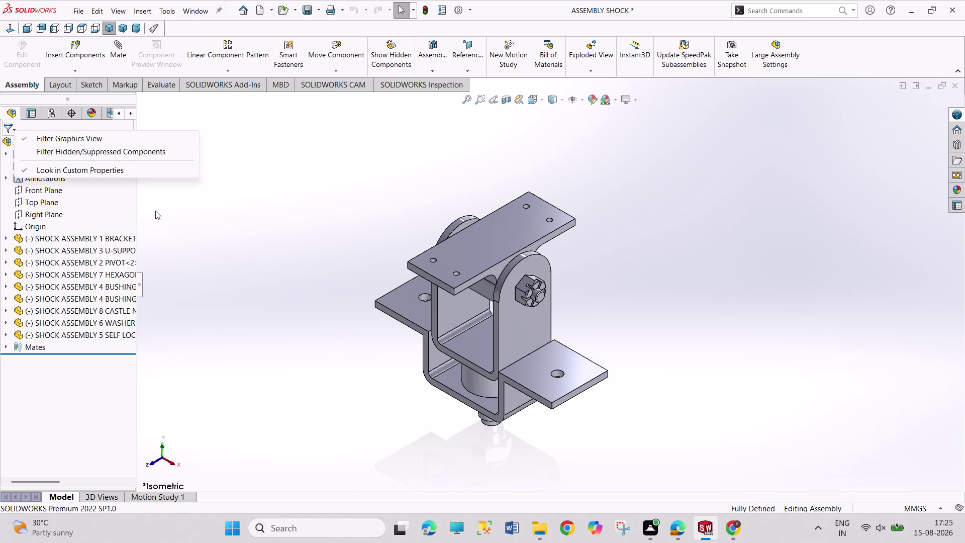
click(156, 211)
right_click(70, 142)
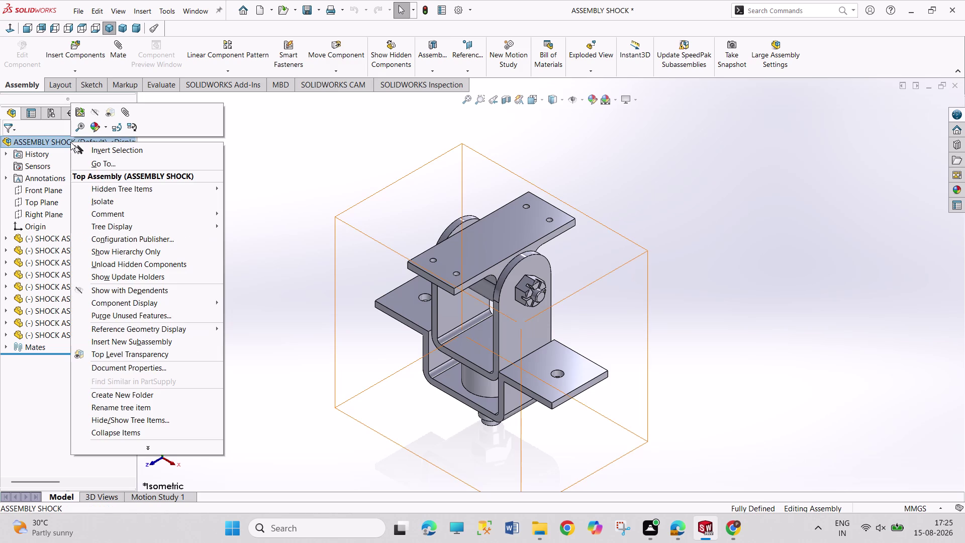